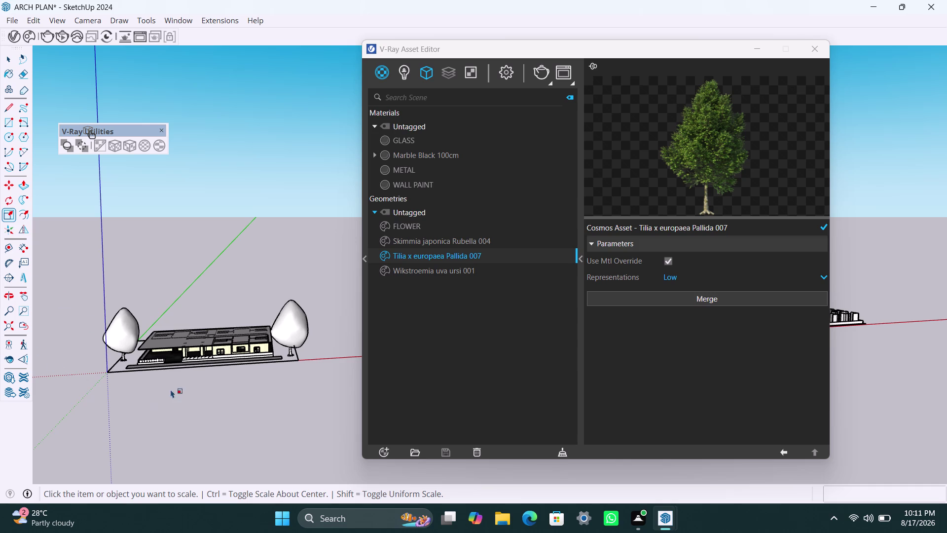
Orbit around the house to look down onto the flat roof slab.
scroll(up, 3)
scroll(down, 3)
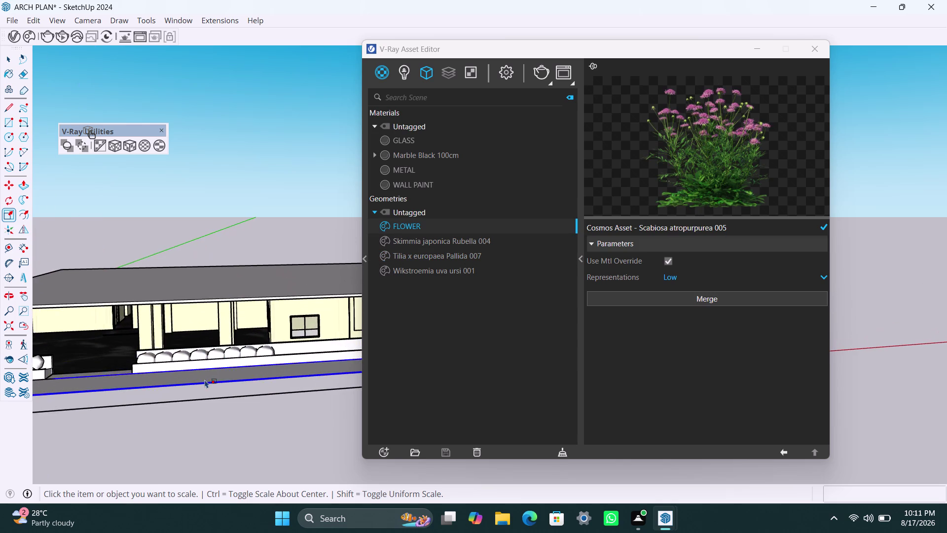
middle_drag(205, 382, 51, 397)
scroll(up, 3)
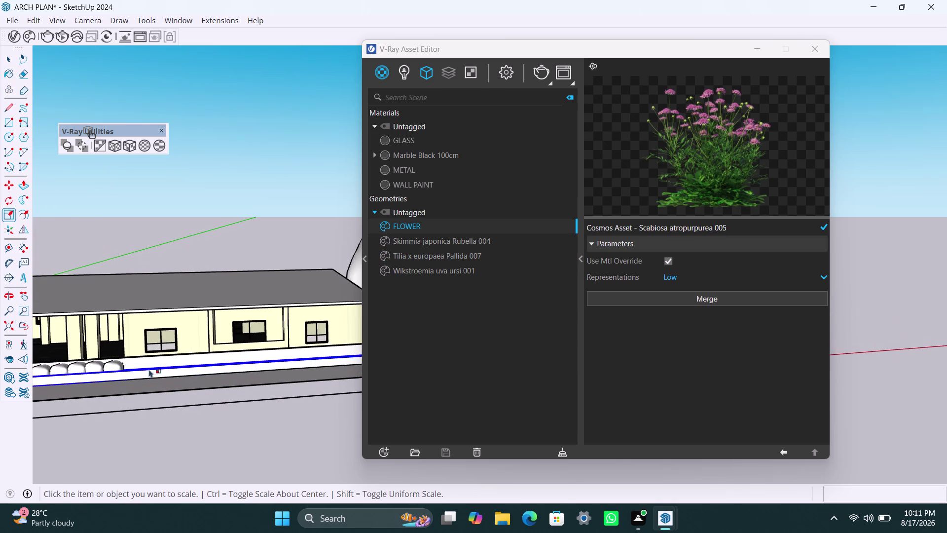
scroll(up, 3)
middle_drag(138, 374, 228, 374)
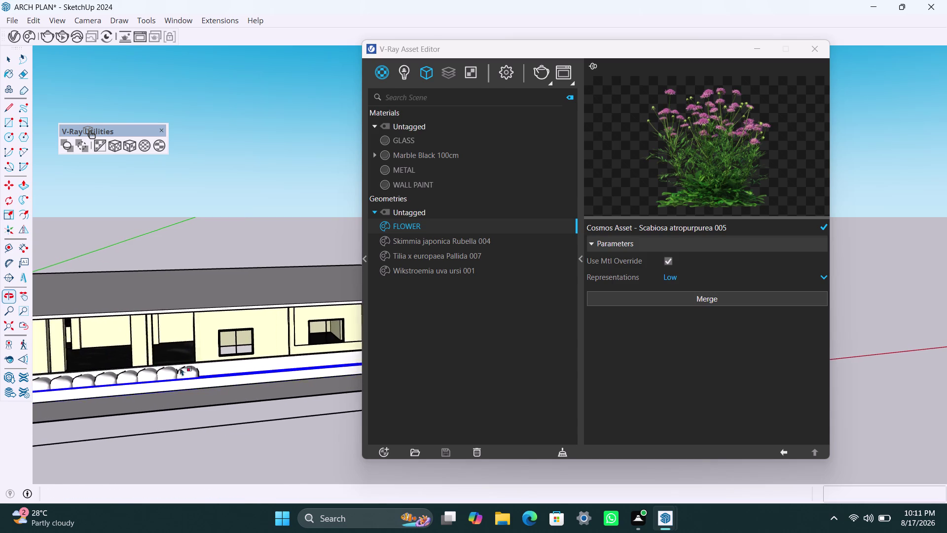
scroll(down, 3)
middle_drag(201, 402, 154, 414)
scroll(down, 3)
middle_drag(230, 403, 217, 401)
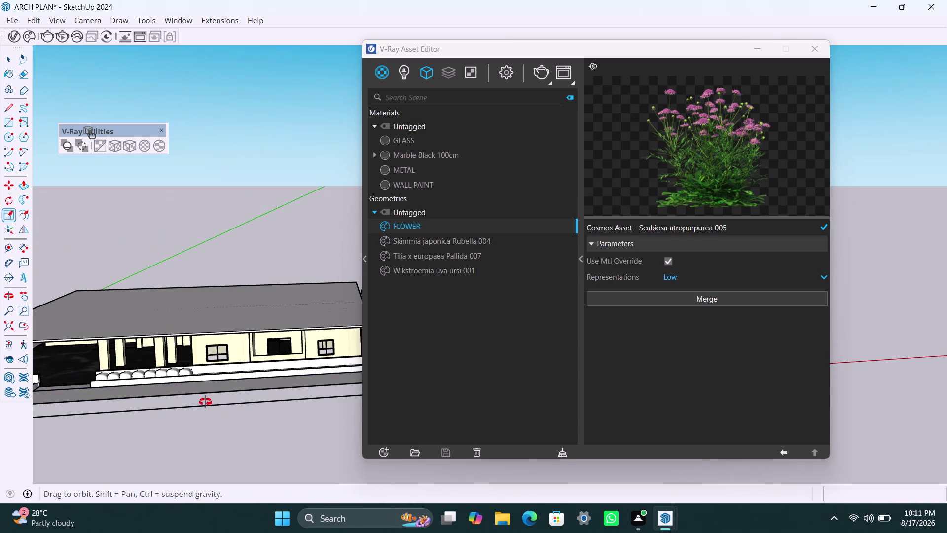
middle_drag(217, 401, 219, 399)
scroll(down, 3)
middle_drag(218, 375, 150, 395)
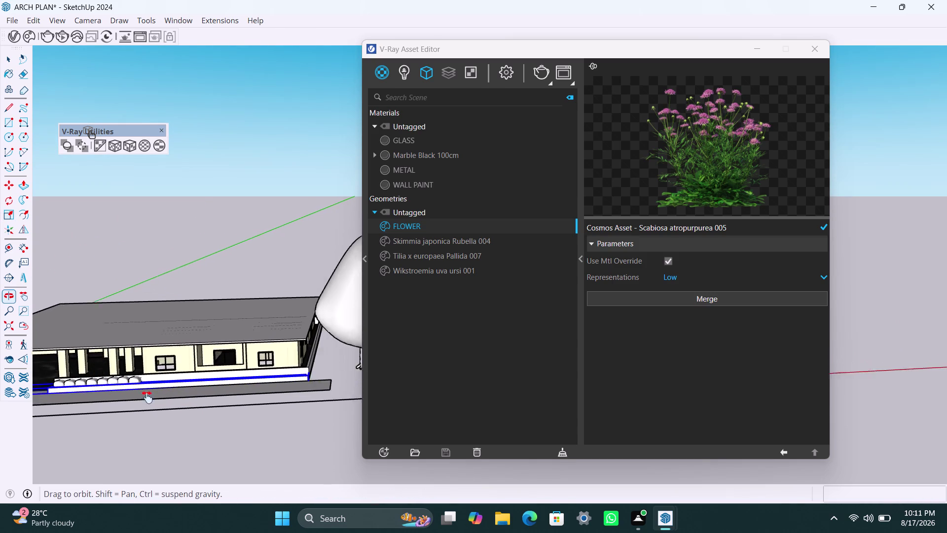
middle_drag(150, 395, 141, 400)
middle_drag(196, 397, 224, 385)
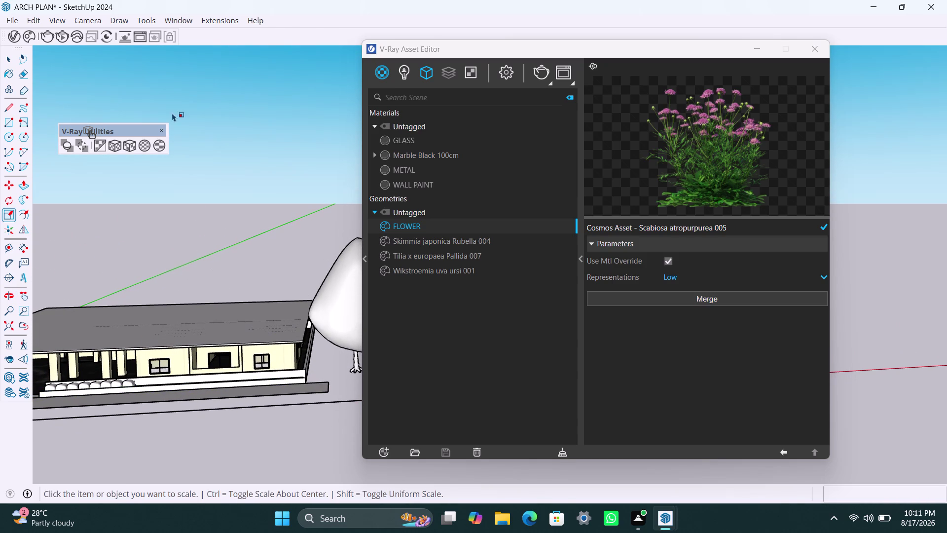
key(space)
key(space)
click(205, 224)
scroll(down, 3)
middle_drag(210, 283, 262, 283)
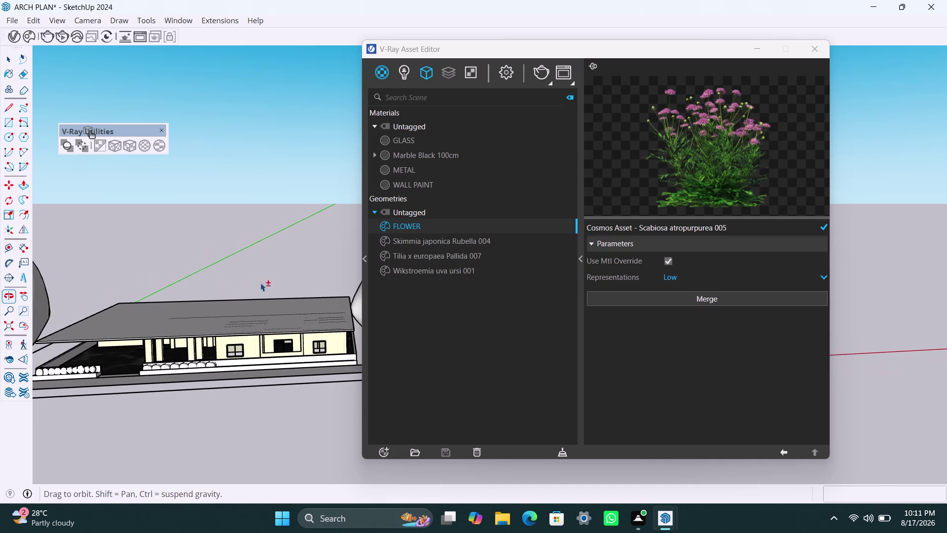
scroll(up, 3)
middle_drag(122, 323, 177, 319)
scroll(up, 3)
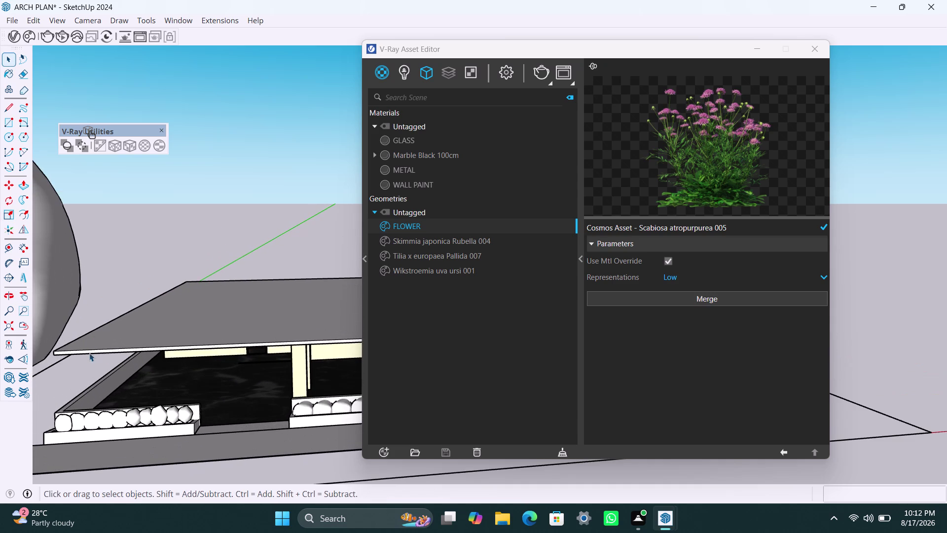
scroll(down, 3)
middle_drag(169, 286, 121, 424)
scroll(down, 3)
middle_drag(160, 375, 158, 394)
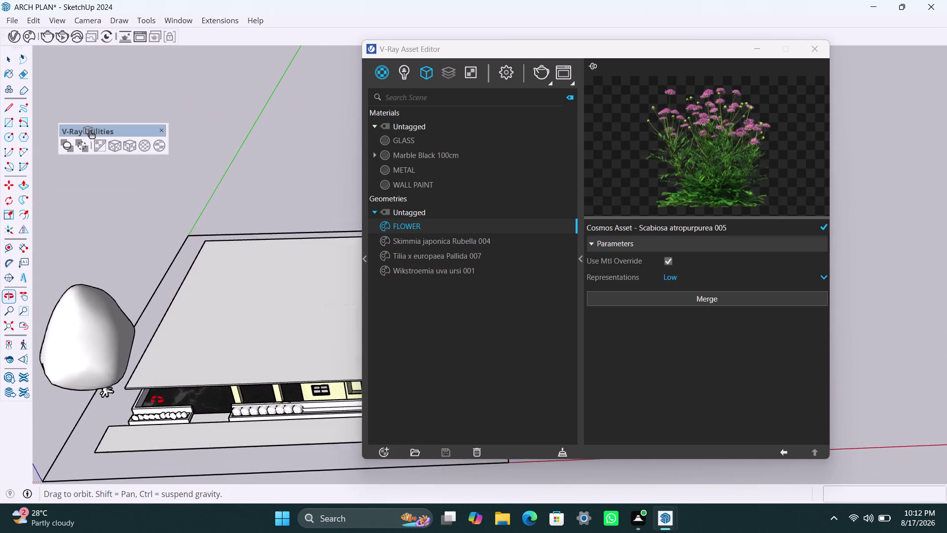
middle_drag(158, 394, 157, 419)
scroll(up, 3)
Offset the roof top face's edge inward by 9".
click(138, 377)
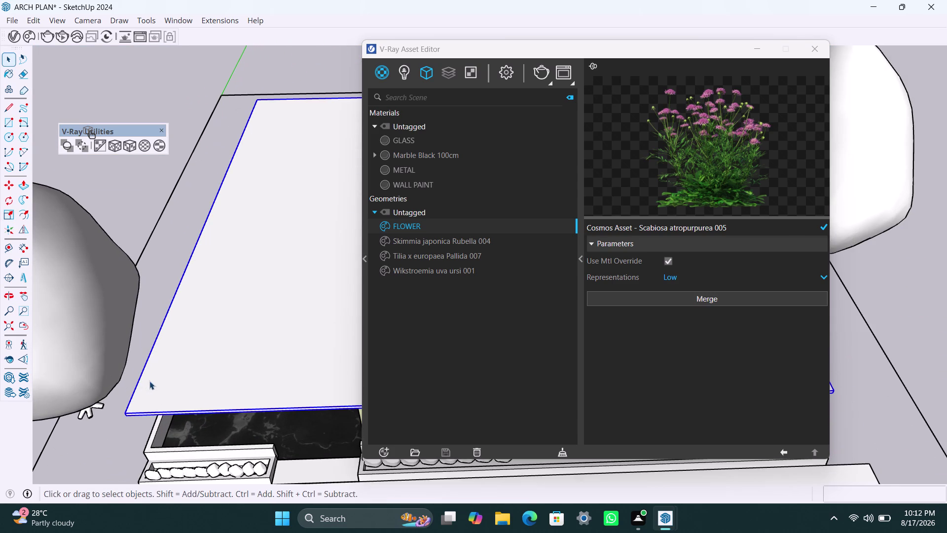
triple_click(165, 382)
click(167, 382)
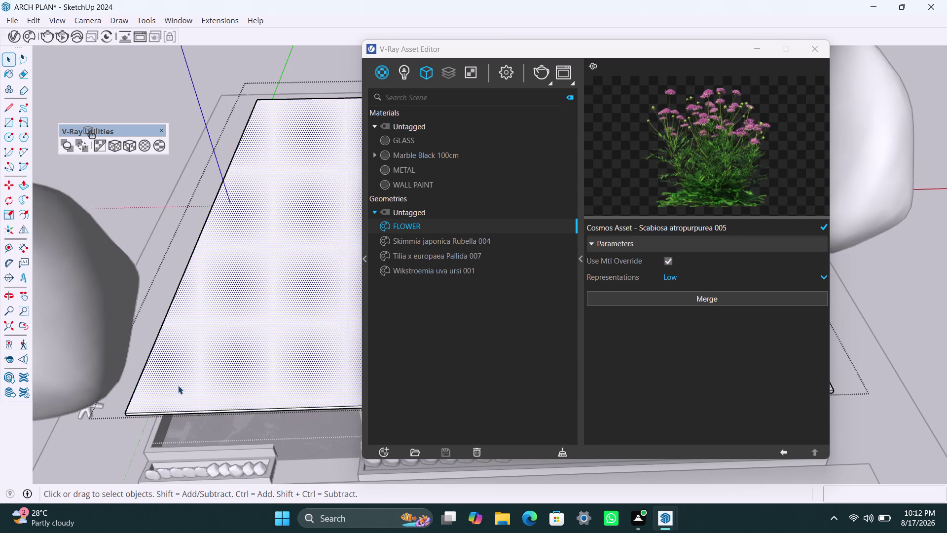
key(f)
click(179, 384)
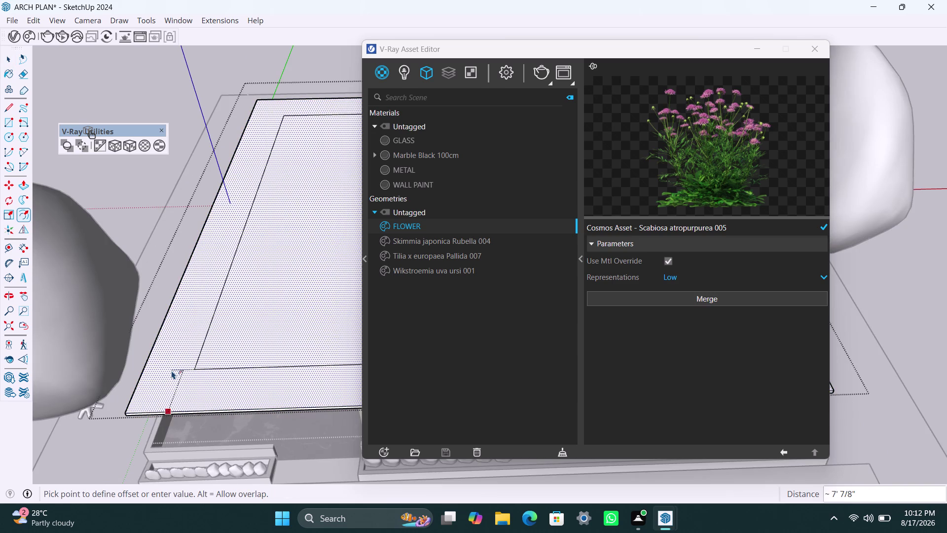
text(9")
key(Return)
key(space)
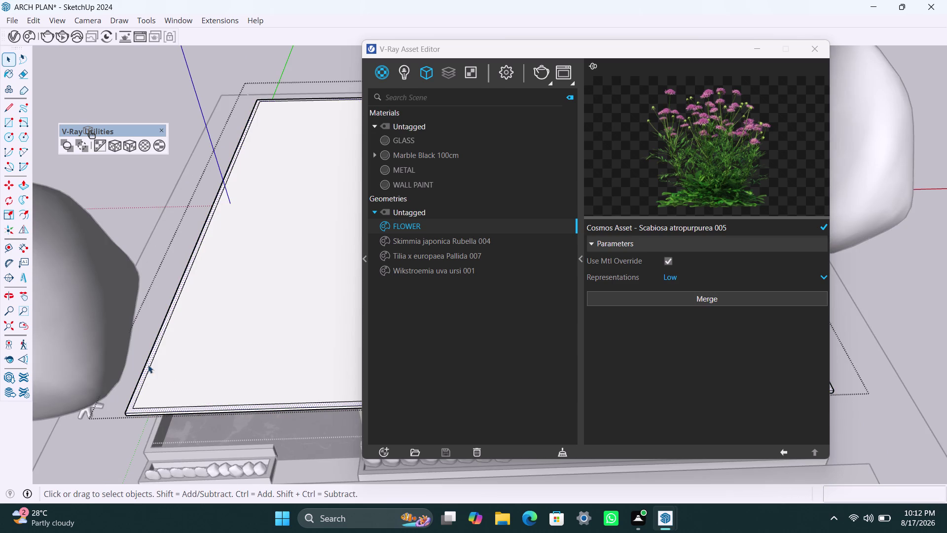
Pull the roof border strip up 3' to form the parapet.
key(p)
click(143, 378)
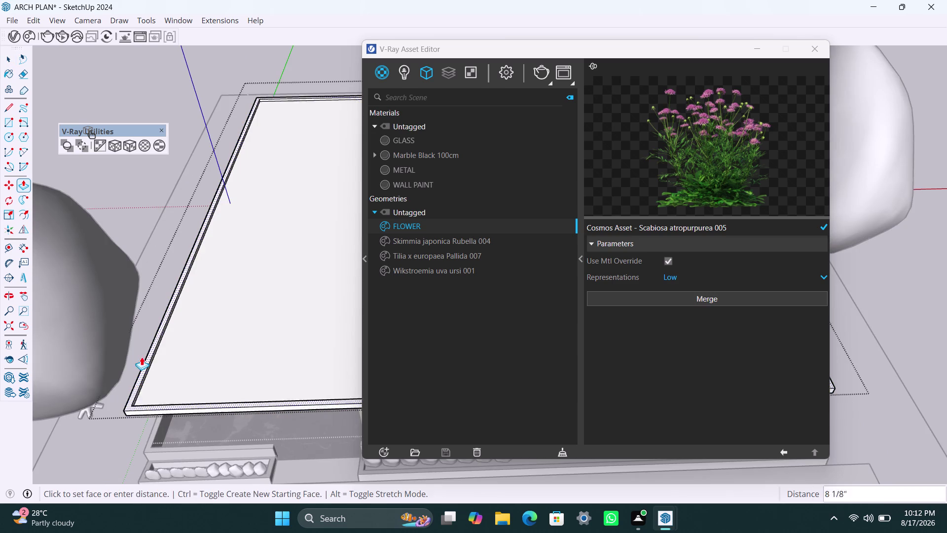
text(3)
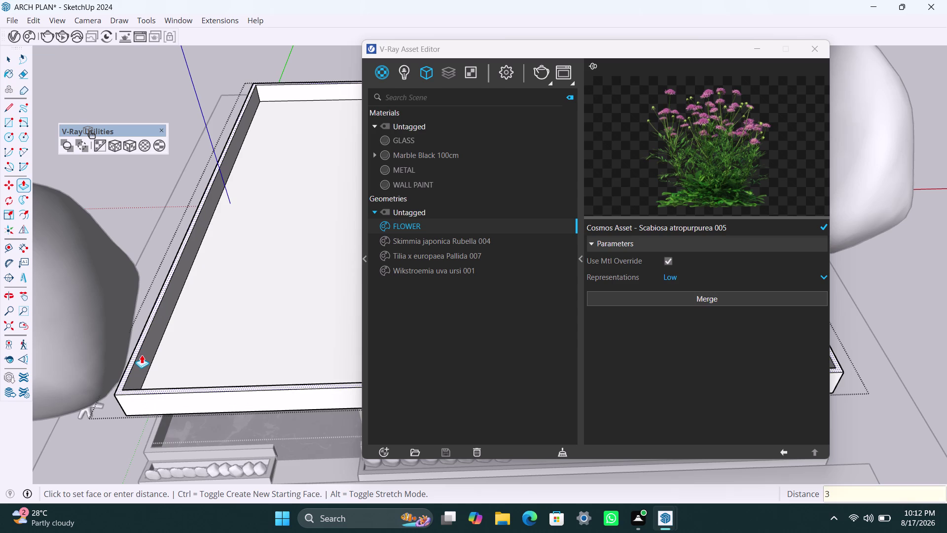
text(')
key(Return)
key(space)
click(126, 194)
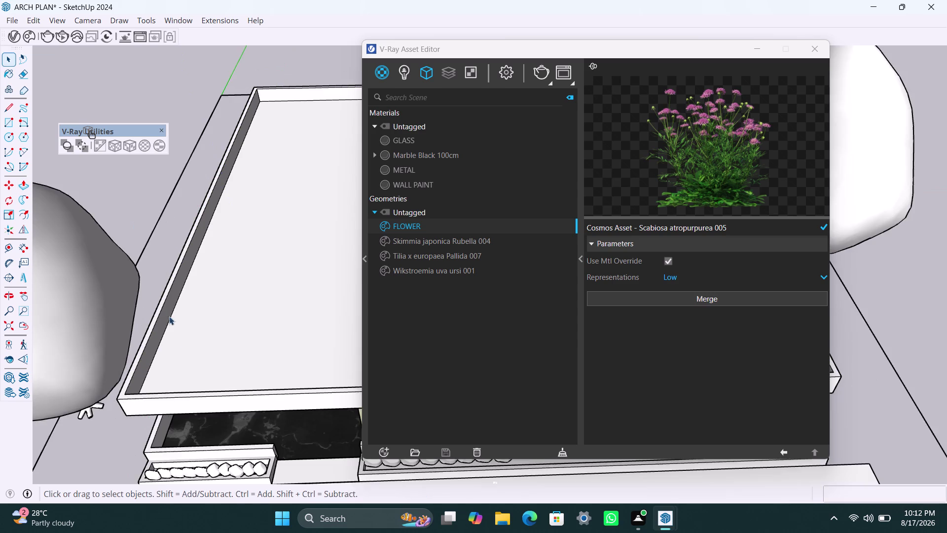
scroll(down, 3)
middle_drag(183, 359, 194, 256)
scroll(down, 3)
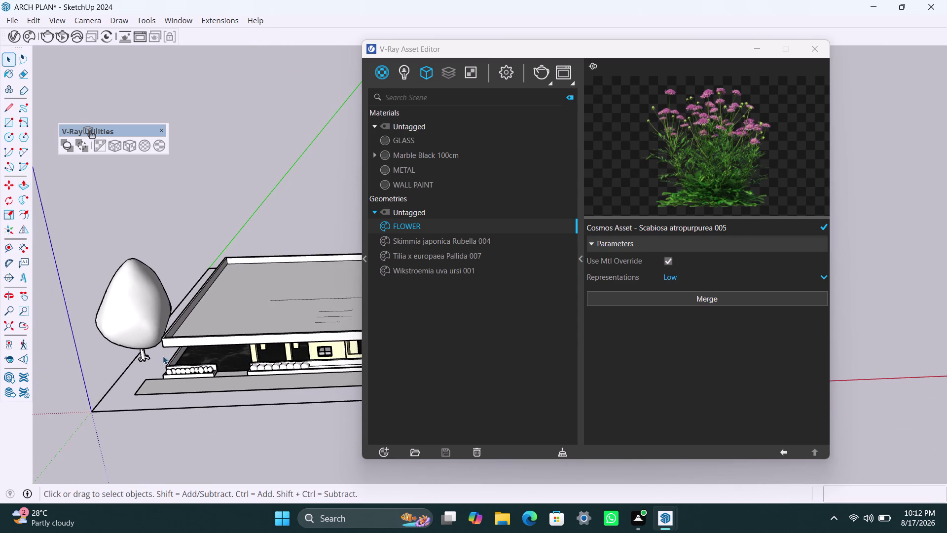
scroll(down, 3)
middle_drag(225, 390, 54, 413)
scroll(up, 3)
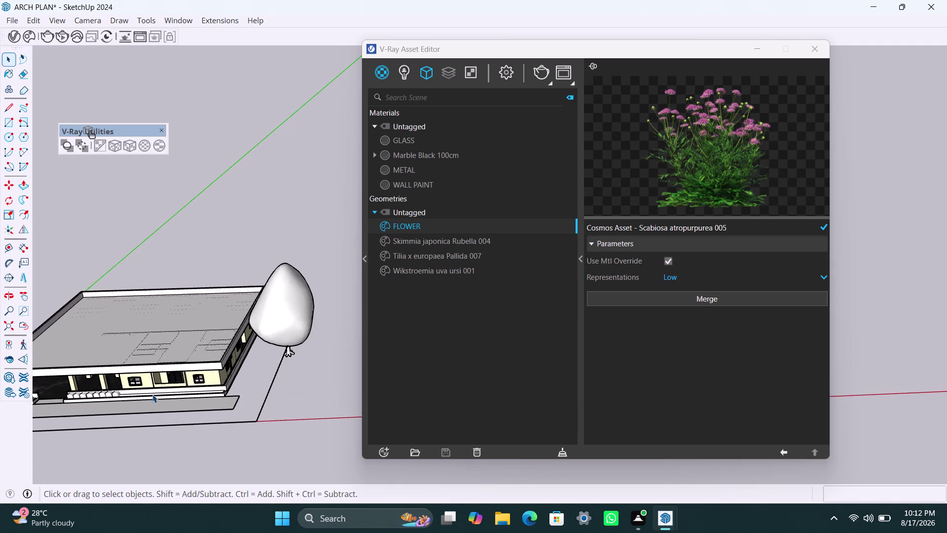
middle_drag(151, 399, 210, 337)
scroll(down, 3)
middle_drag(190, 407, 255, 394)
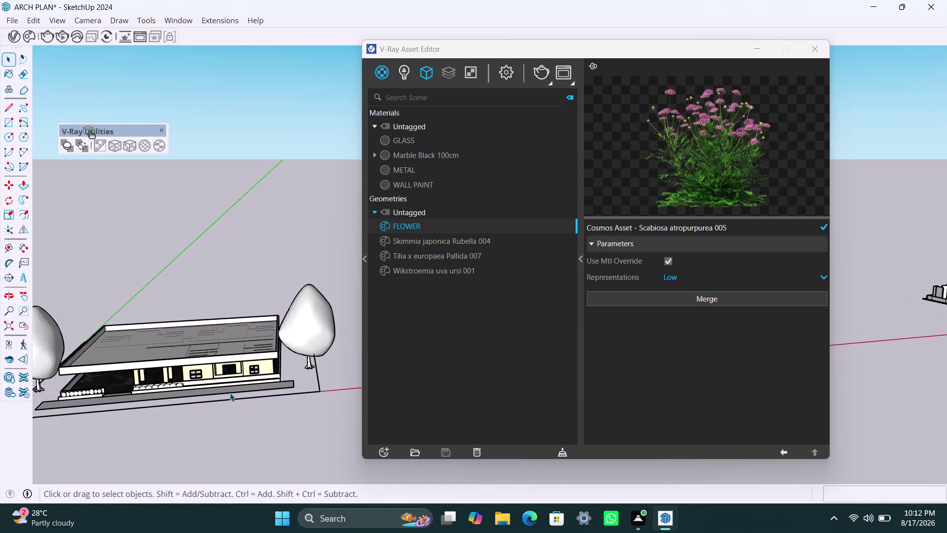
scroll(up, 3)
middle_drag(201, 372, 194, 354)
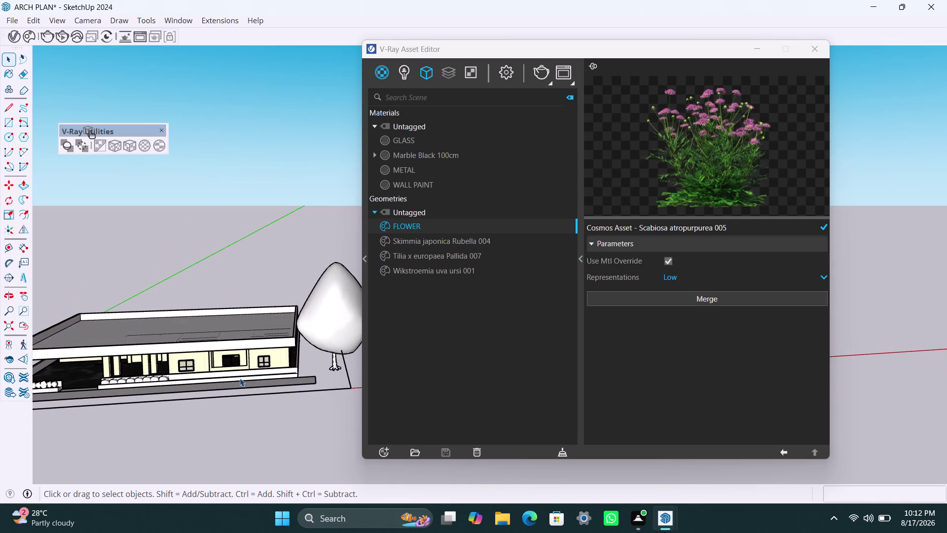
middle_drag(238, 376, 313, 385)
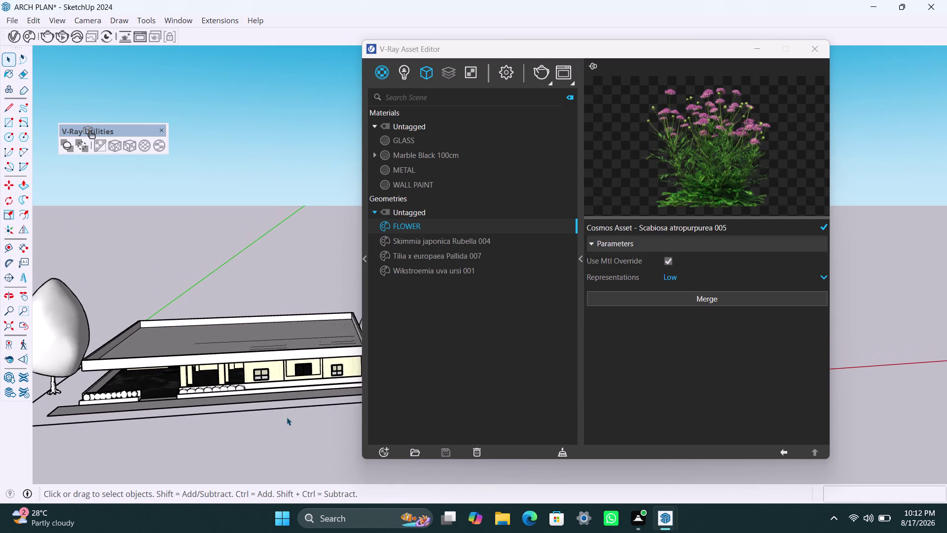
middle_drag(286, 417, 244, 417)
middle_drag(269, 382, 225, 418)
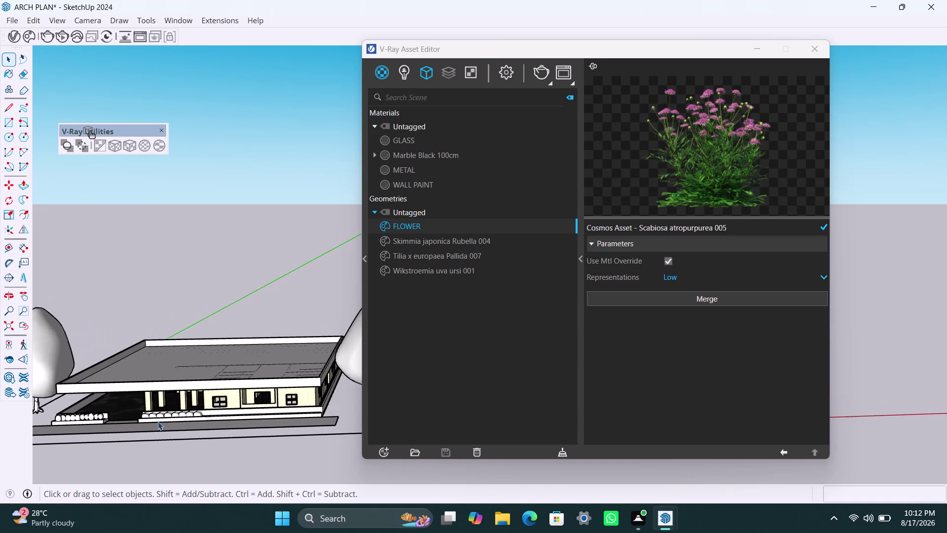
scroll(up, 3)
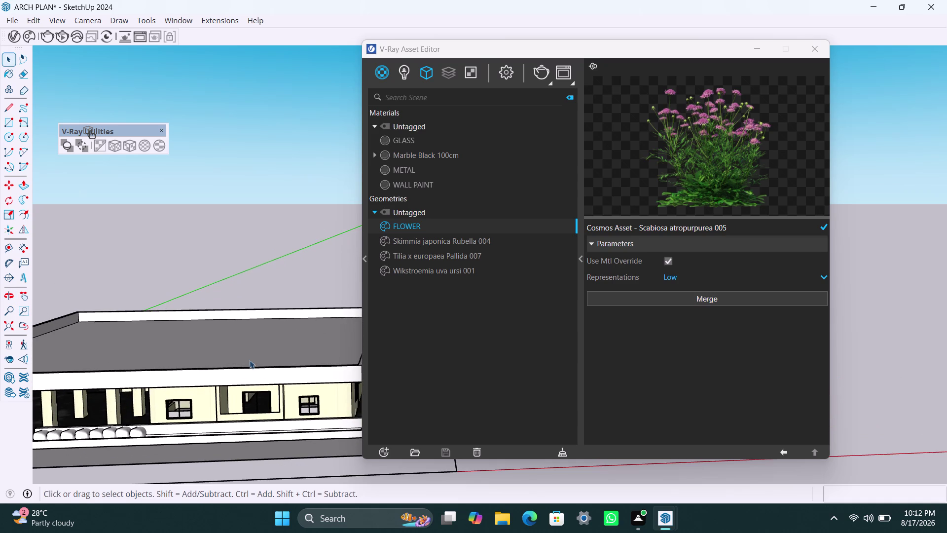
key(r)
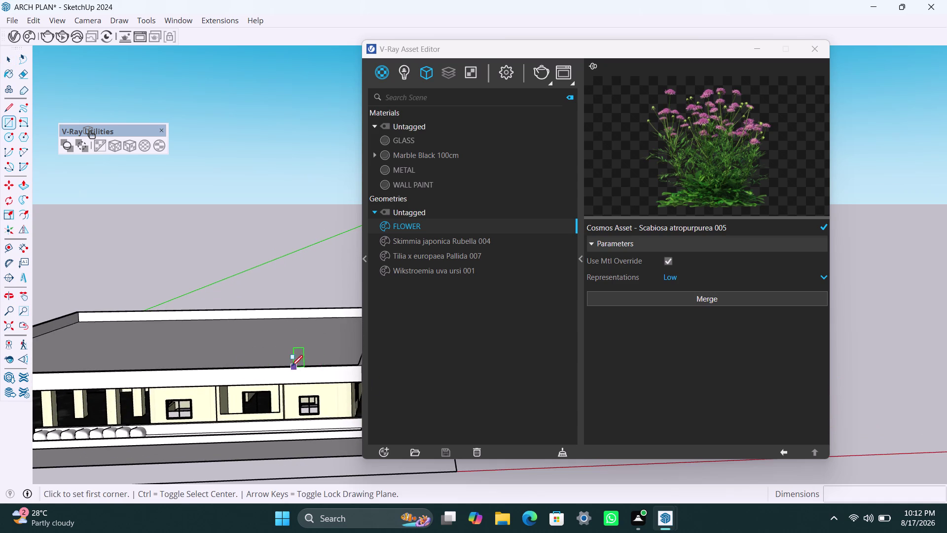
Draw a tall narrow rectangle on the facade and make it a separate object.
scroll(down, 3)
middle_drag(330, 397, 295, 407)
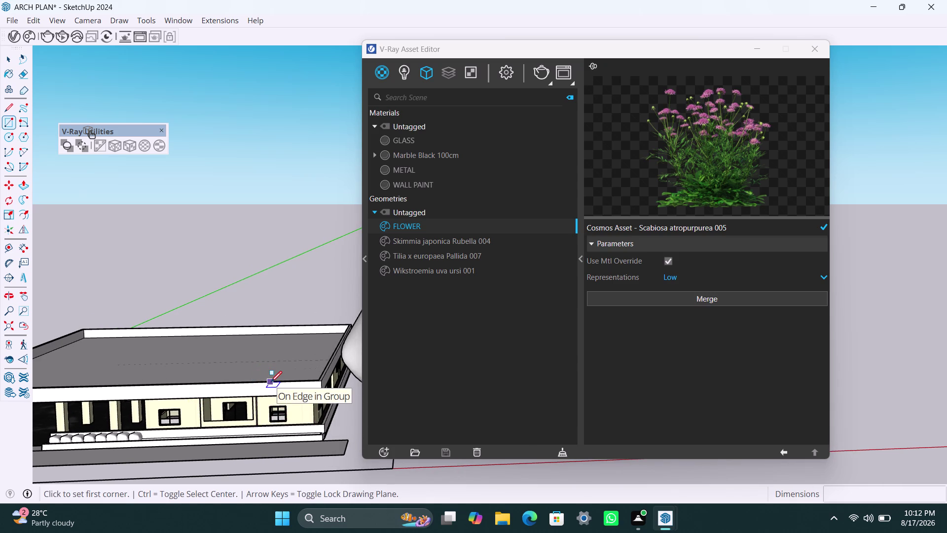
click(274, 382)
scroll(up, 3)
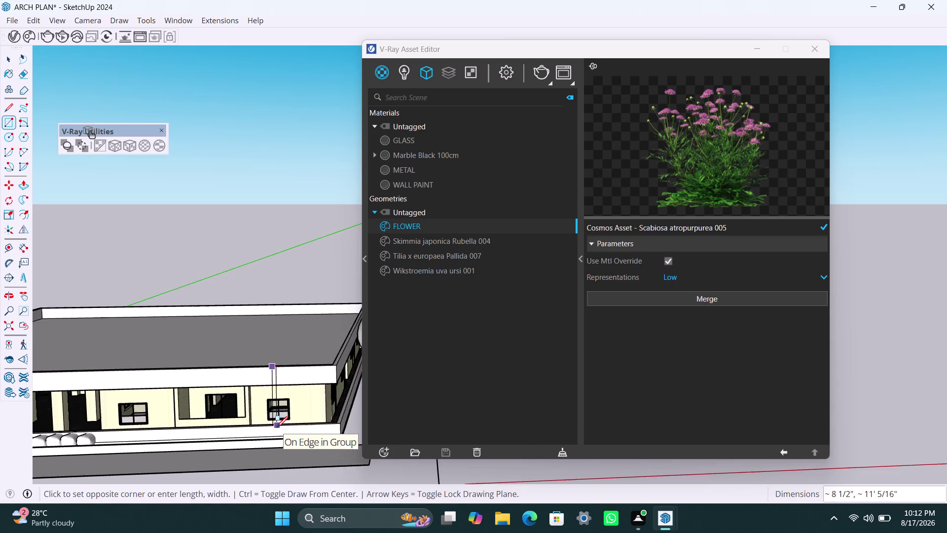
scroll(up, 3)
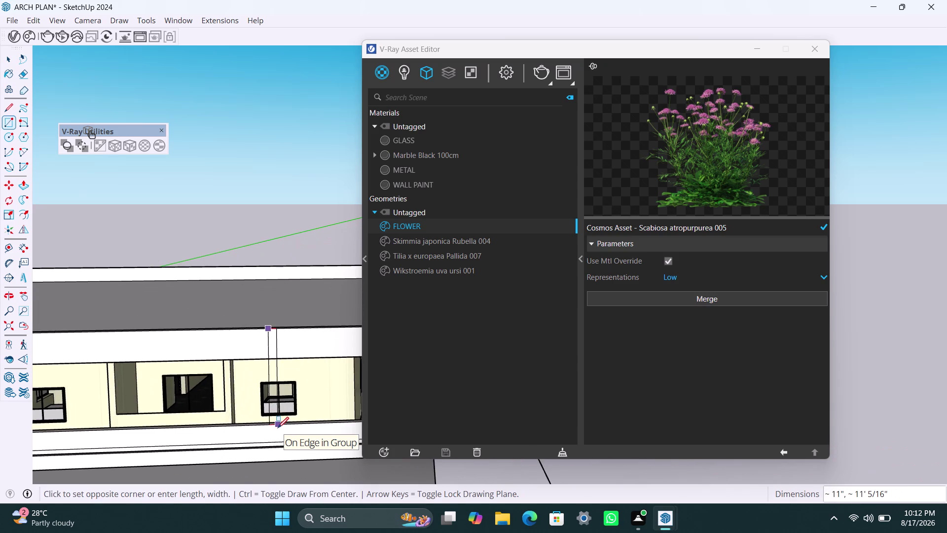
click(278, 428)
drag(272, 428, 270, 406)
key(space)
double_click(270, 400)
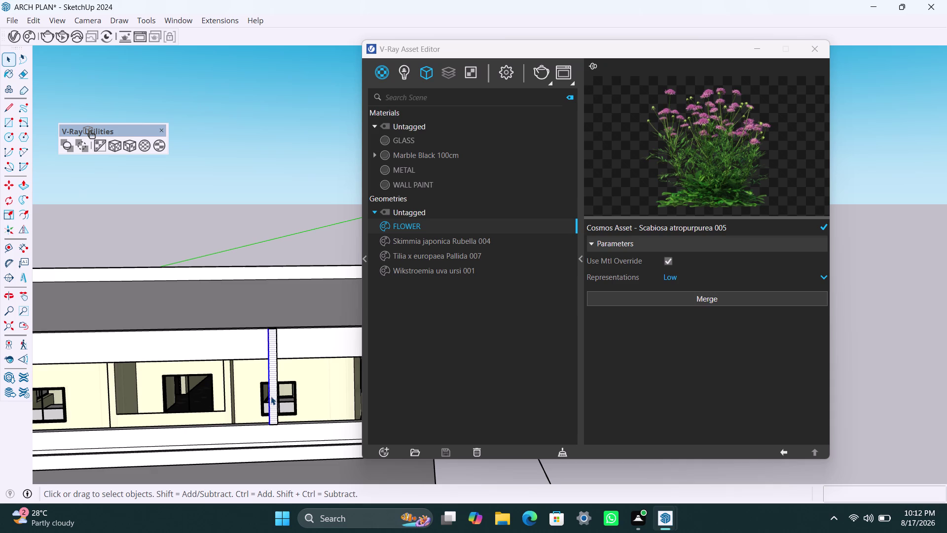
triple_click(271, 396)
right_click(274, 390)
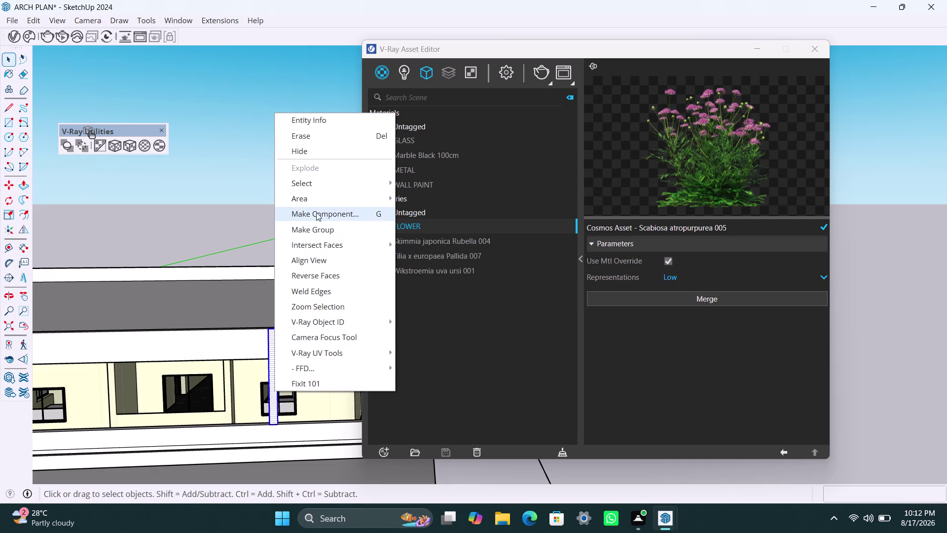
click(316, 227)
Push/Pull the fin's top face up to the roof edge.
click(270, 374)
triple_click(272, 369)
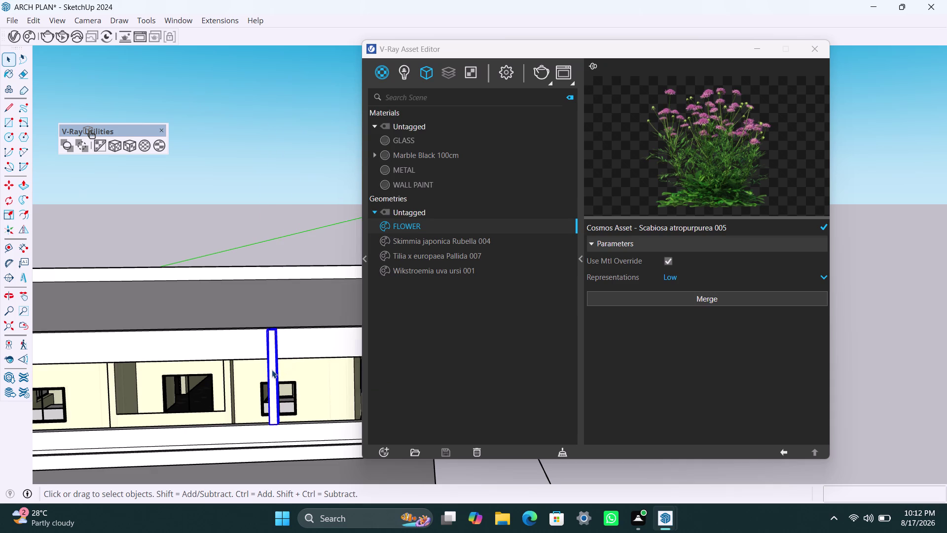
key(p)
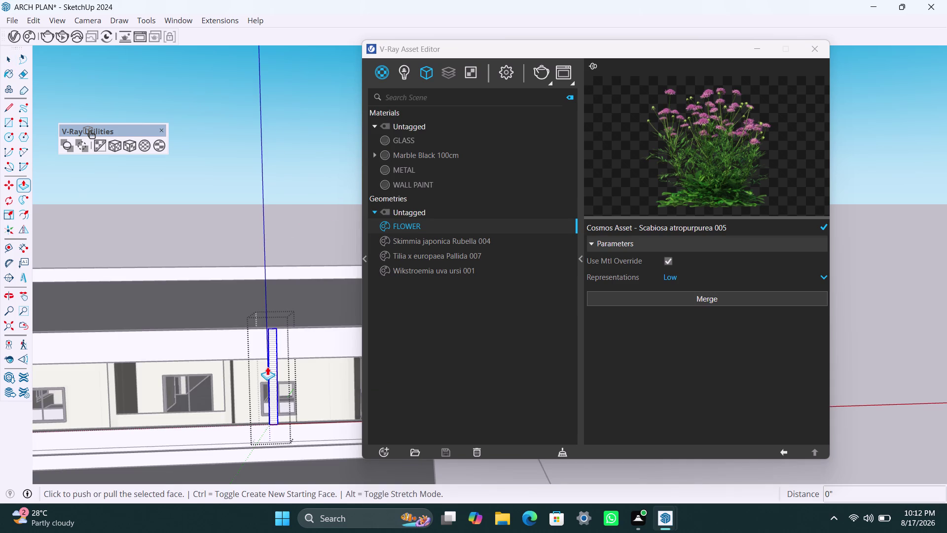
click(267, 366)
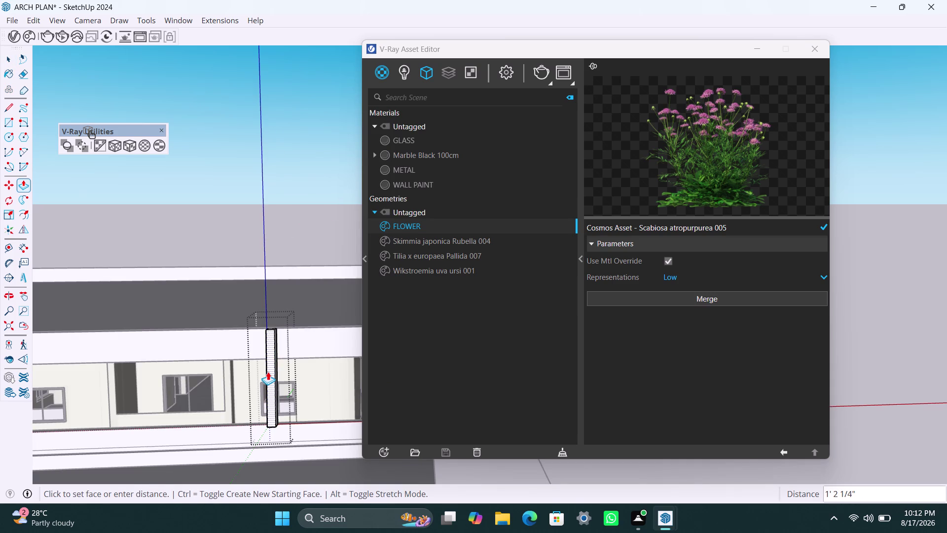
scroll(up, 3)
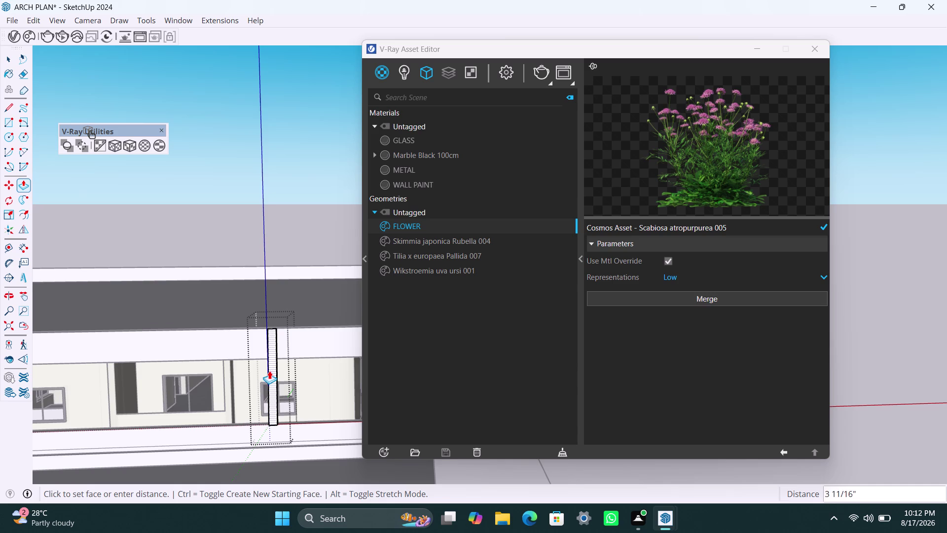
scroll(up, 3)
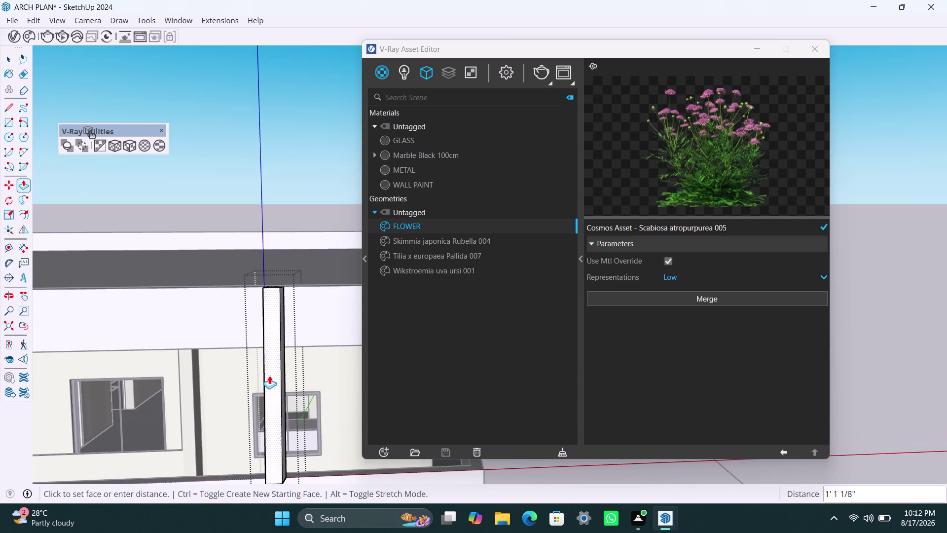
click(269, 375)
key(space)
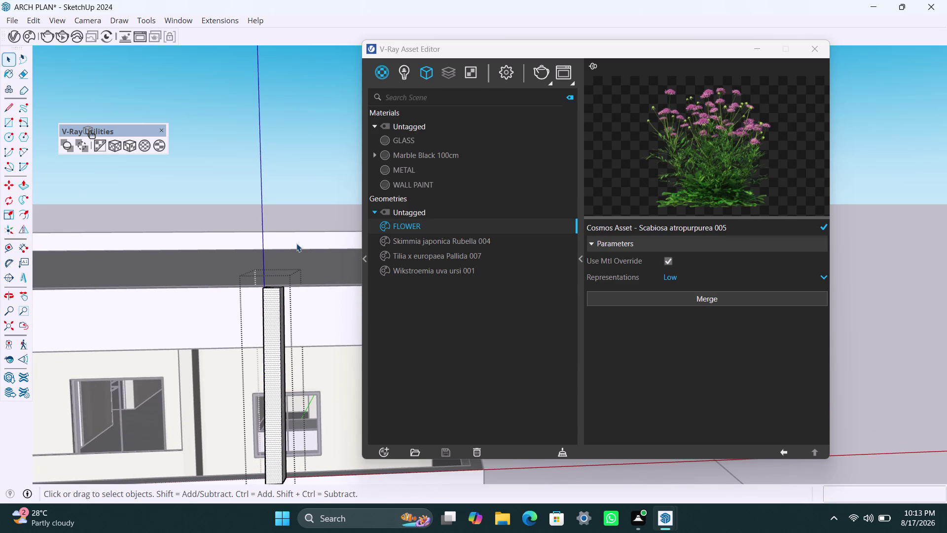
Orbit close to the vertical fin and select it.
click(296, 243)
scroll(down, 3)
middle_drag(262, 294, 249, 343)
scroll(up, 3)
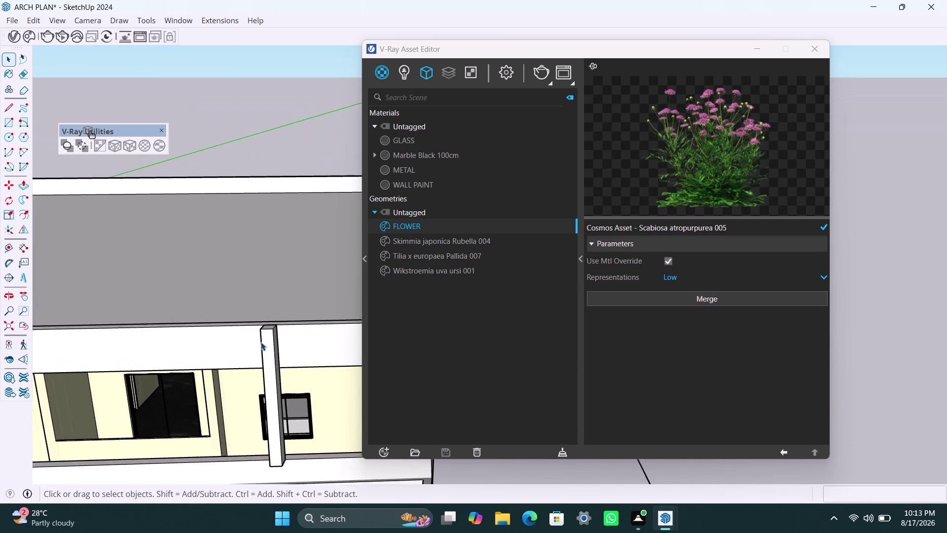
scroll(up, 3)
scroll(down, 3)
middle_drag(275, 336, 275, 361)
scroll(up, 3)
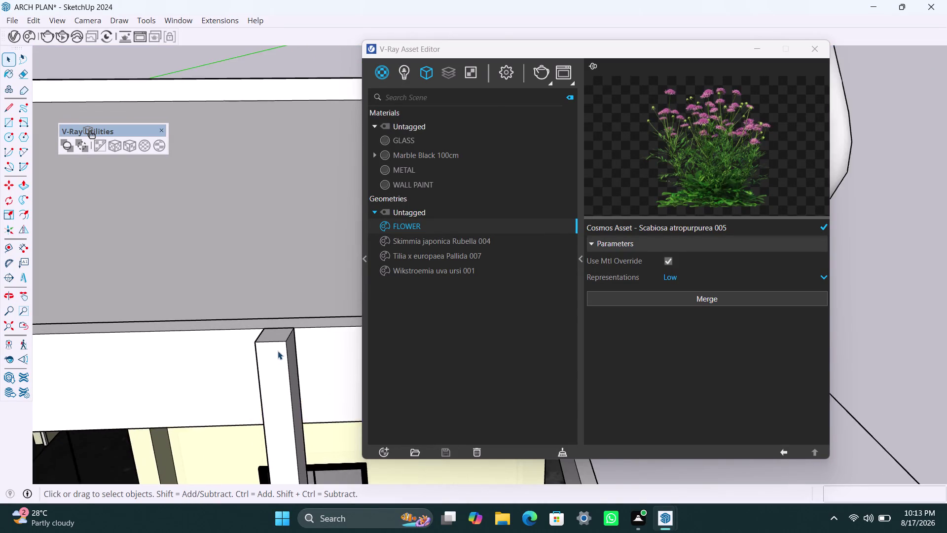
scroll(up, 3)
click(278, 340)
scroll(down, 3)
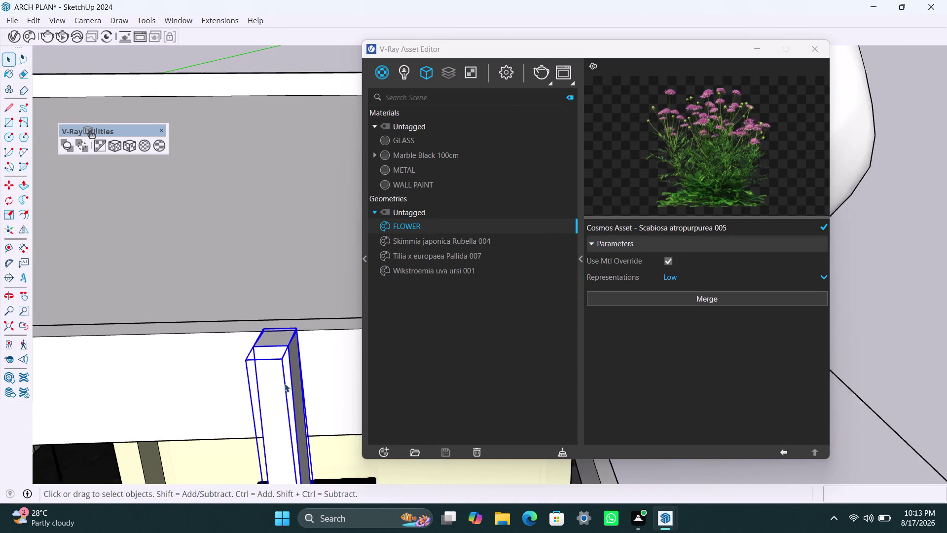
scroll(down, 3)
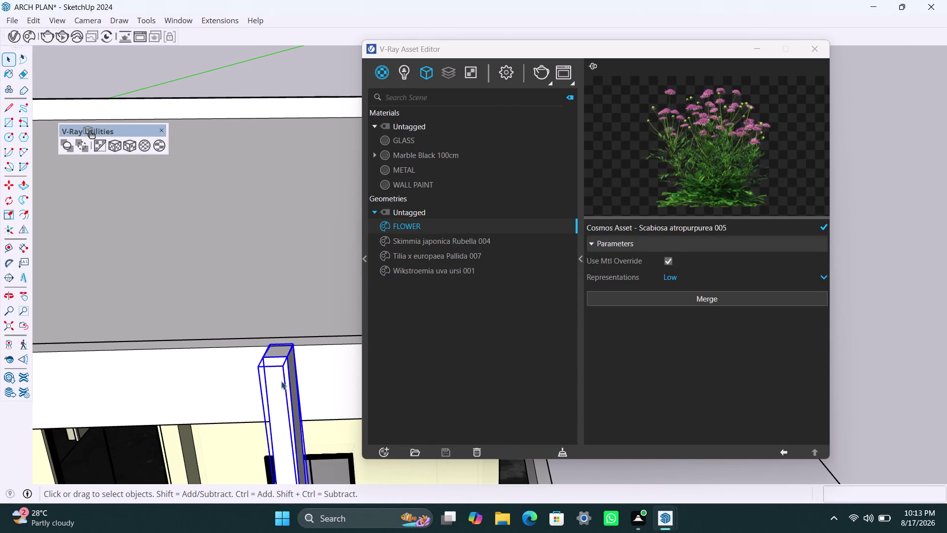
Copy the fin to the wall's far corner and array it with /5.
key(m)
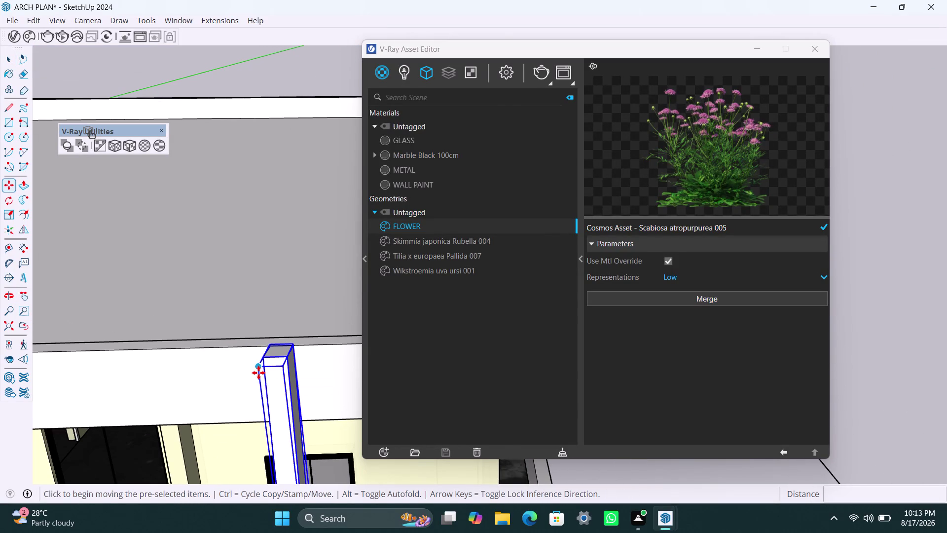
click(273, 346)
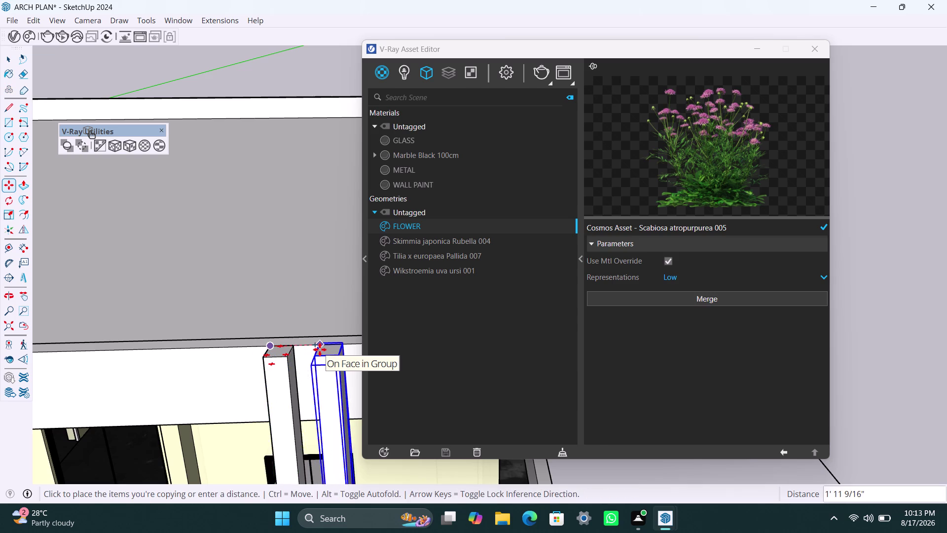
scroll(down, 3)
middle_drag(320, 349, 141, 329)
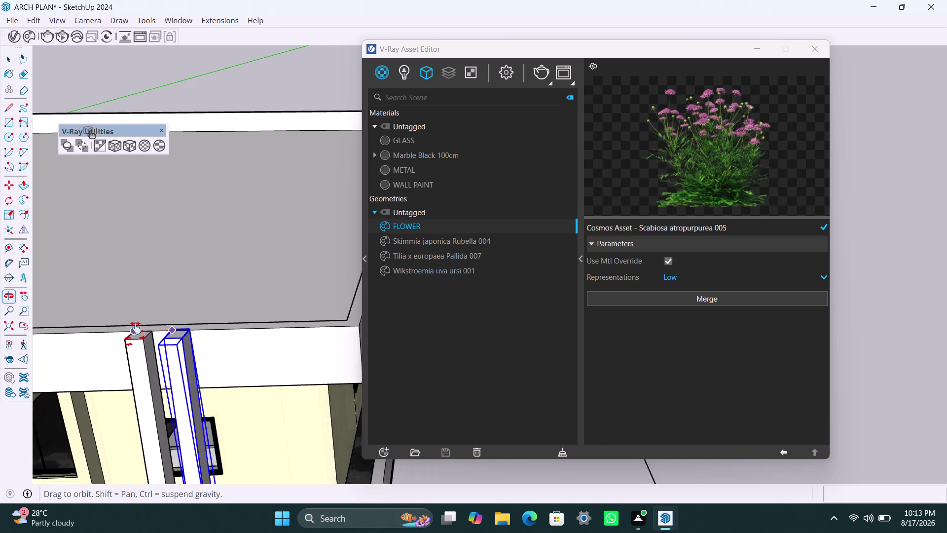
middle_drag(141, 328, 122, 324)
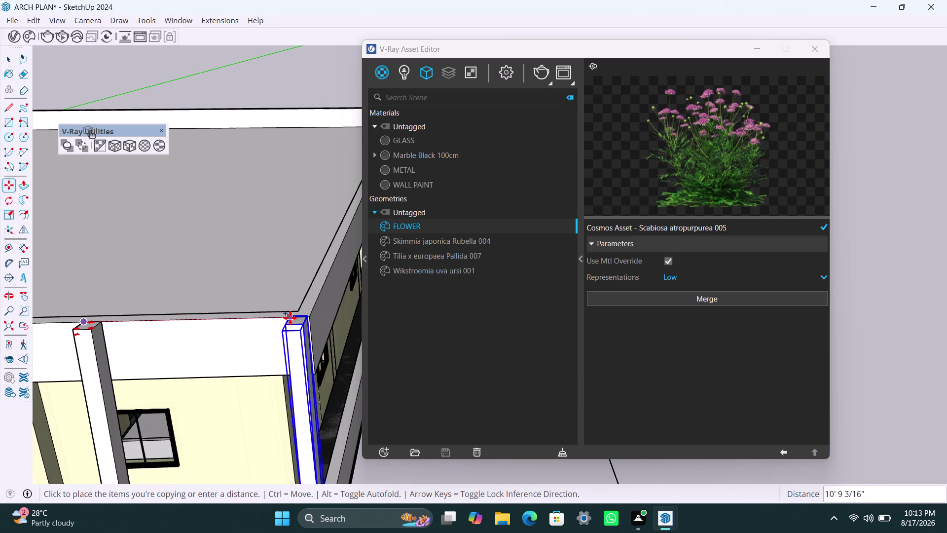
click(289, 321)
scroll(up, 3)
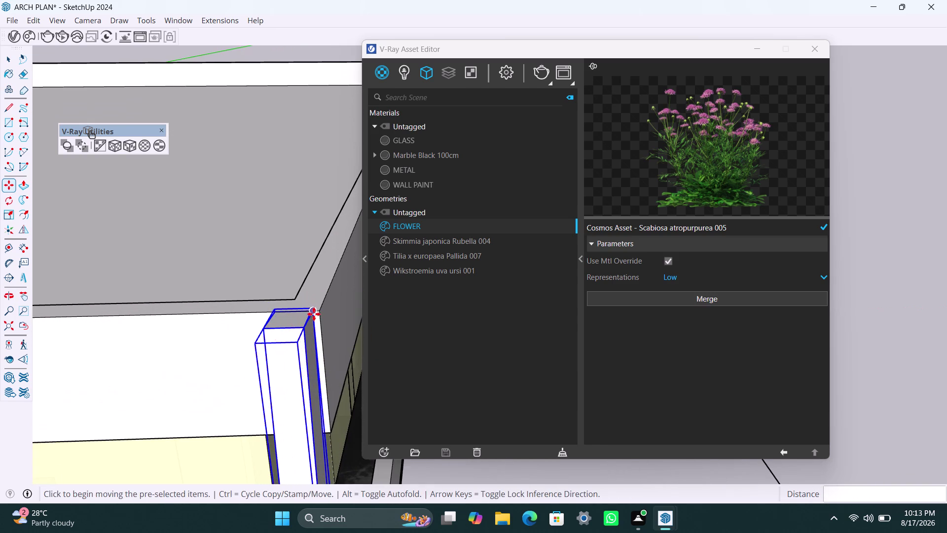
click(313, 311)
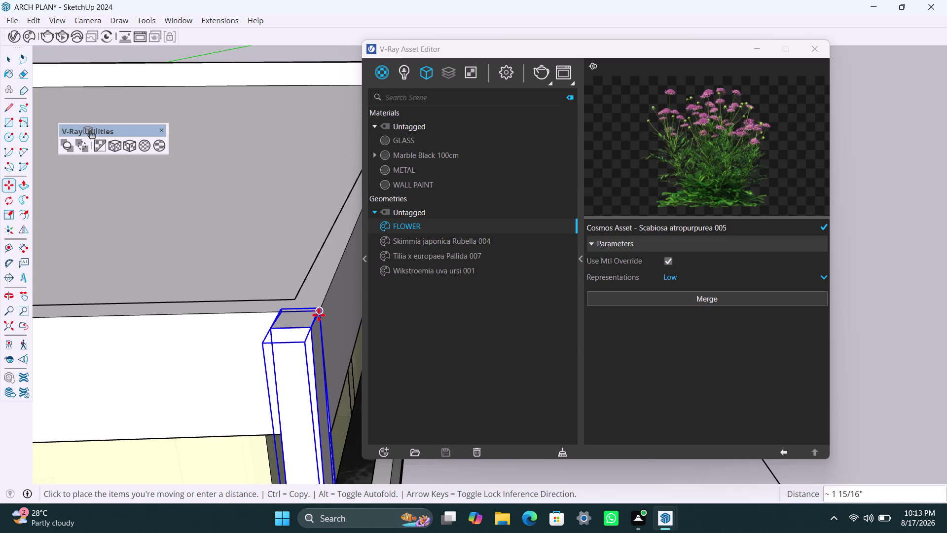
click(319, 315)
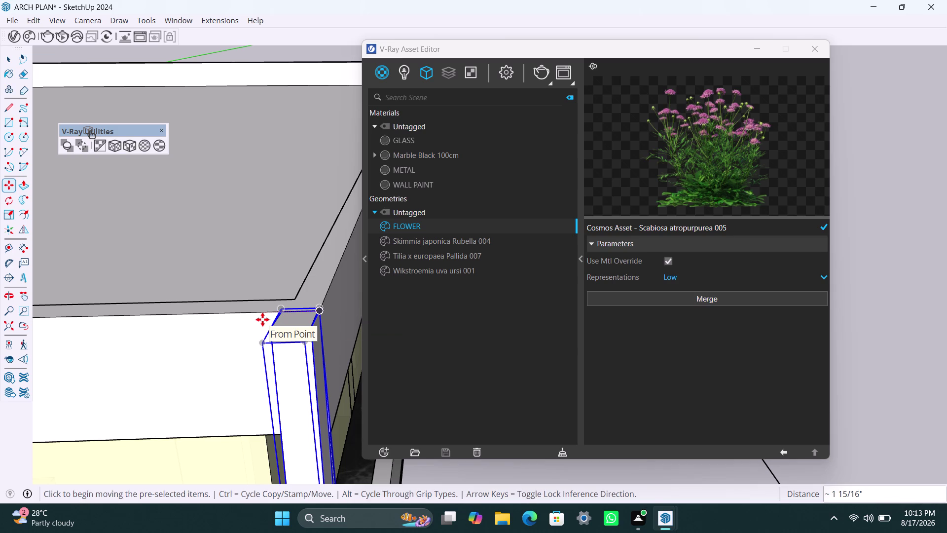
key(slash)
key(5)
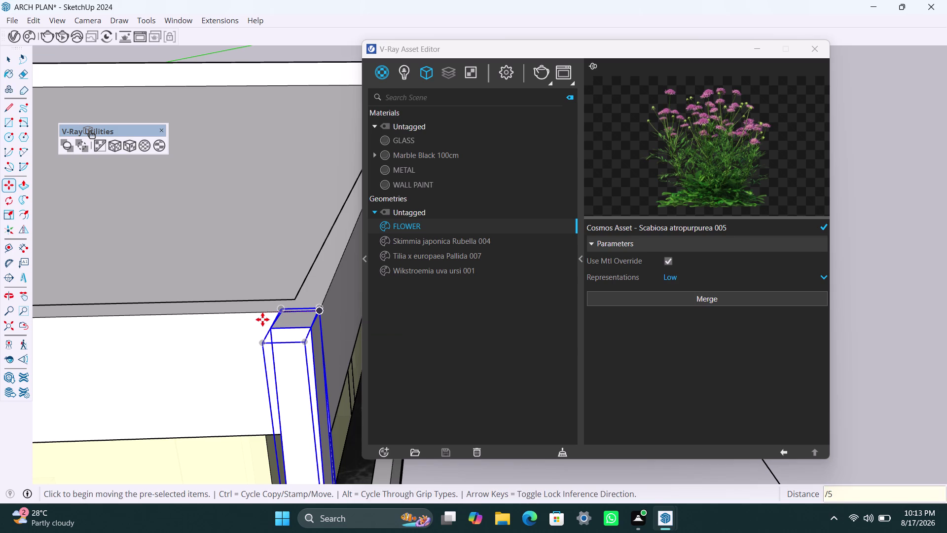
key(Return)
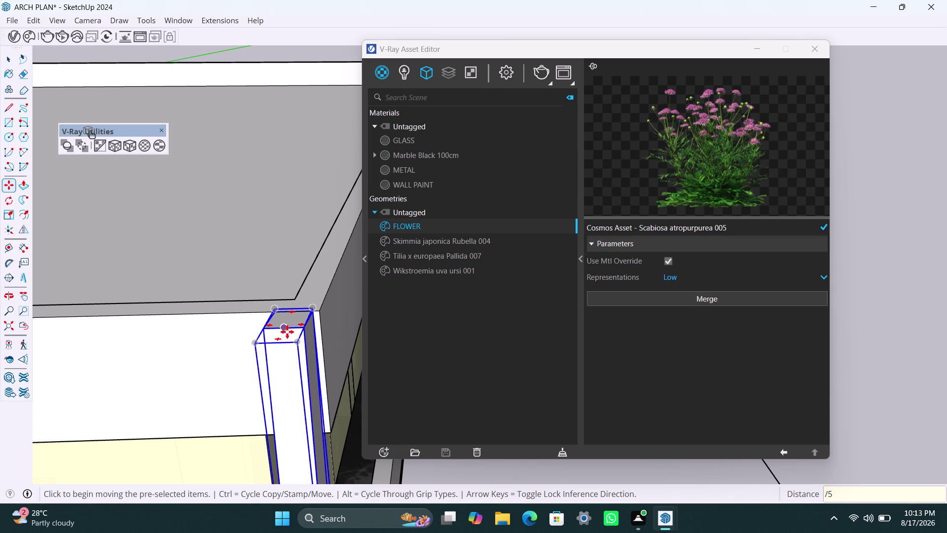
Undo the copy and array, returning to the single fin.
key(ctrl+z)
key(ctrl+z)
scroll(down, 3)
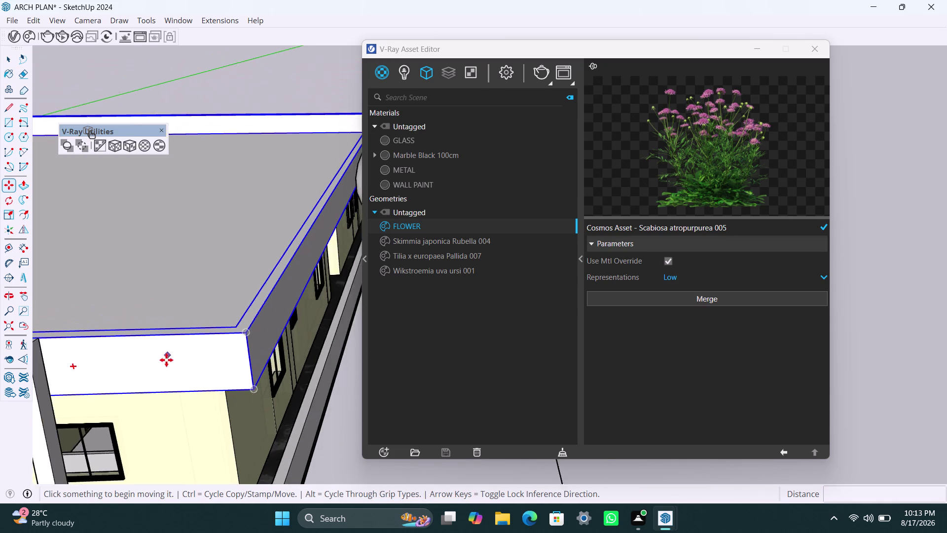
scroll(down, 3)
middle_drag(148, 378, 229, 376)
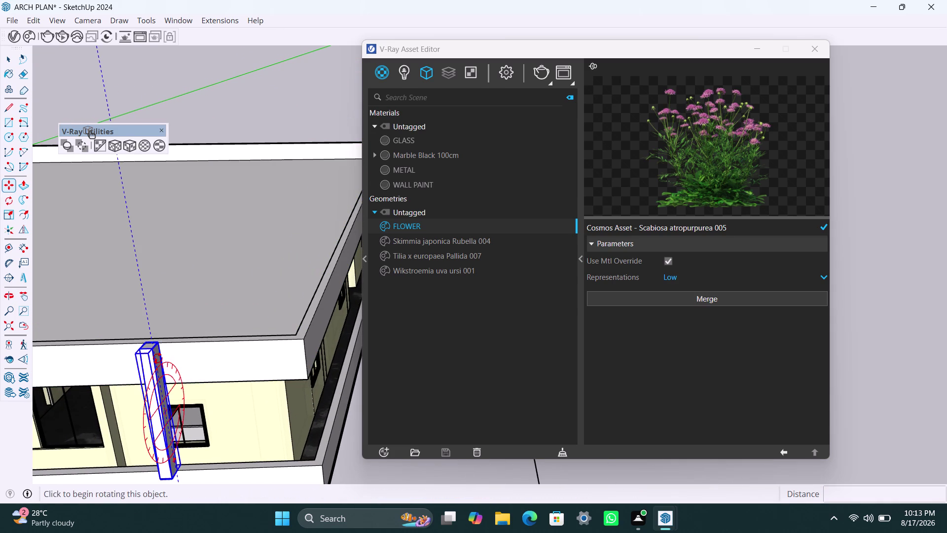
key(space)
key(space)
key(Escape)
key(Escape)
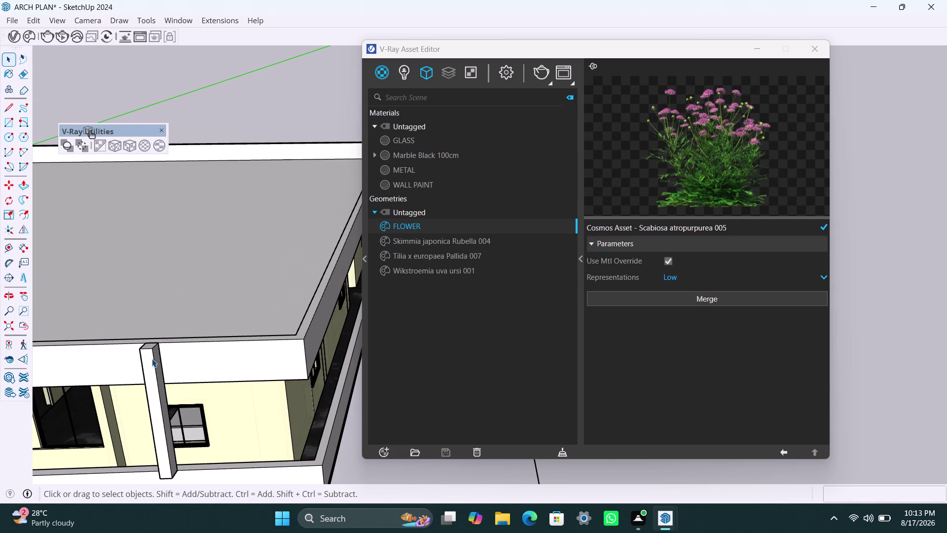
Copy the fin to the front wall's end and array evenly with /5.
click(152, 358)
key(m)
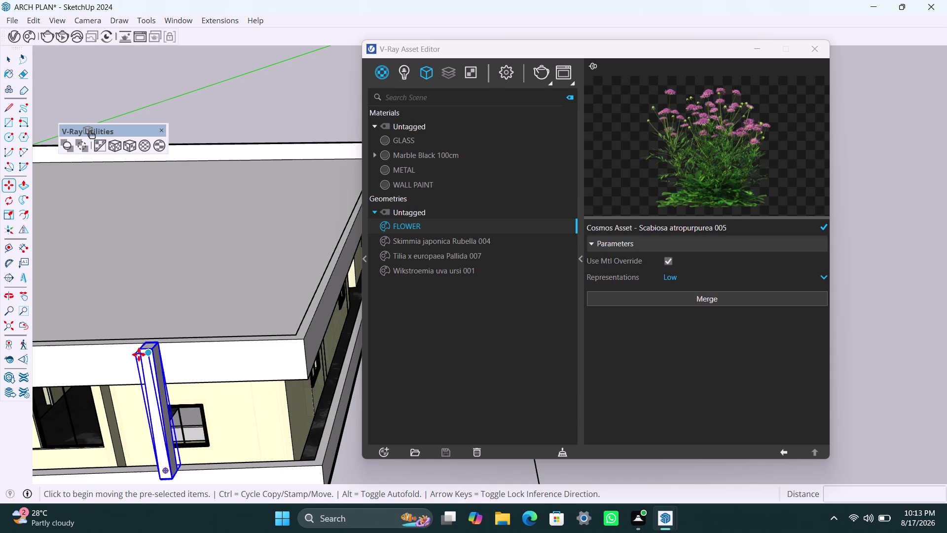
click(160, 342)
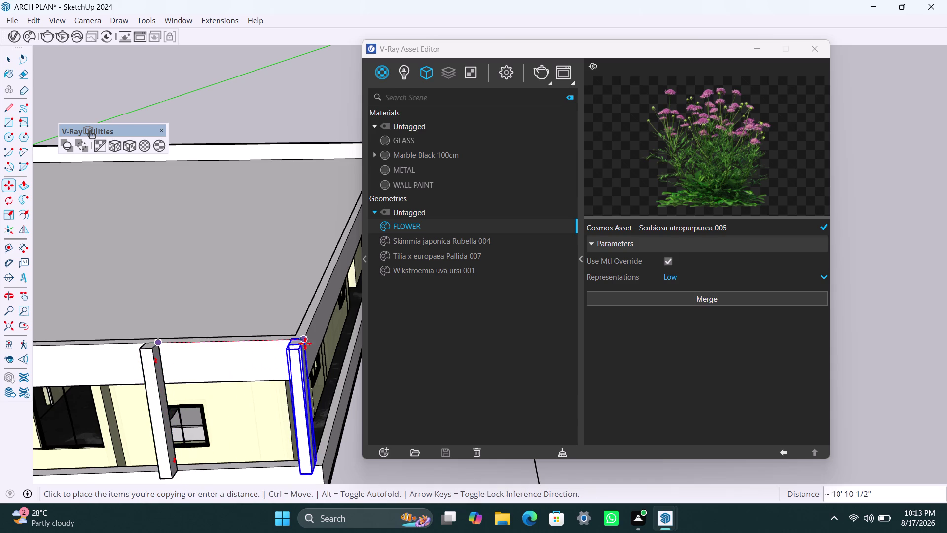
click(299, 342)
text(/5)
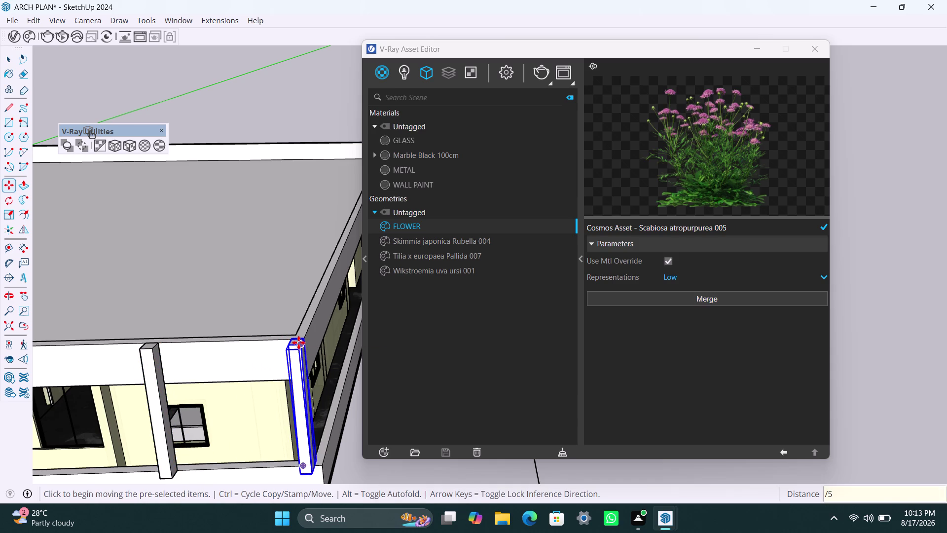
key(Return)
key(space)
click(260, 128)
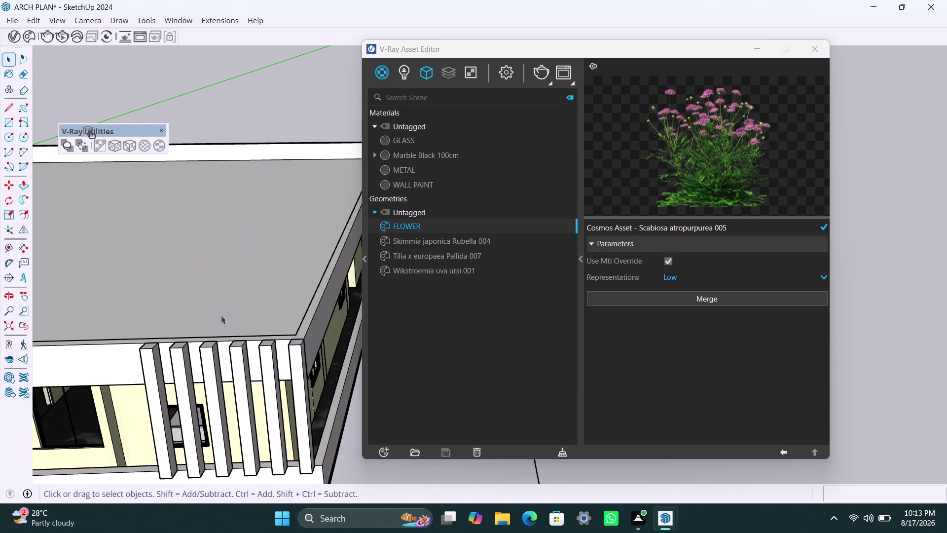
scroll(down, 3)
middle_drag(209, 367, 312, 365)
middle_drag(185, 355, 210, 289)
scroll(down, 3)
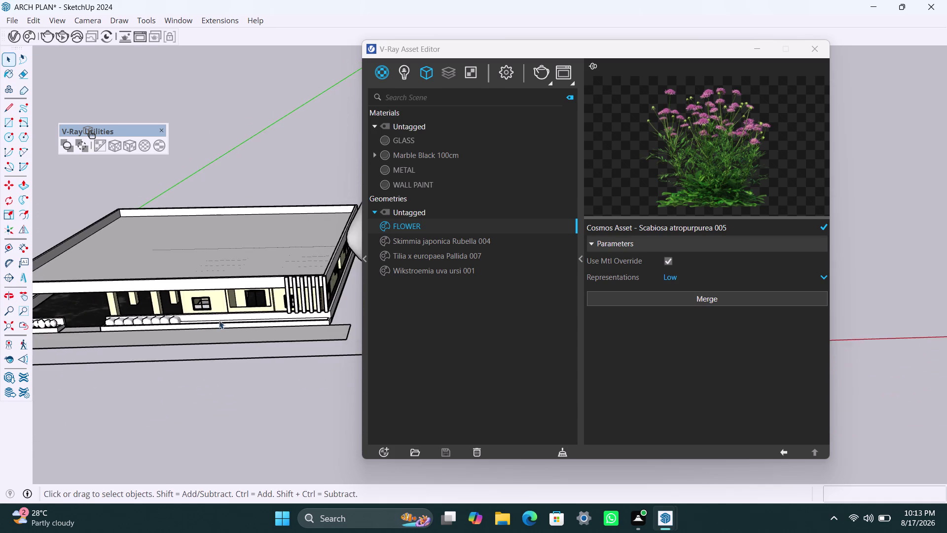
middle_drag(219, 320, 183, 383)
scroll(up, 3)
middle_drag(249, 339, 266, 287)
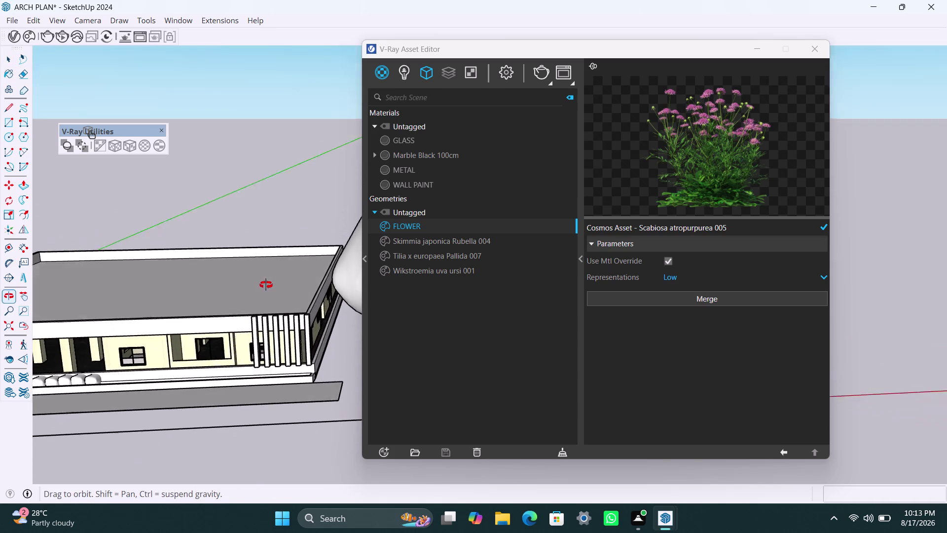
middle_drag(265, 287, 266, 284)
scroll(down, 3)
middle_drag(224, 330, 231, 333)
scroll(up, 3)
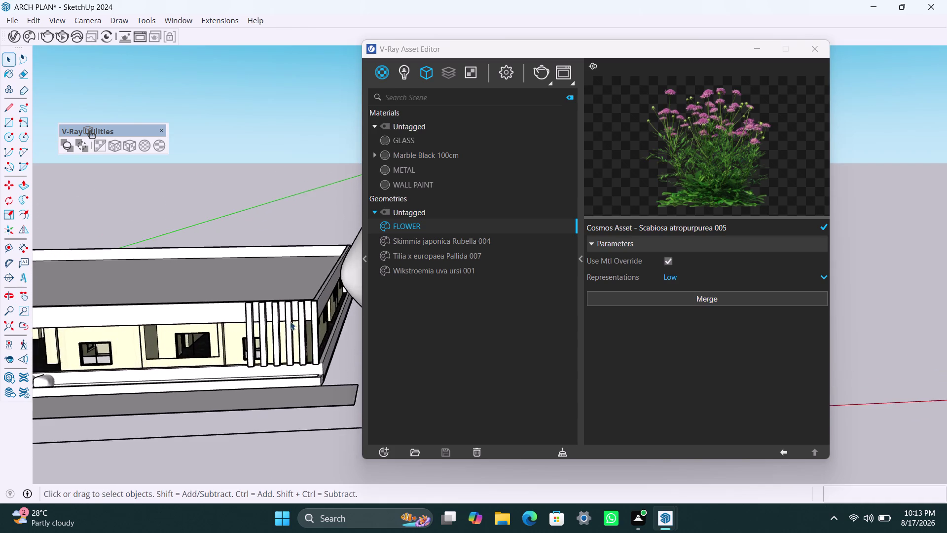
scroll(up, 3)
scroll(up, 3)
scroll(down, 3)
middle_drag(186, 368, 206, 366)
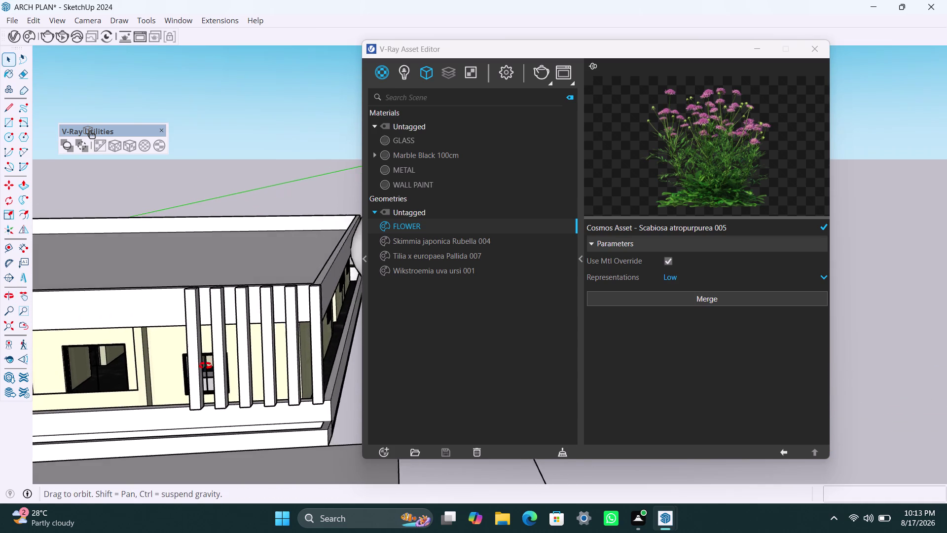
middle_drag(205, 365, 213, 357)
scroll(down, 3)
scroll(down, 3)
scroll(down, 3)
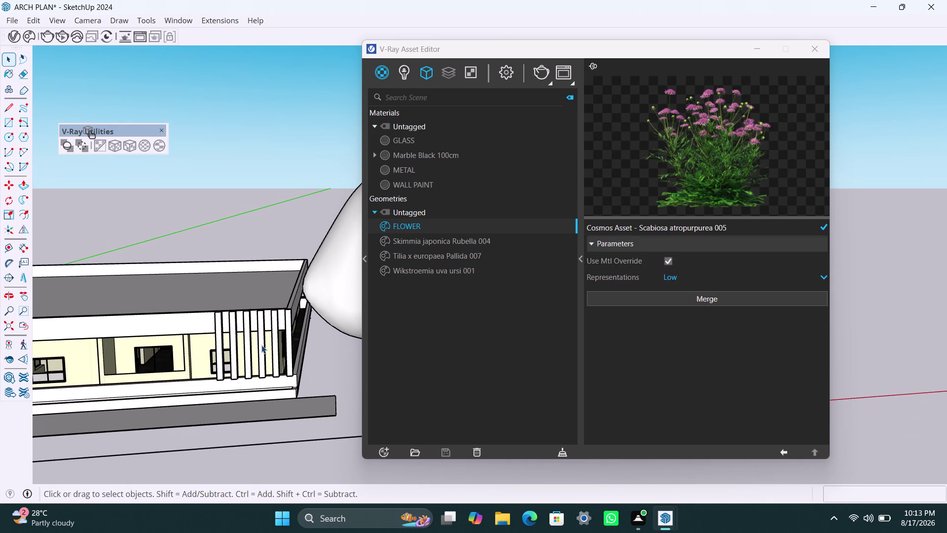
key(ctrl+z)
scroll(up, 3)
click(217, 317)
key(m)
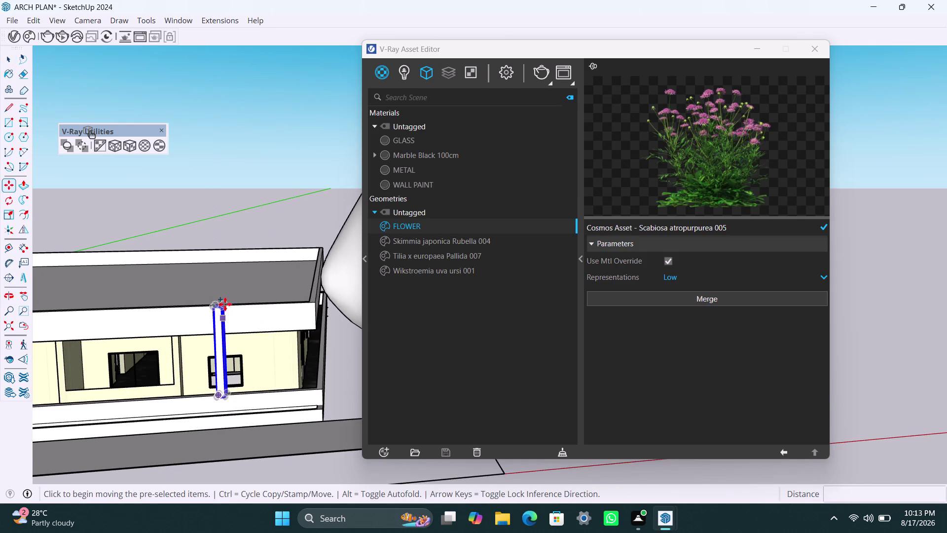
click(224, 303)
click(311, 301)
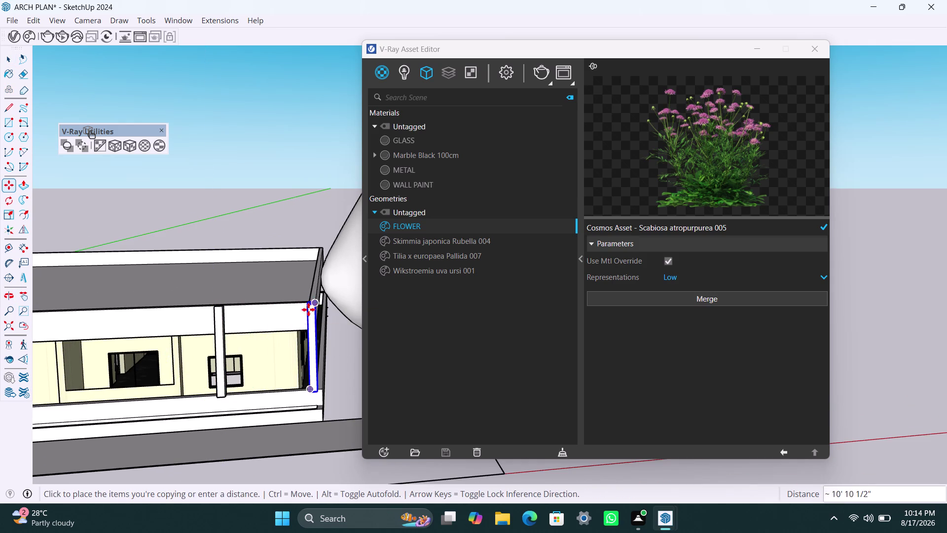
text(/6)
key(Return)
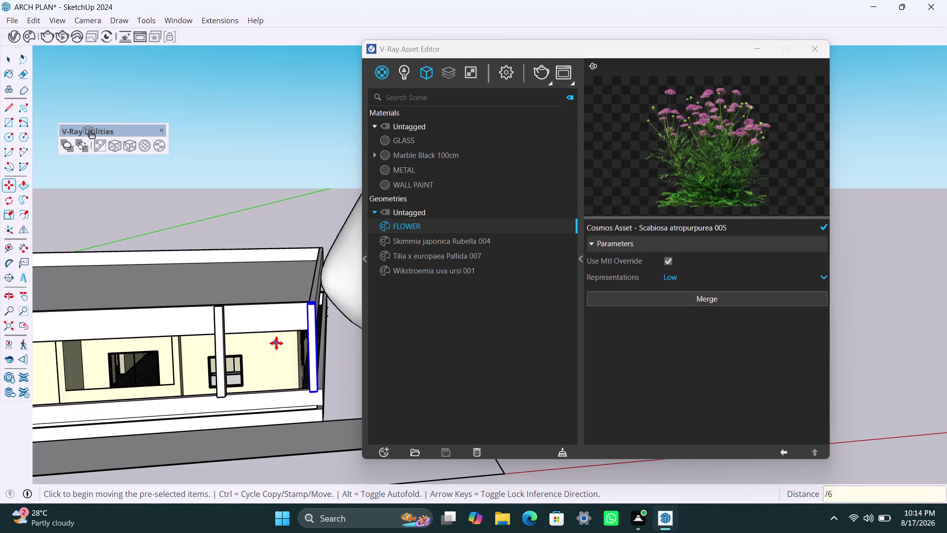
key(space)
click(229, 193)
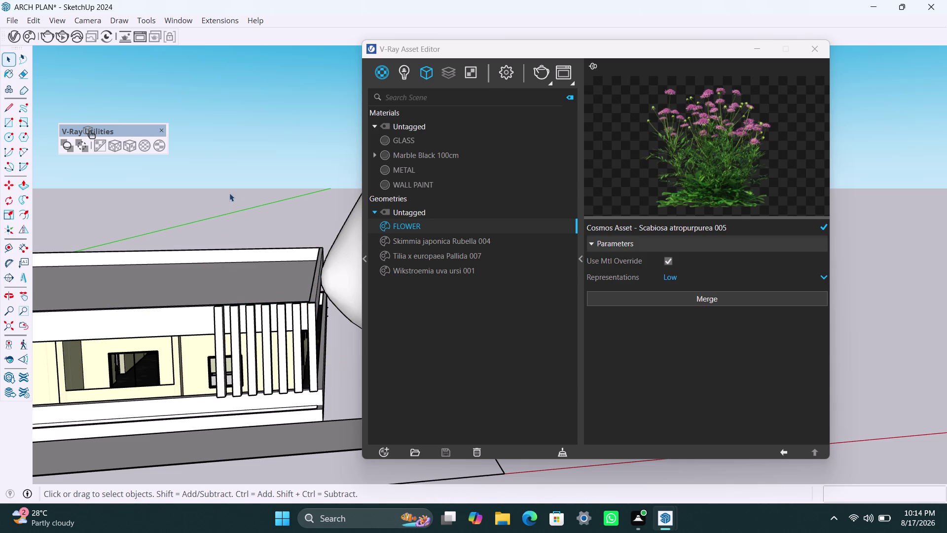
scroll(down, 3)
middle_drag(181, 303, 266, 293)
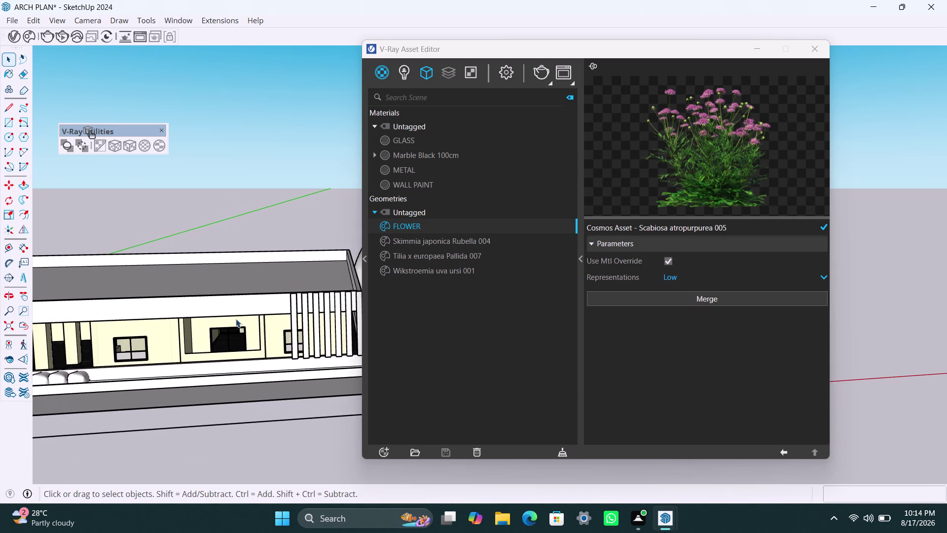
scroll(down, 3)
middle_drag(248, 324, 298, 297)
scroll(down, 3)
middle_drag(279, 312, 255, 323)
scroll(up, 3)
middle_drag(275, 315, 263, 319)
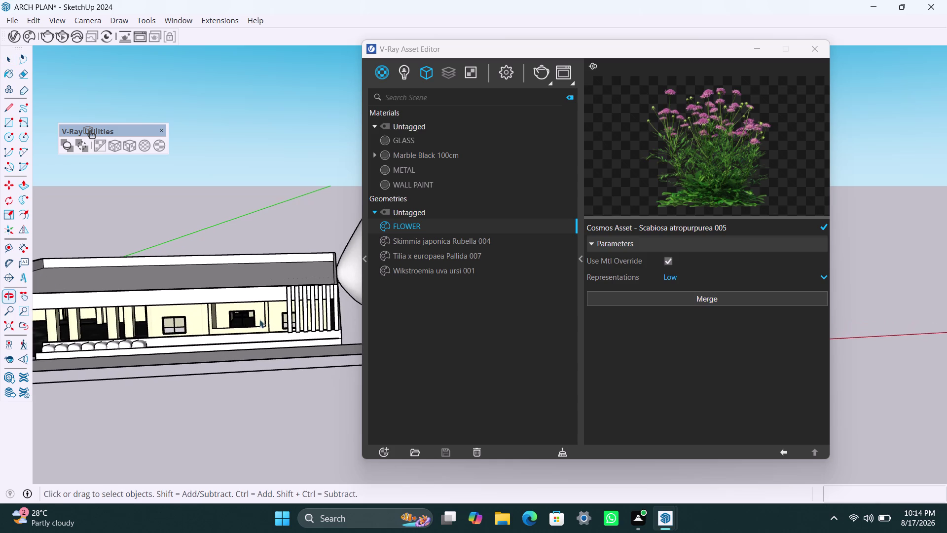
key(r)
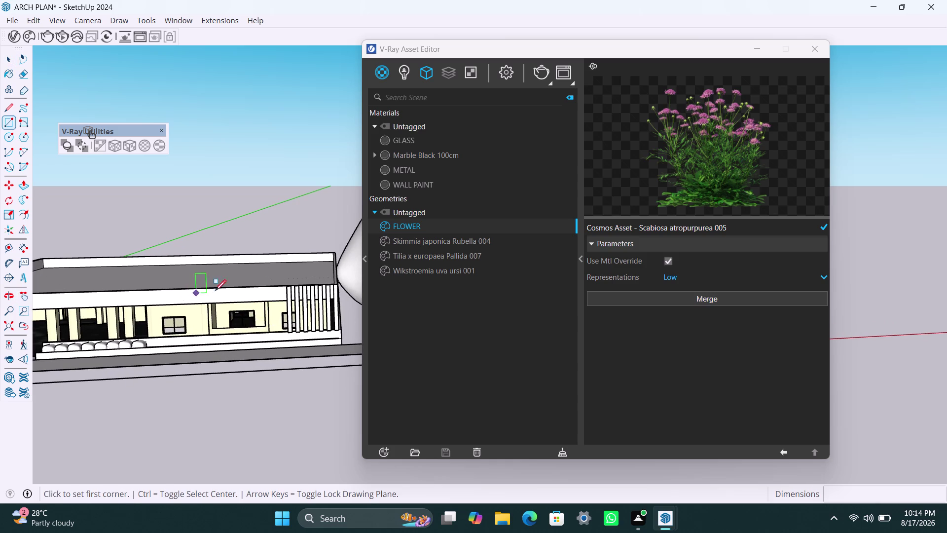
Draw a rectangle from the wall's top corner to the slats' bottom corner.
scroll(down, 3)
scroll(down, 3)
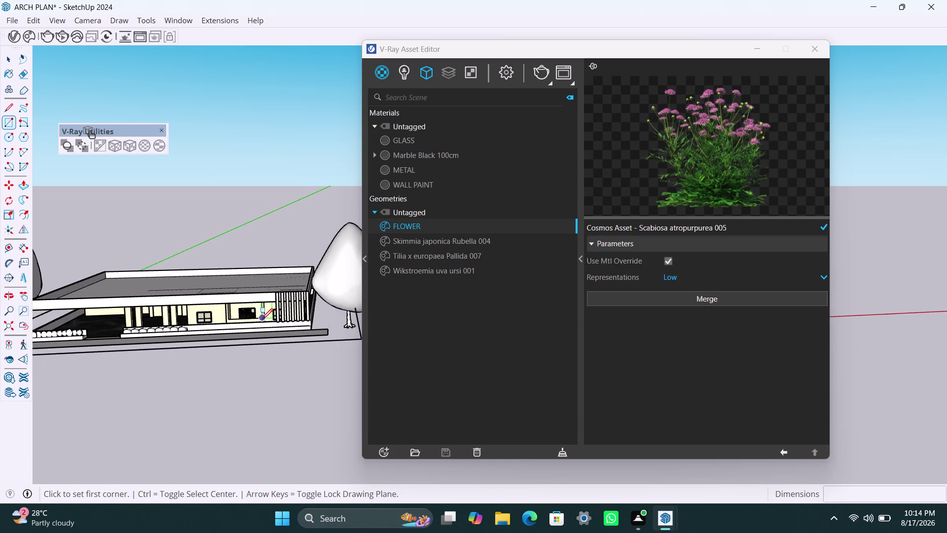
scroll(up, 3)
scroll(up, 3)
middle_drag(247, 304, 320, 309)
scroll(down, 3)
middle_drag(284, 323, 179, 346)
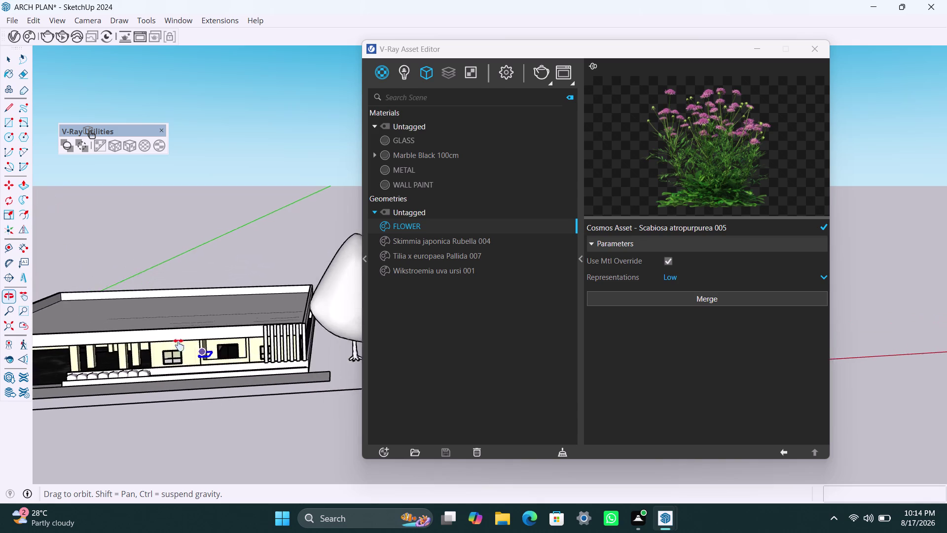
middle_drag(179, 346, 179, 345)
scroll(up, 3)
scroll(up, 3)
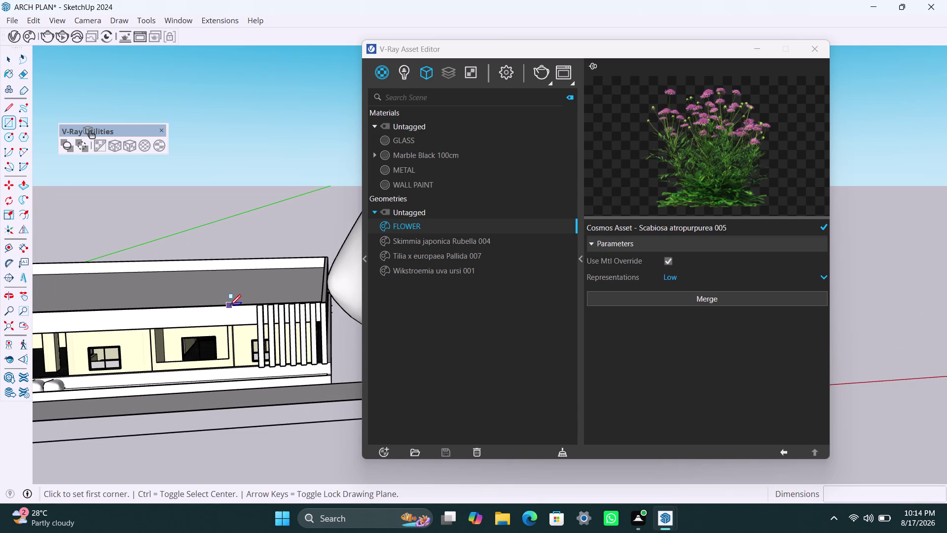
click(231, 306)
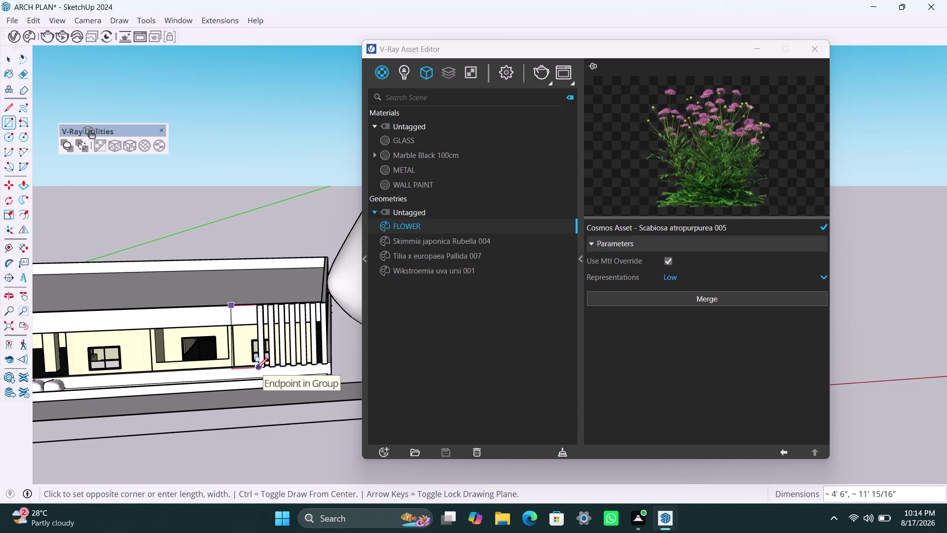
click(257, 368)
key(space)
Select the new panel and Zoom Selection onto it.
double_click(246, 347)
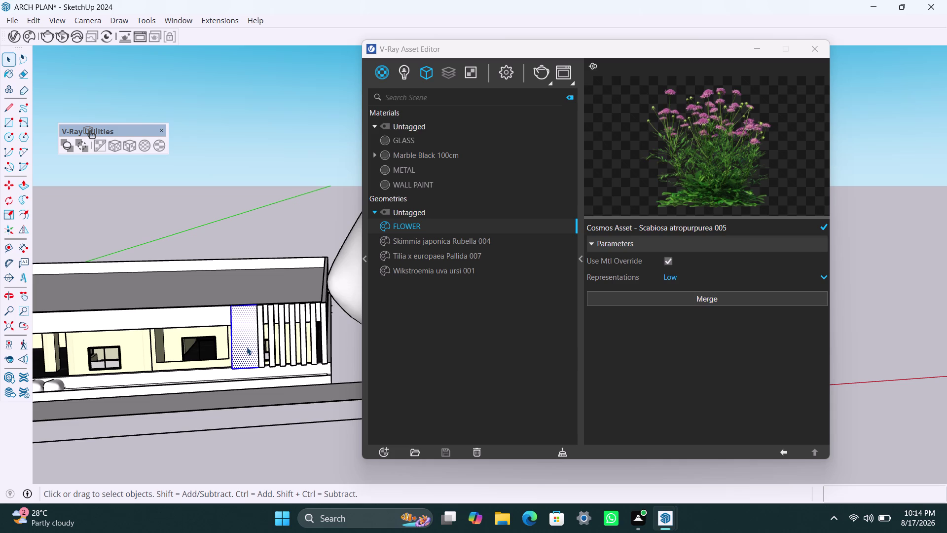
double_click(247, 347)
right_click(246, 346)
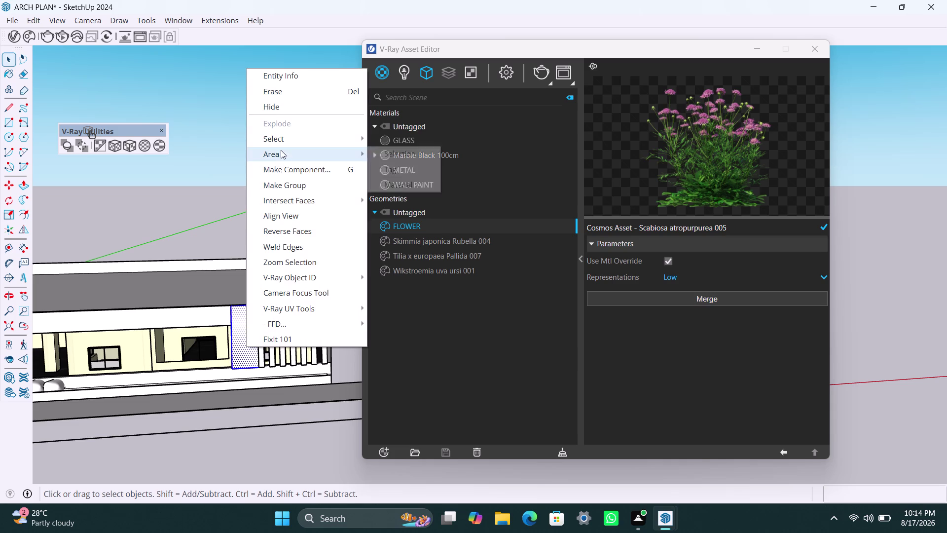
click(283, 187)
scroll(up, 3)
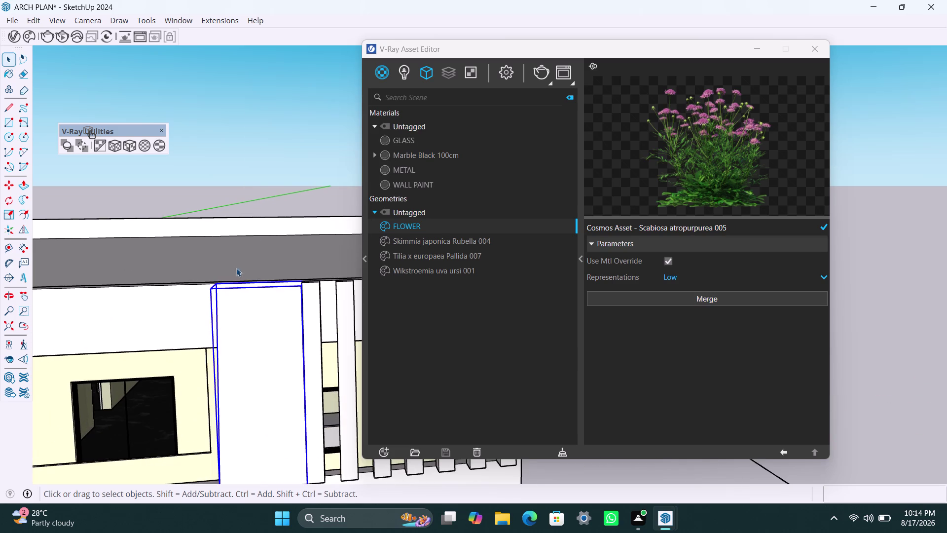
click(265, 167)
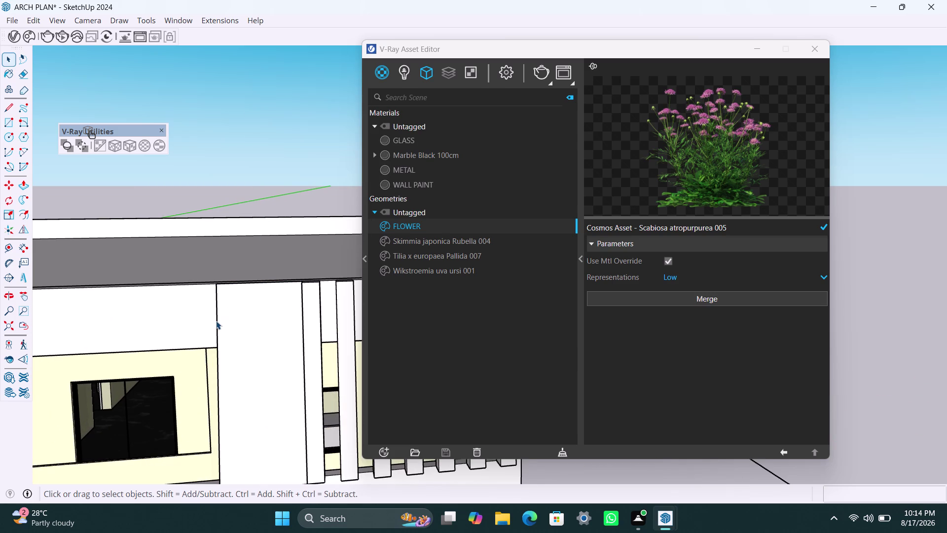
click(10, 153)
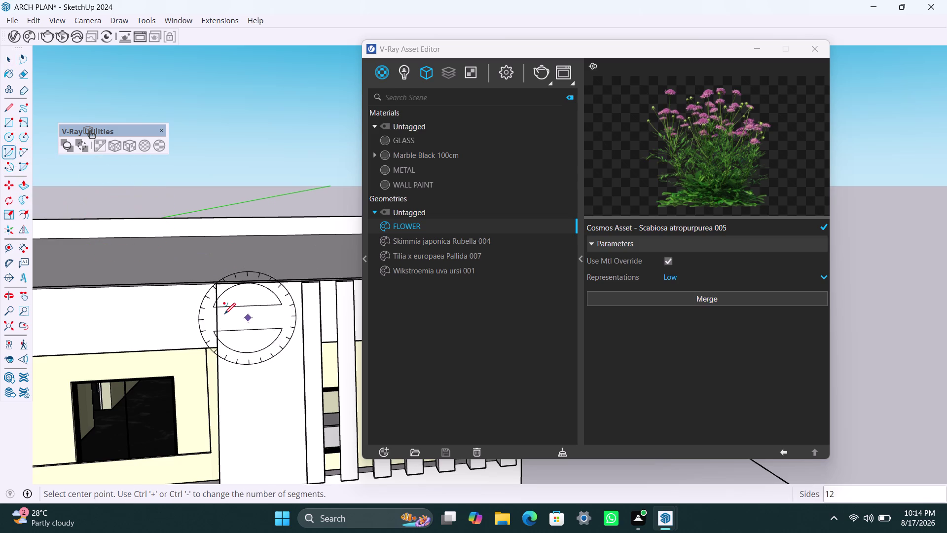
Round the door panel's top-left corner with a two-point arc.
click(217, 313)
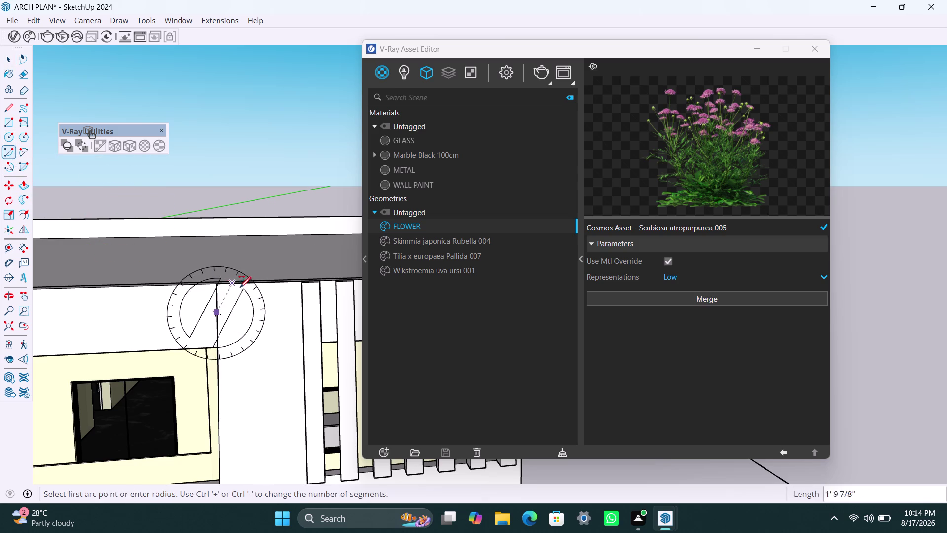
click(248, 285)
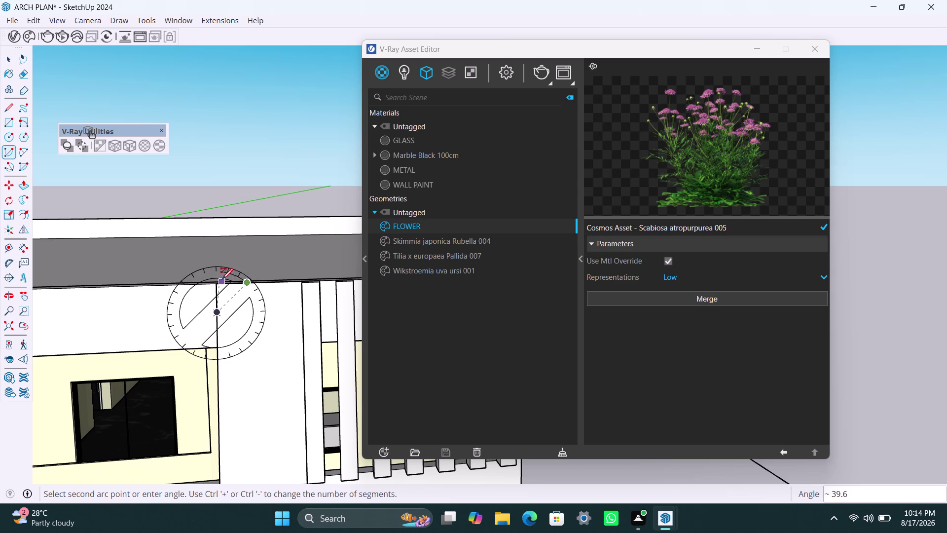
key(space)
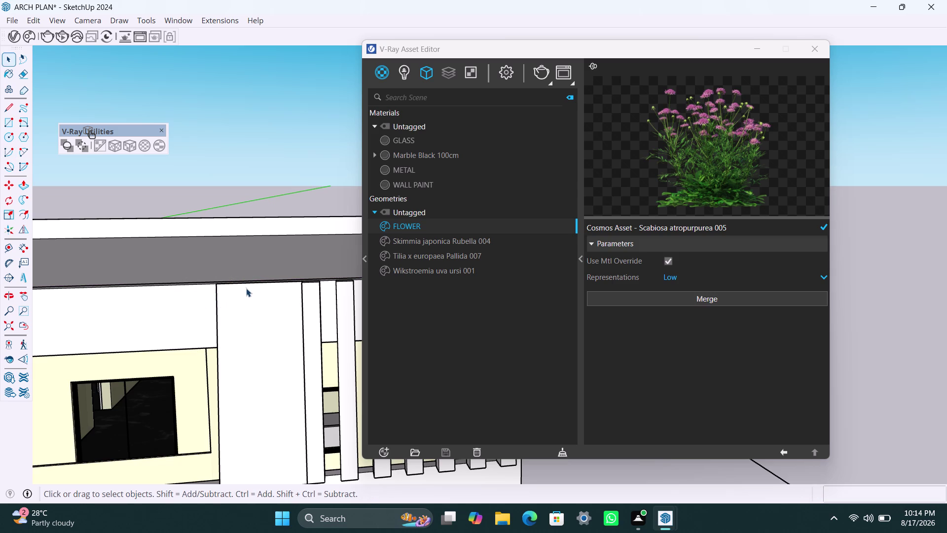
click(26, 154)
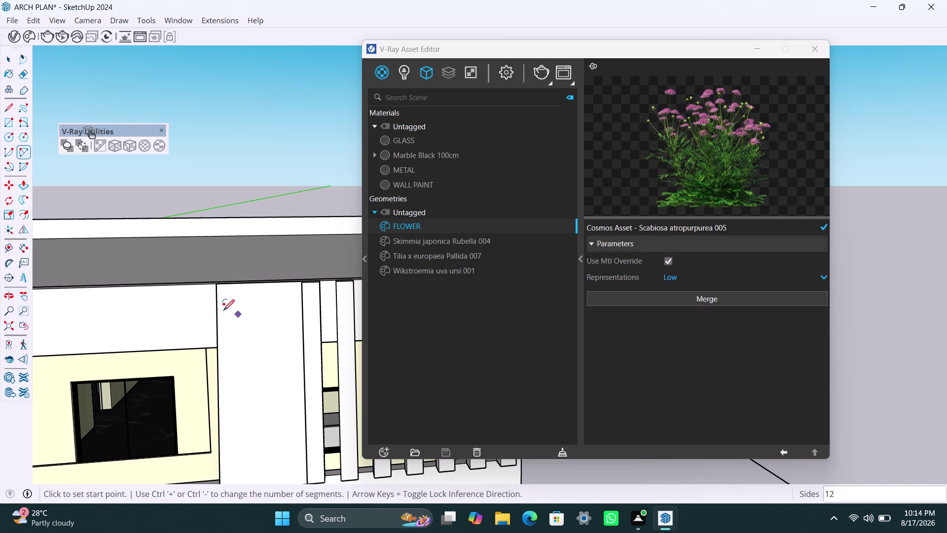
click(218, 314)
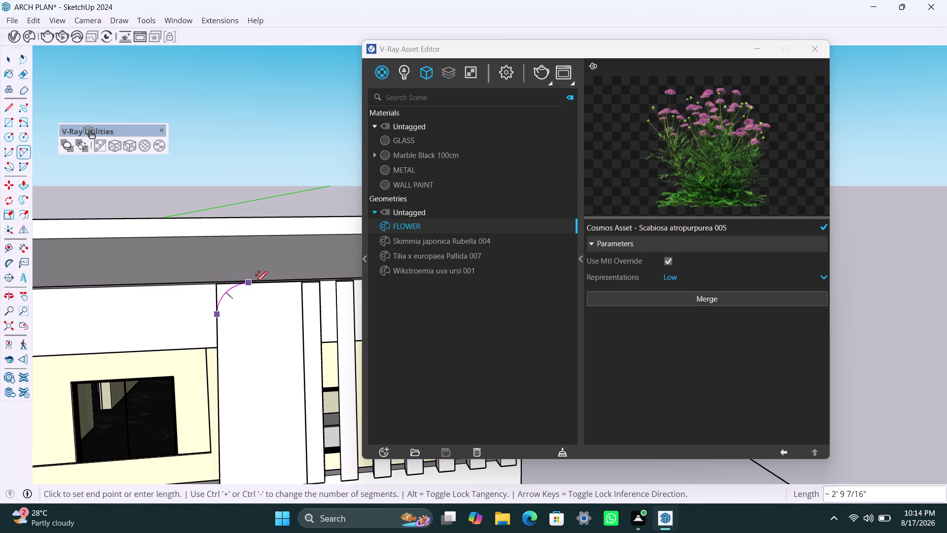
click(246, 283)
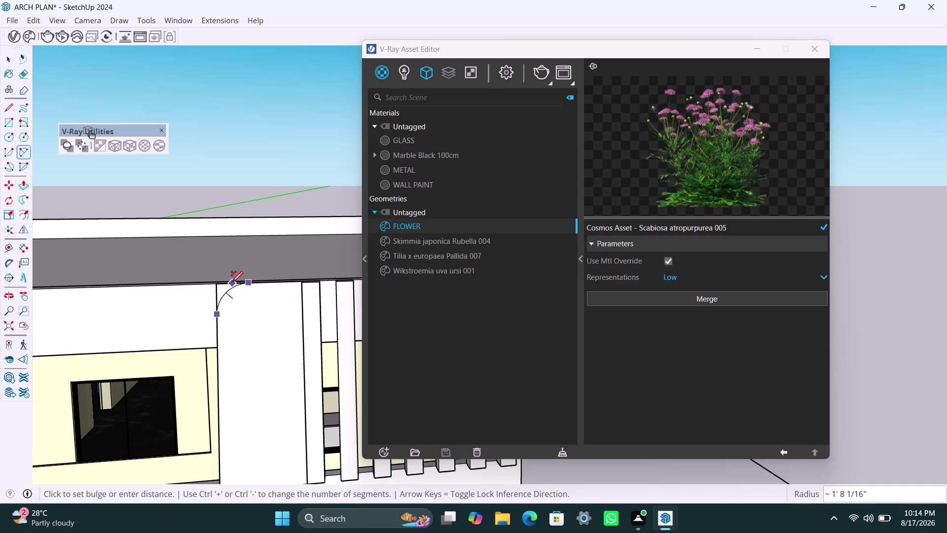
double_click(229, 284)
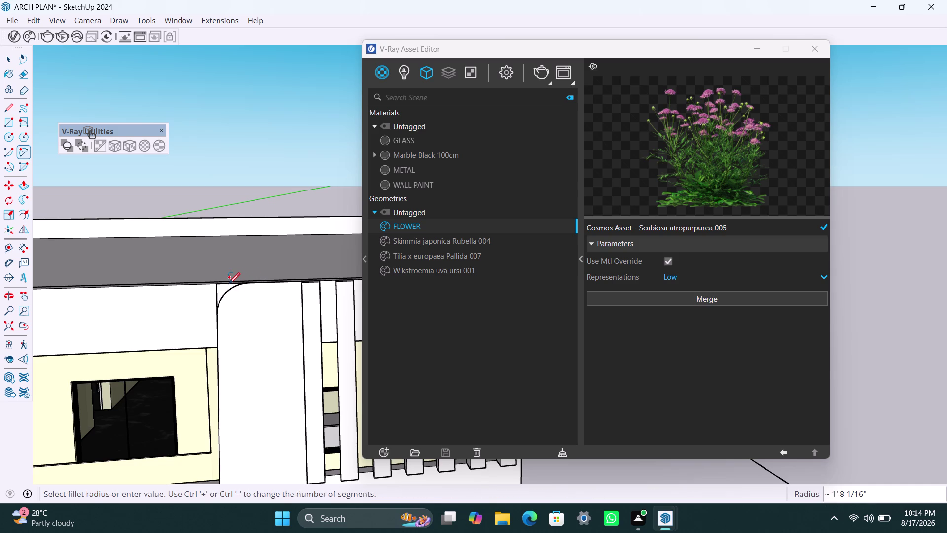
key(Escape)
Select the panel face, clear the selection, and undo the last three changes.
scroll(up, 3)
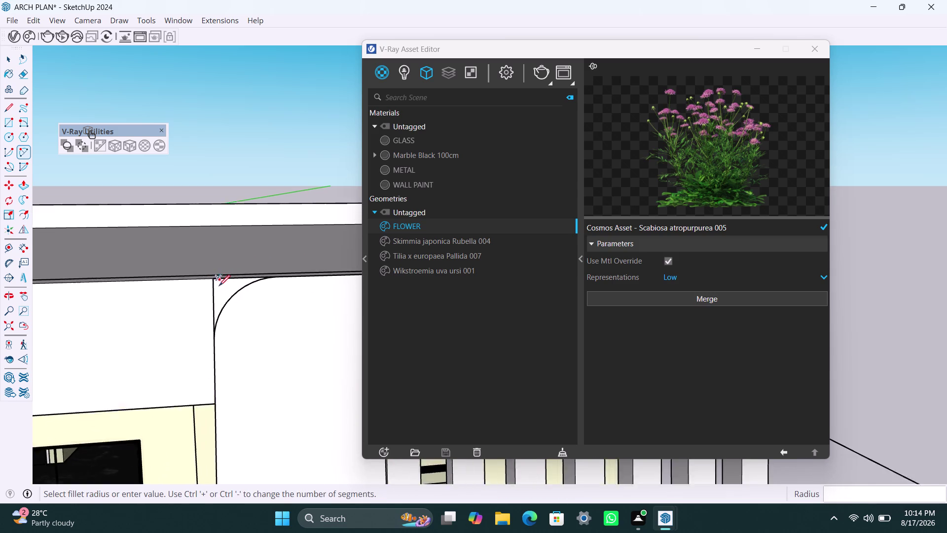
key(space)
click(212, 300)
triple_click(214, 303)
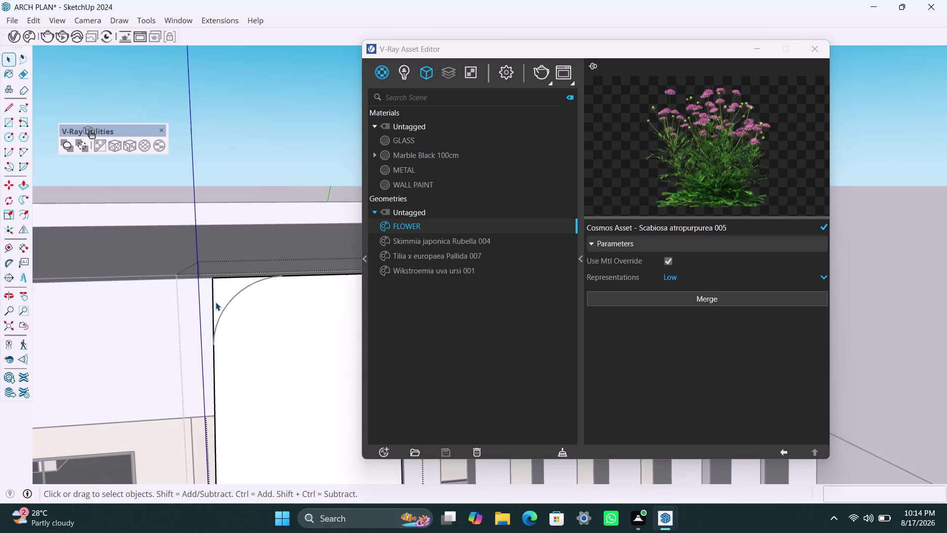
double_click(216, 302)
click(228, 304)
click(231, 297)
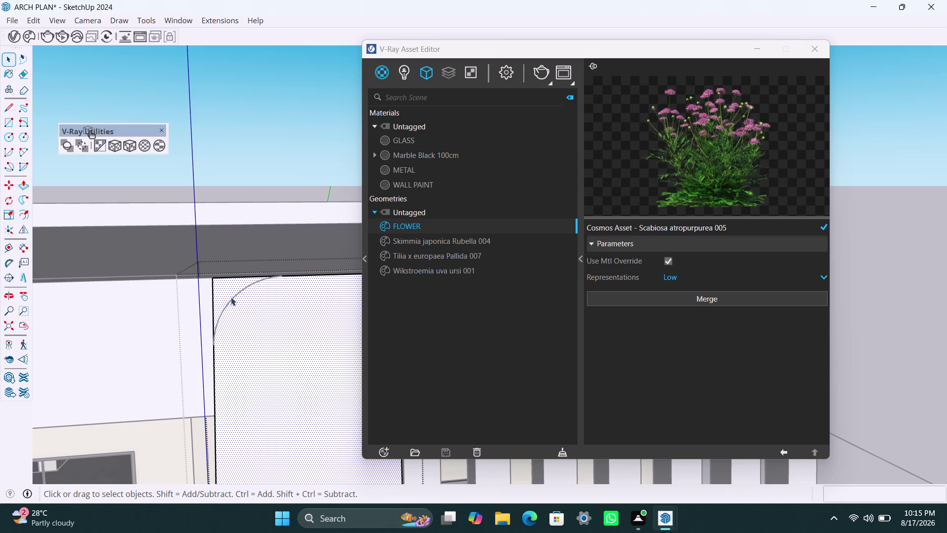
click(249, 171)
scroll(up, 3)
key(ctrl+z)
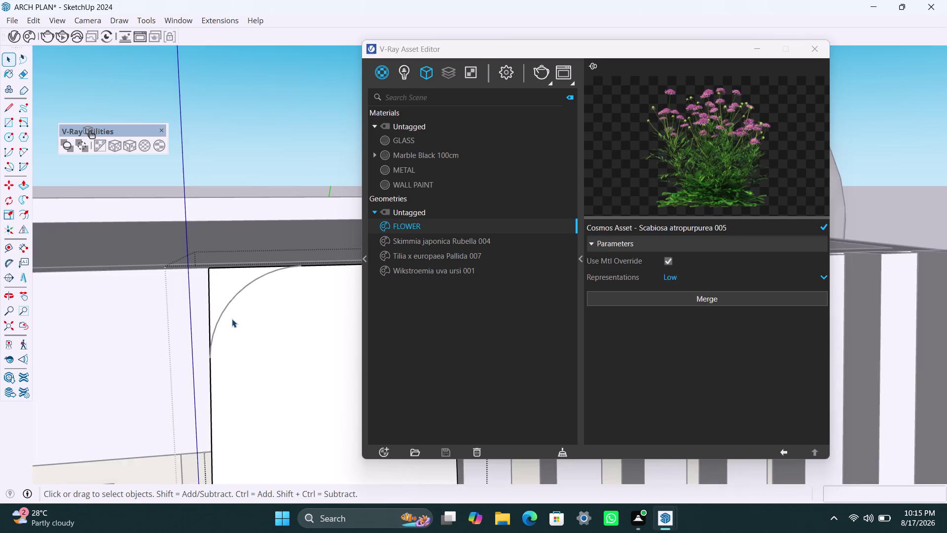
key(ctrl+z)
key(ctrl+z)
Select the panel geometry and redraw a larger arc across its top-left corner.
triple_click(253, 320)
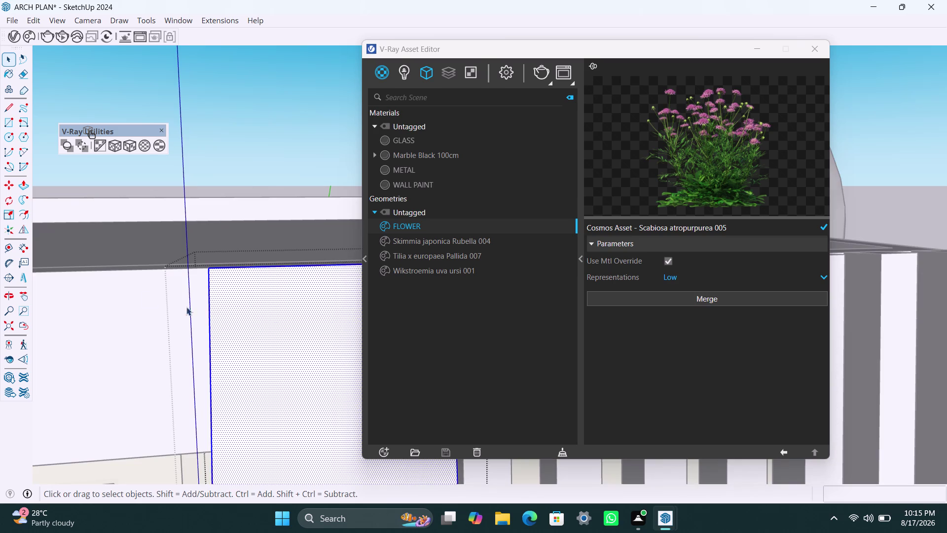
click(24, 153)
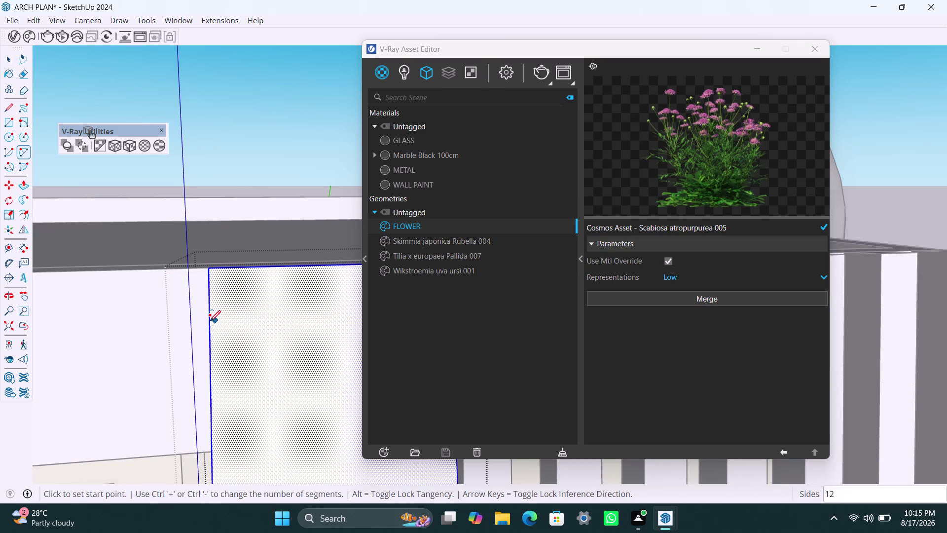
click(209, 321)
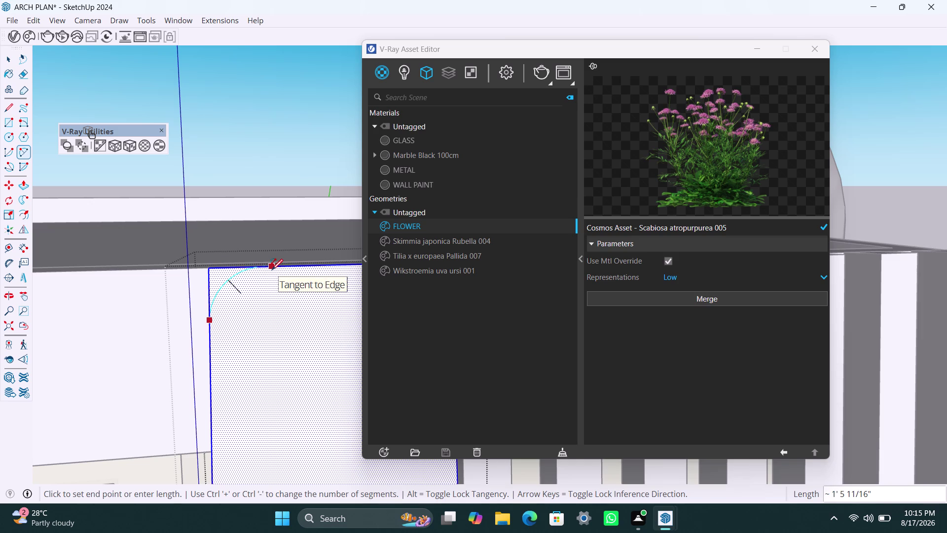
click(259, 269)
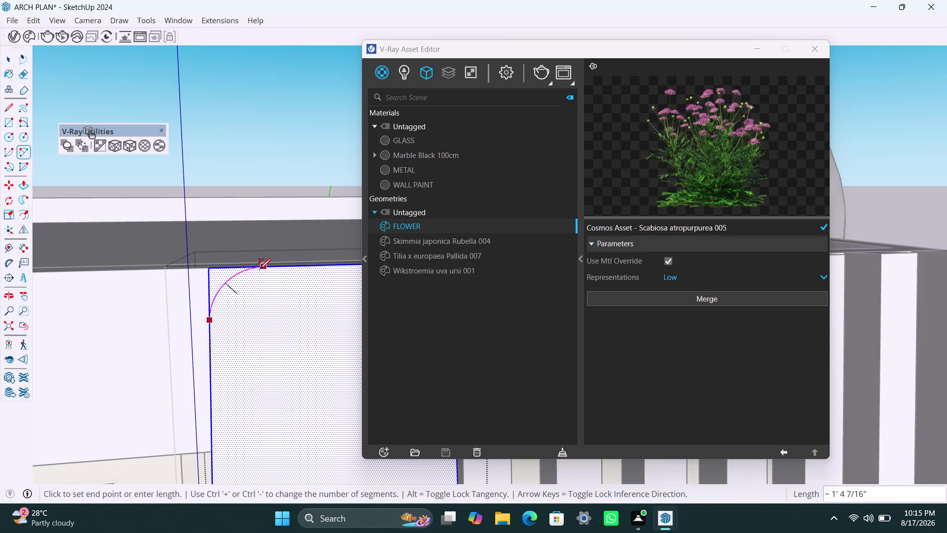
double_click(259, 269)
key(space)
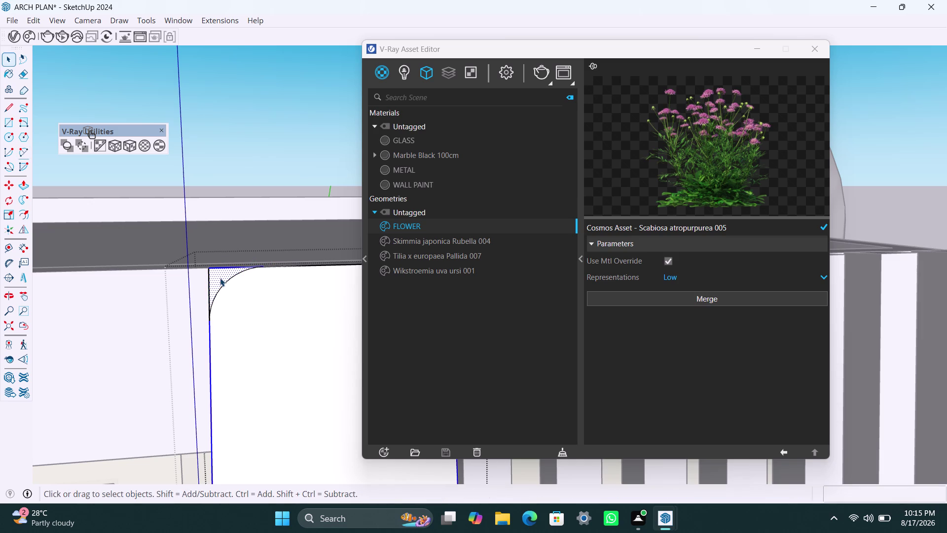
Delete the leftover corner piece and stray edges above the arc.
key(Delete)
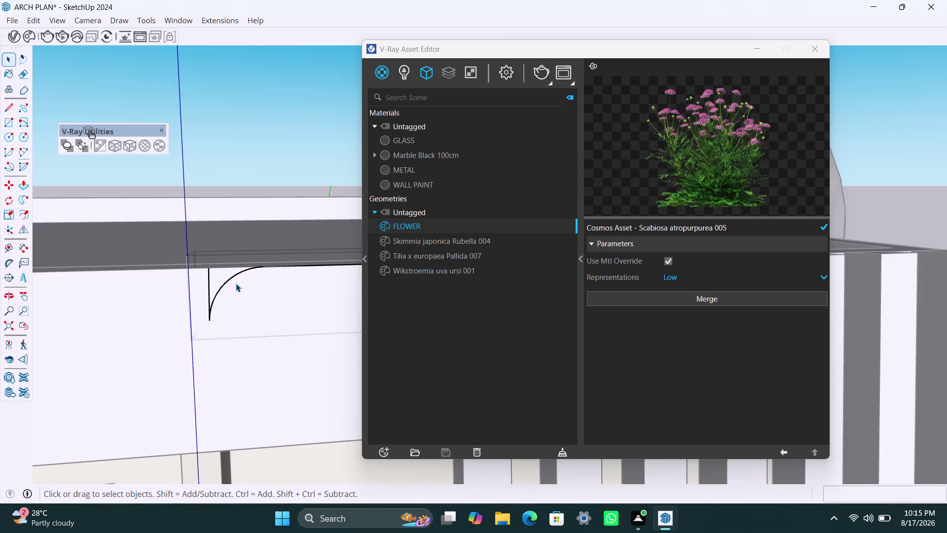
key(ctrl+z)
key(space)
click(216, 282)
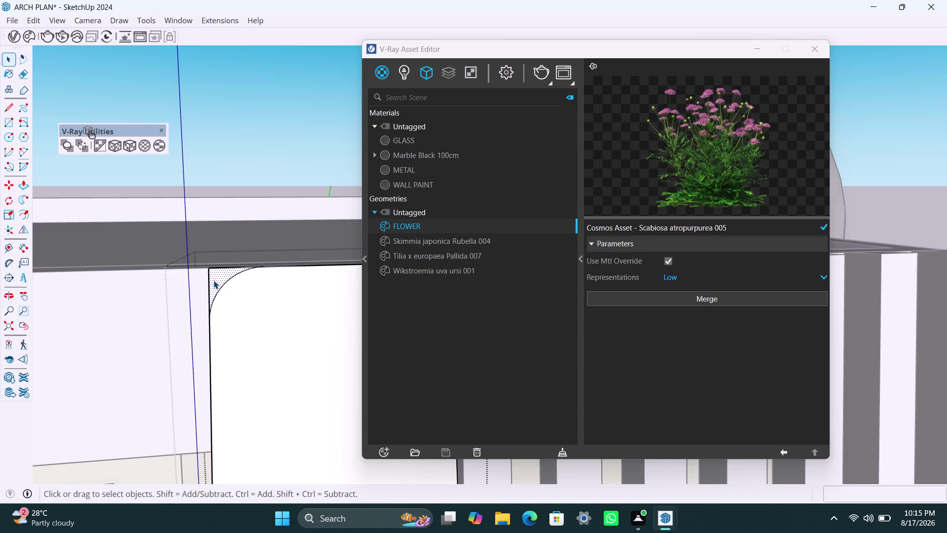
key(Delete)
click(210, 287)
key(Delete)
click(224, 267)
key(Delete)
Zoom out and select the rounded door panel with its edges.
scroll(down, 3)
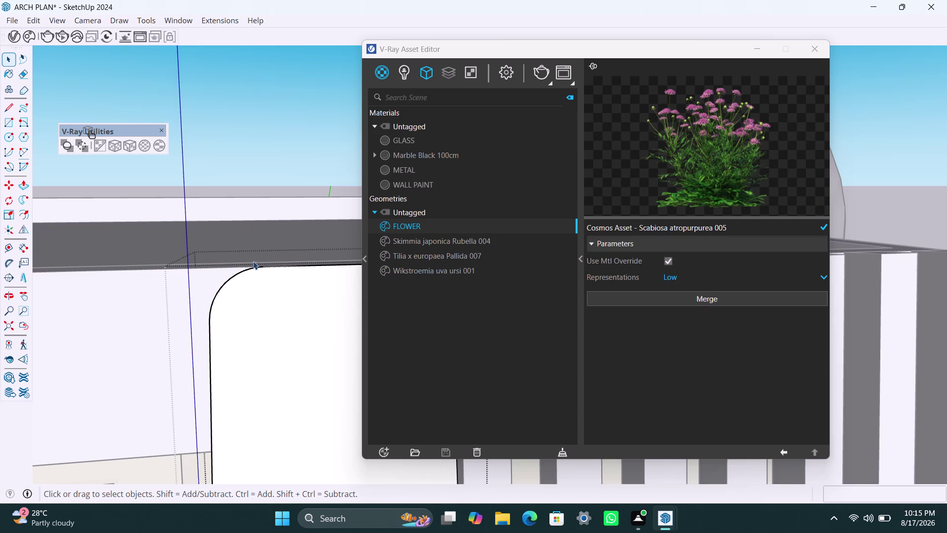
scroll(down, 3)
scroll(down, 3)
scroll(up, 3)
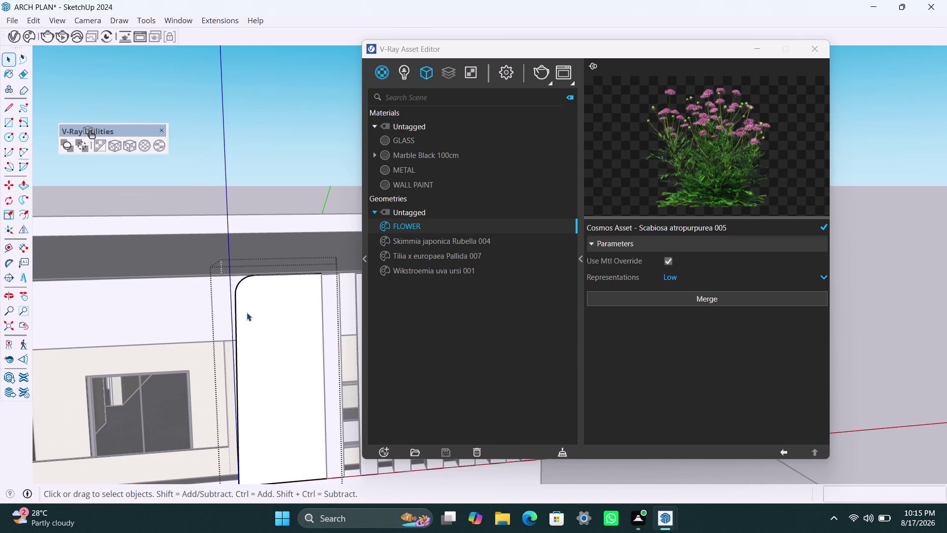
scroll(down, 3)
click(236, 170)
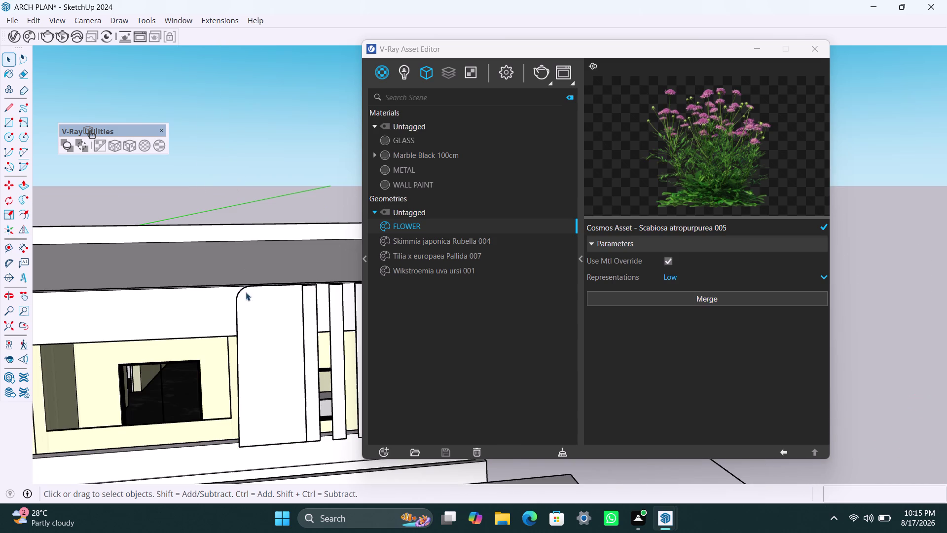
triple_click(258, 355)
key(f)
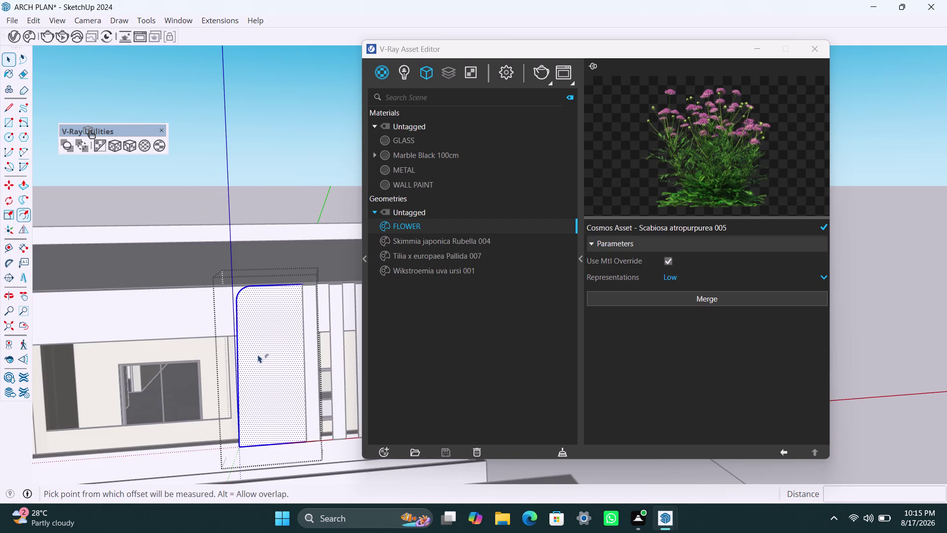
Offset the door outline inward to create an inner panel.
click(250, 340)
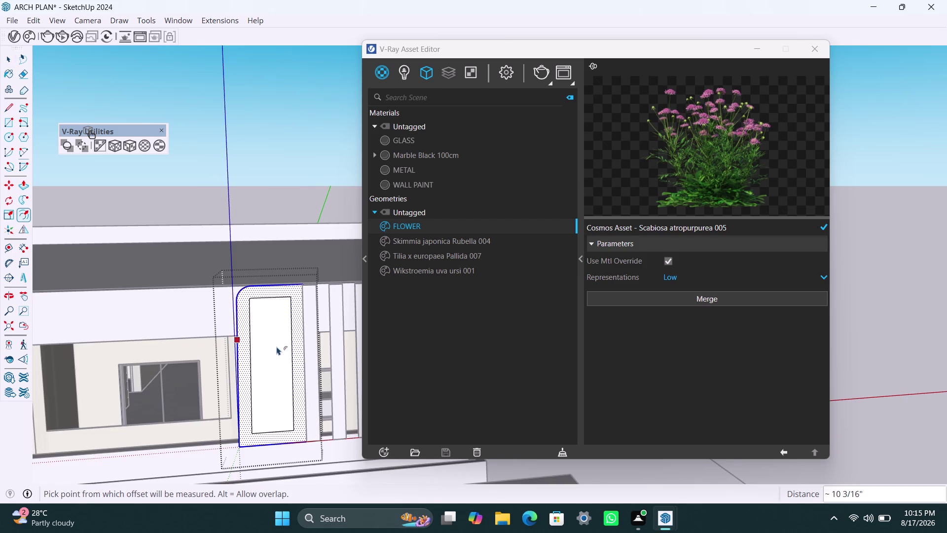
key(space)
click(259, 172)
double_click(265, 348)
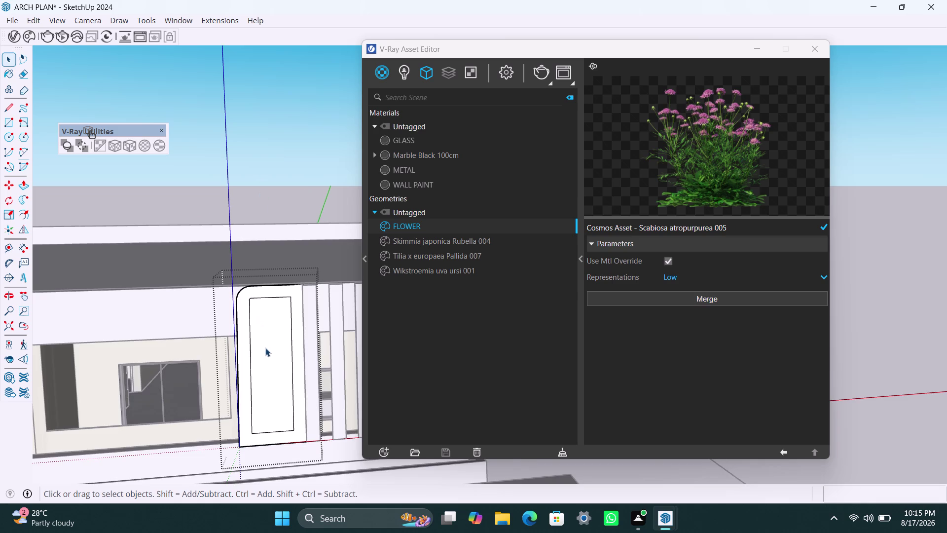
click(265, 348)
click(266, 348)
double_click(266, 347)
triple_click(267, 345)
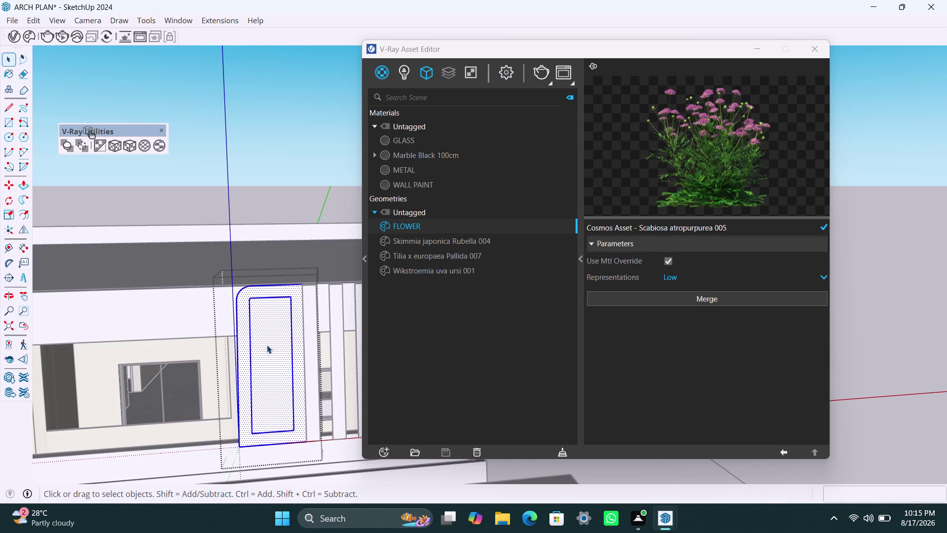
click(267, 345)
click(268, 184)
Push the inner panel face 2" into the door and select the recessed face.
scroll(up, 3)
click(243, 328)
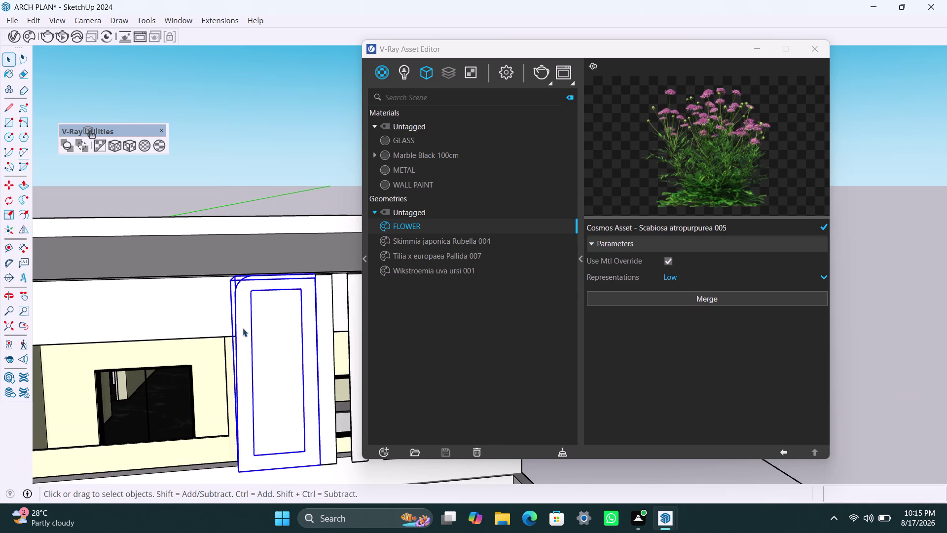
double_click(243, 328)
click(243, 327)
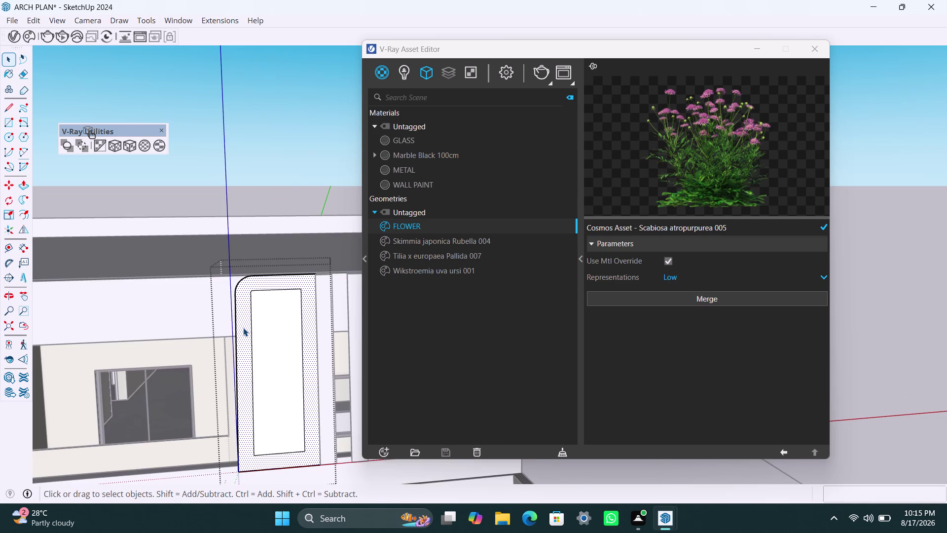
key(p)
click(243, 327)
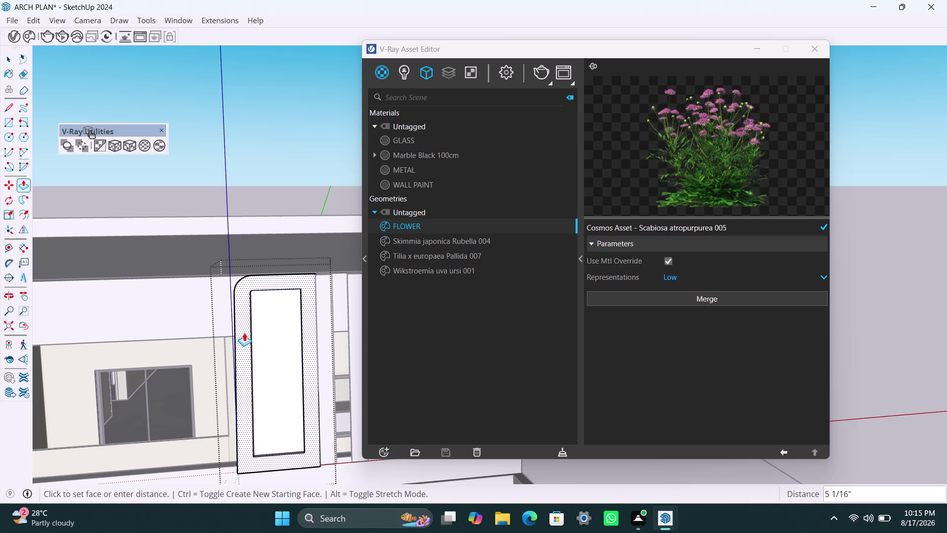
text(2")
key(Return)
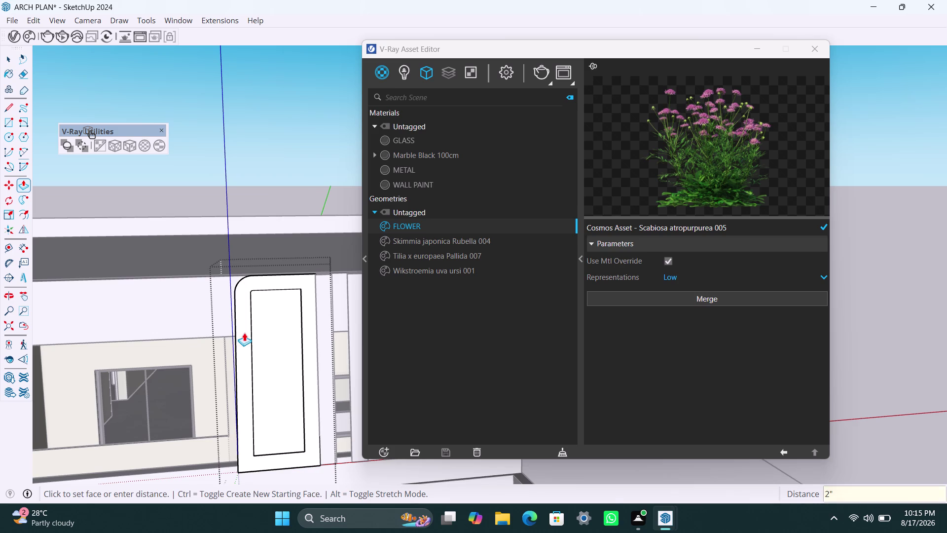
key(space)
click(335, 138)
double_click(266, 321)
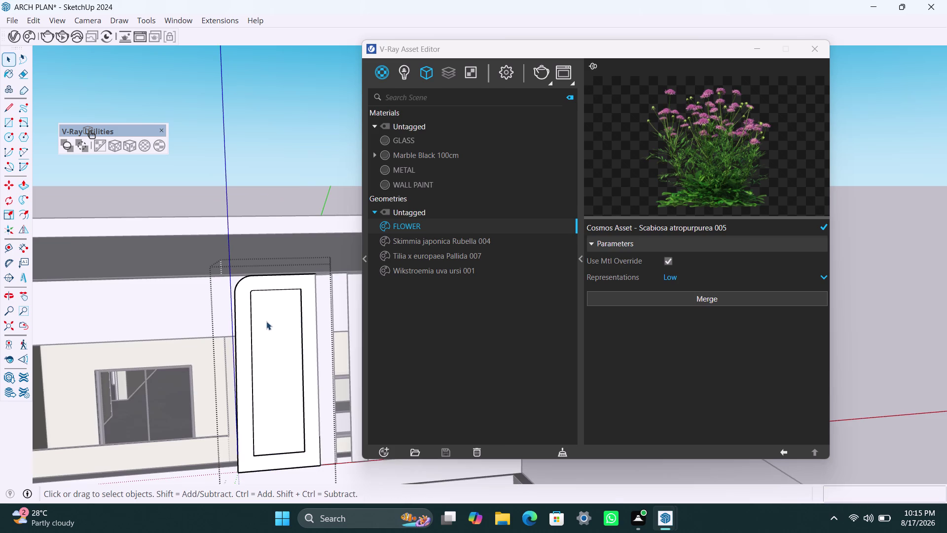
click(269, 324)
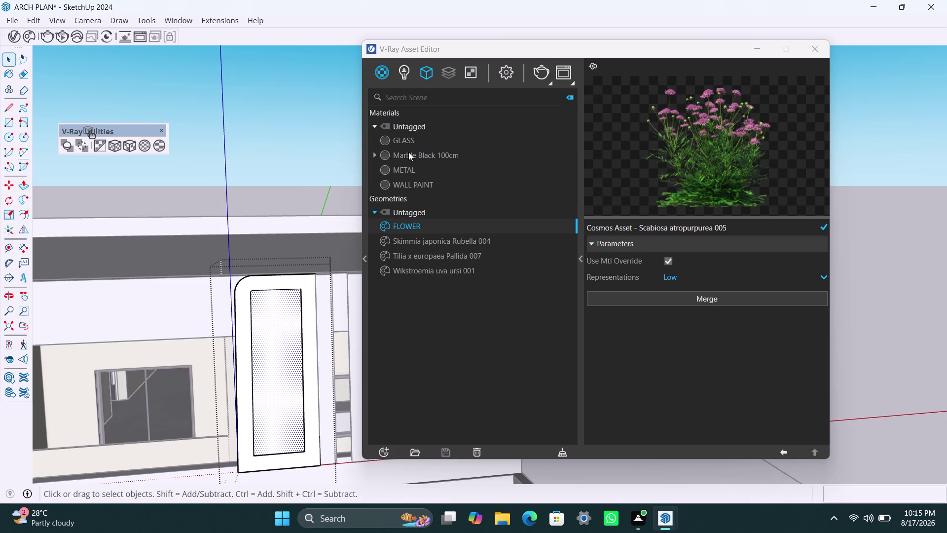
Apply the GLASS material to the inner door panel.
click(412, 143)
right_click(411, 141)
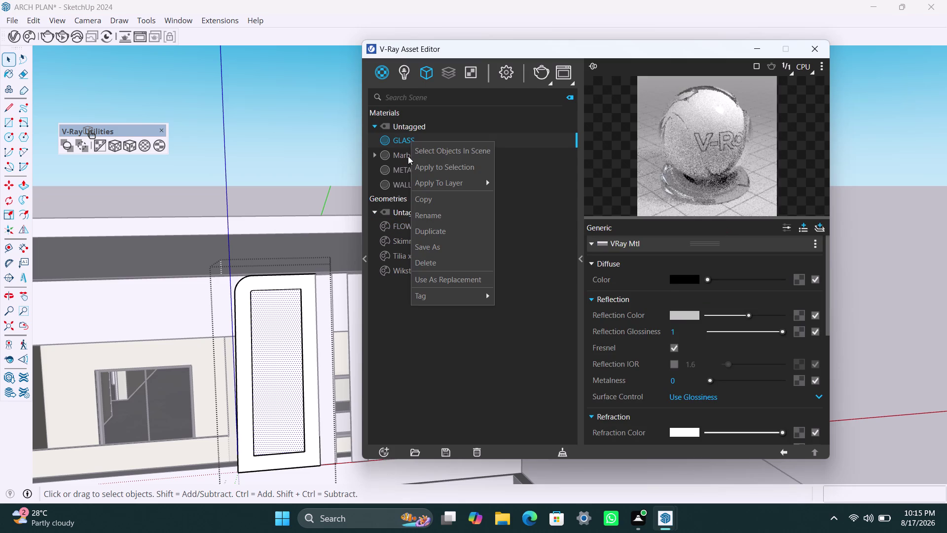
click(416, 168)
click(276, 163)
key(space)
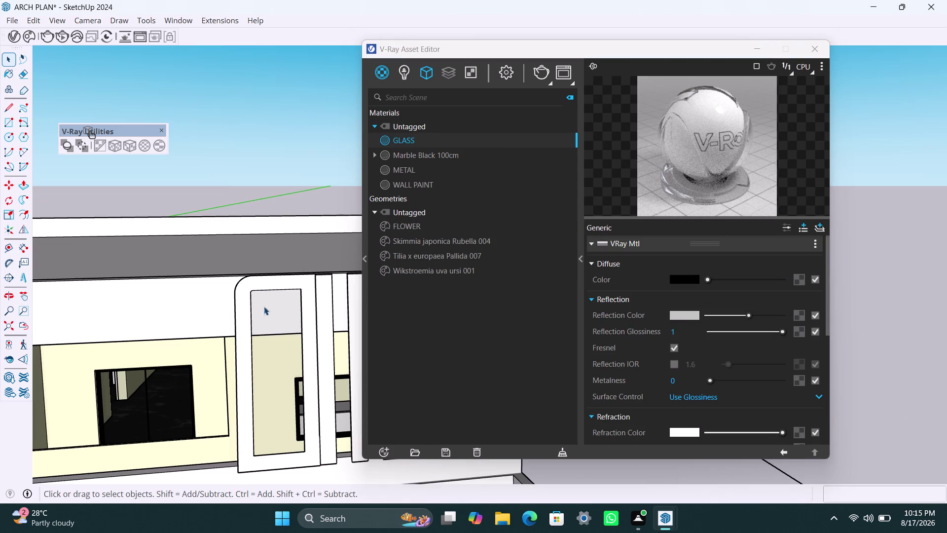
scroll(up, 3)
Apply METAL to the door frame, then select the vertical slat beside it.
click(239, 367)
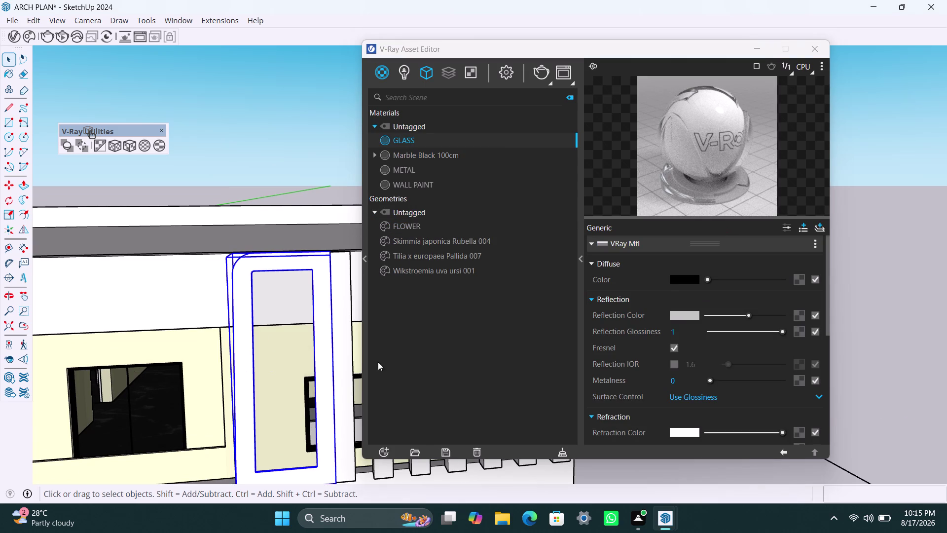
scroll(down, 3)
scroll(down, 3)
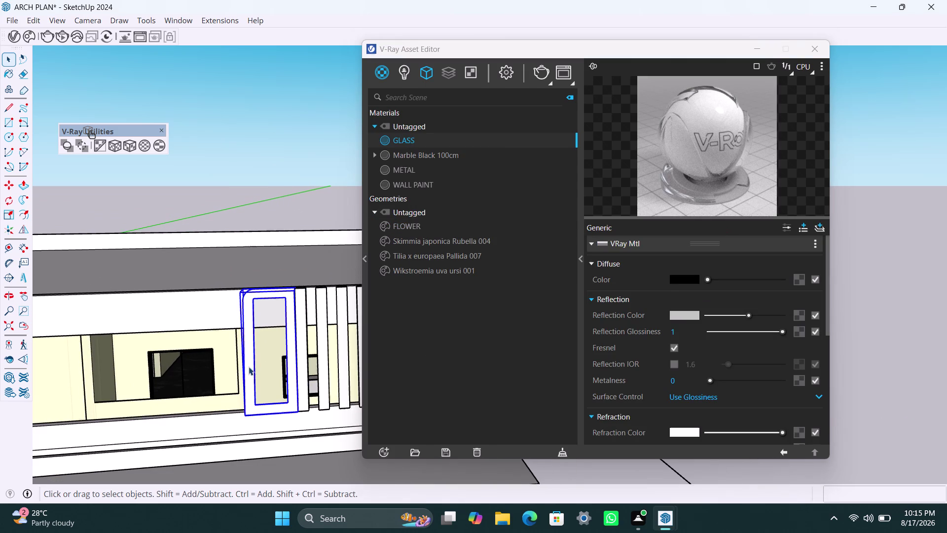
middle_drag(250, 369, 209, 355)
click(393, 170)
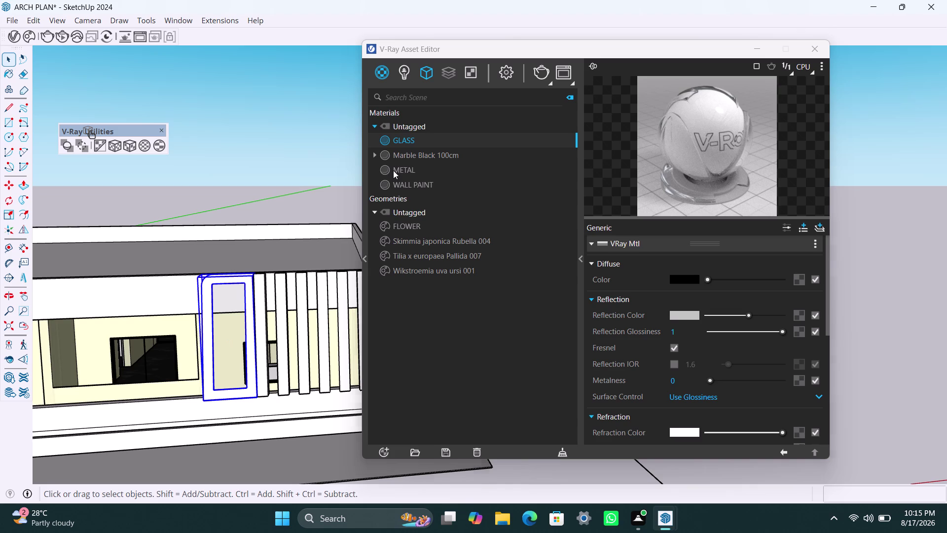
right_click(401, 167)
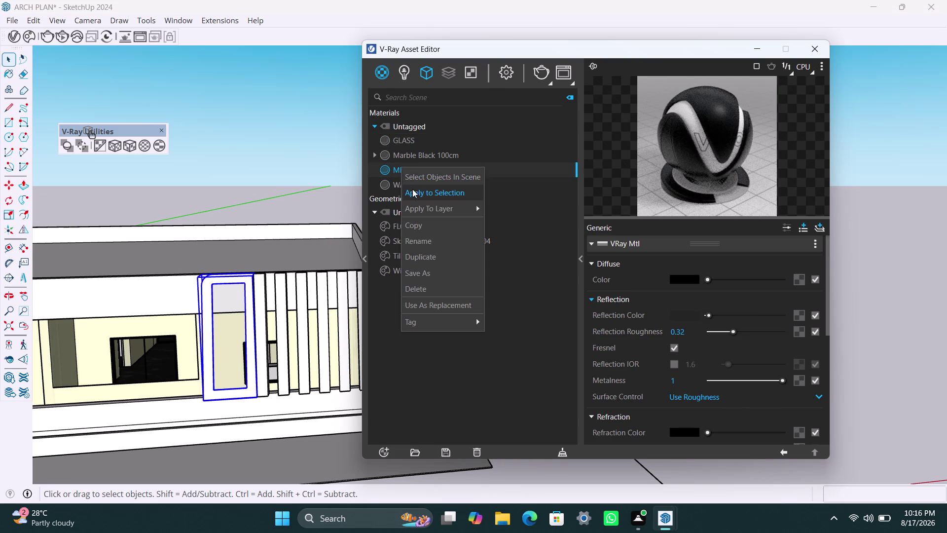
click(417, 198)
key(space)
click(248, 166)
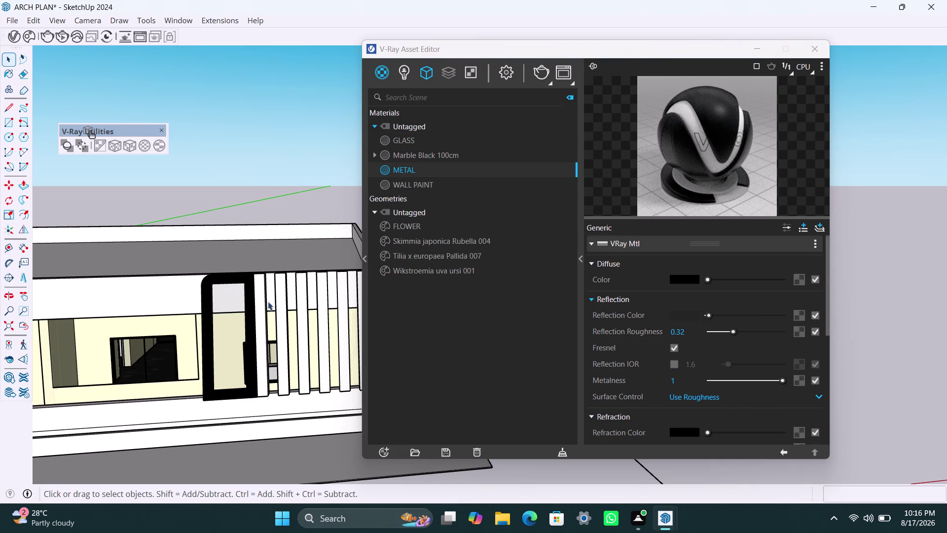
click(263, 304)
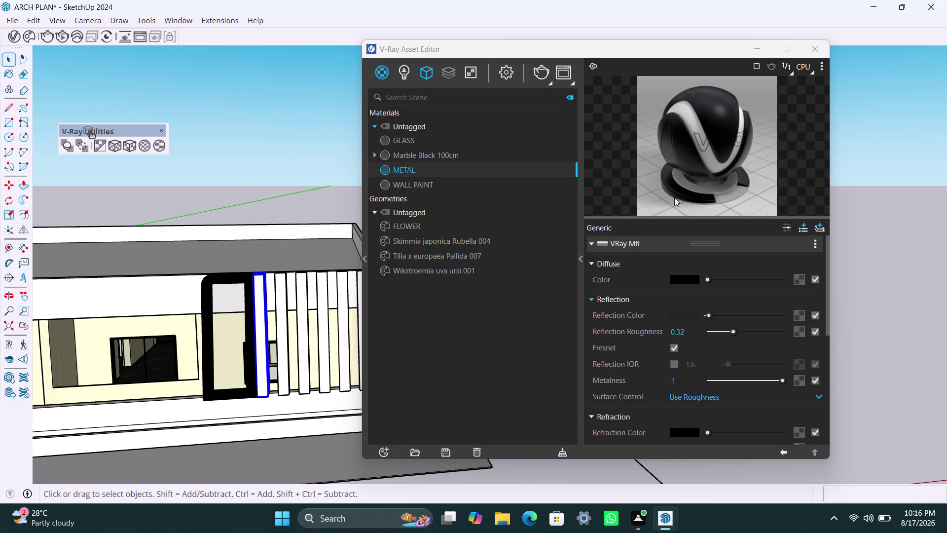
click(28, 37)
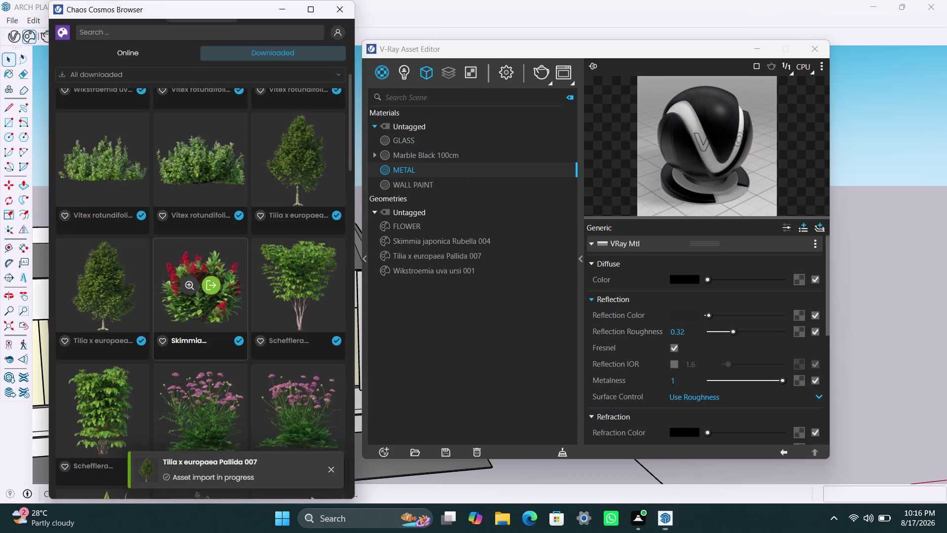
Import Wood Dark 02 100cm from the downloaded assets, then close the browser.
scroll(down, 3)
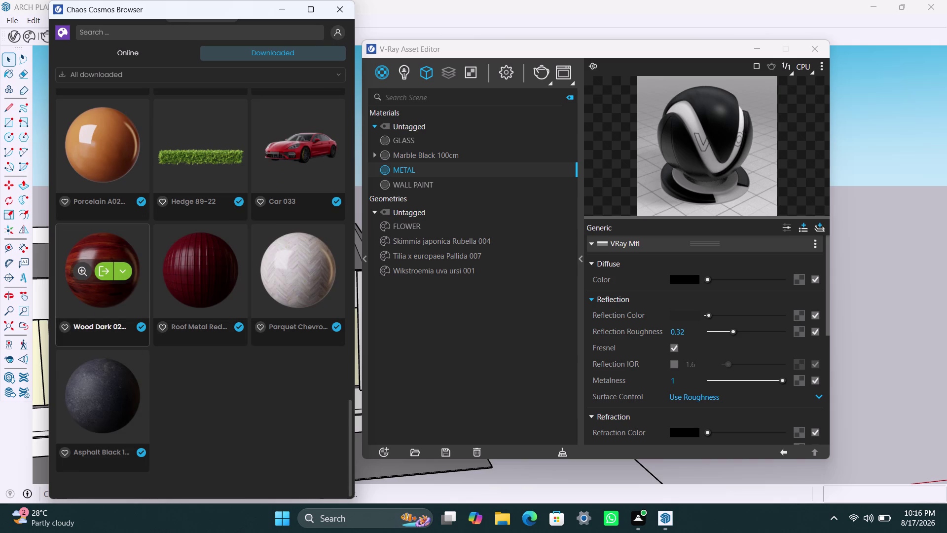
click(105, 278)
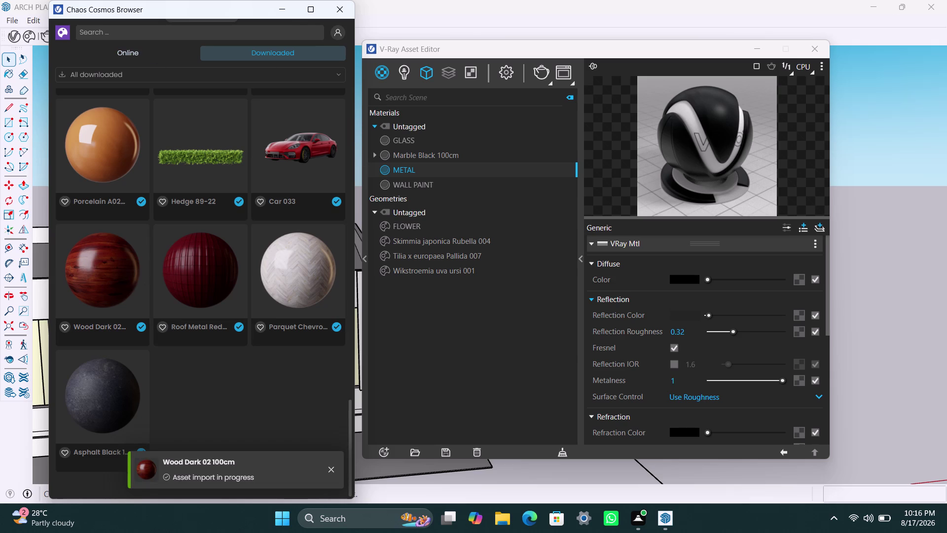
click(286, 10)
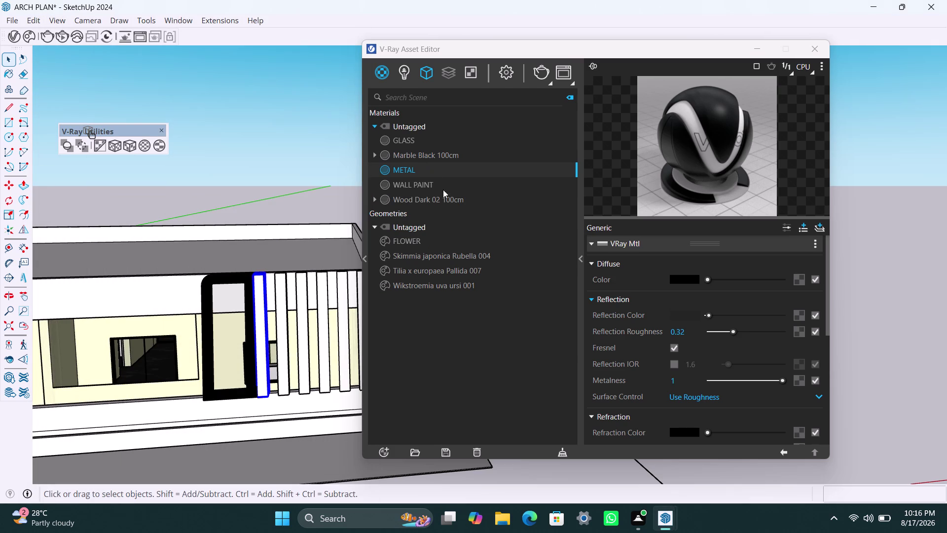
Apply Wood Dark 02 100cm to the first five vertical slats, one by one.
click(435, 204)
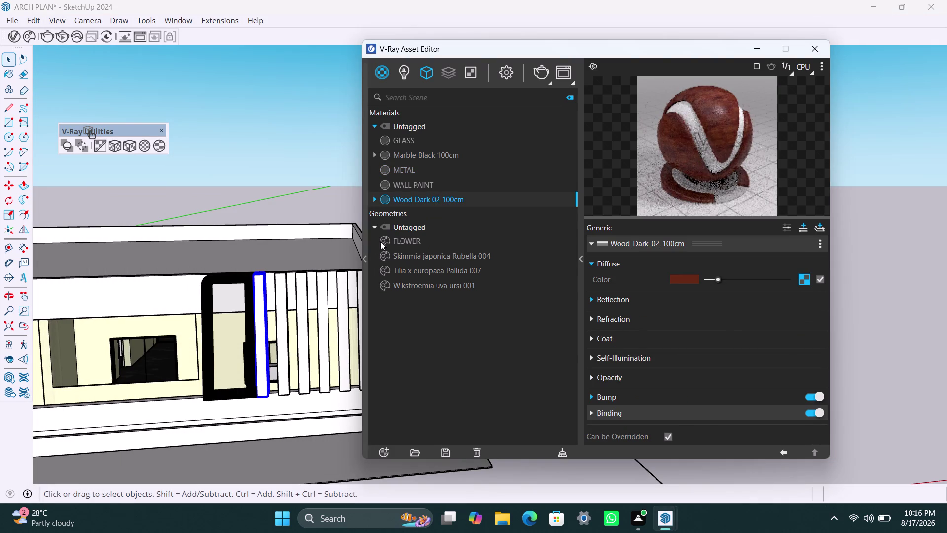
right_click(426, 198)
click(454, 230)
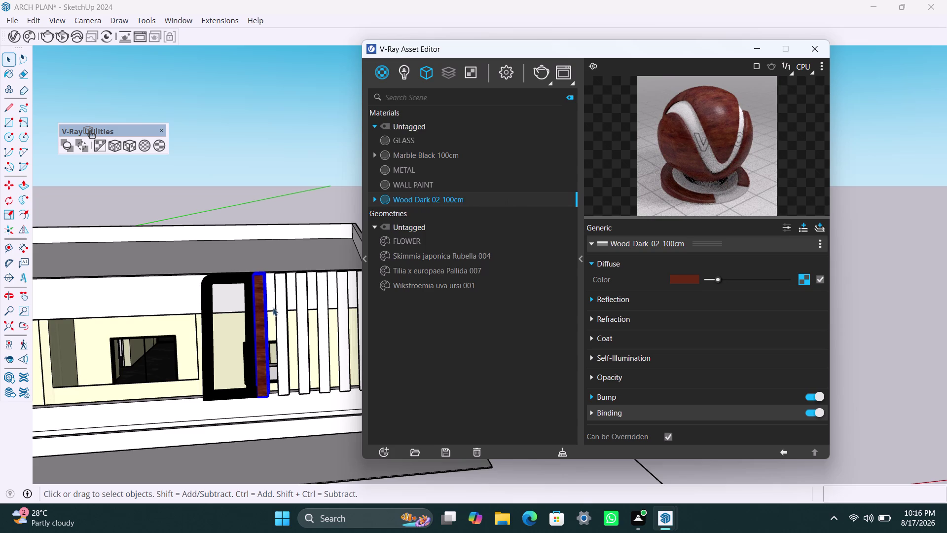
click(283, 304)
right_click(428, 197)
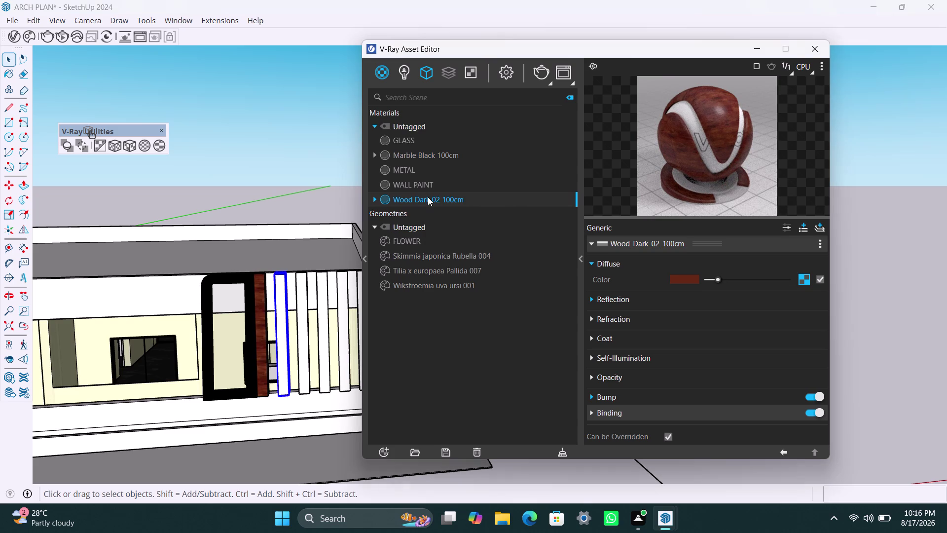
click(439, 220)
click(306, 304)
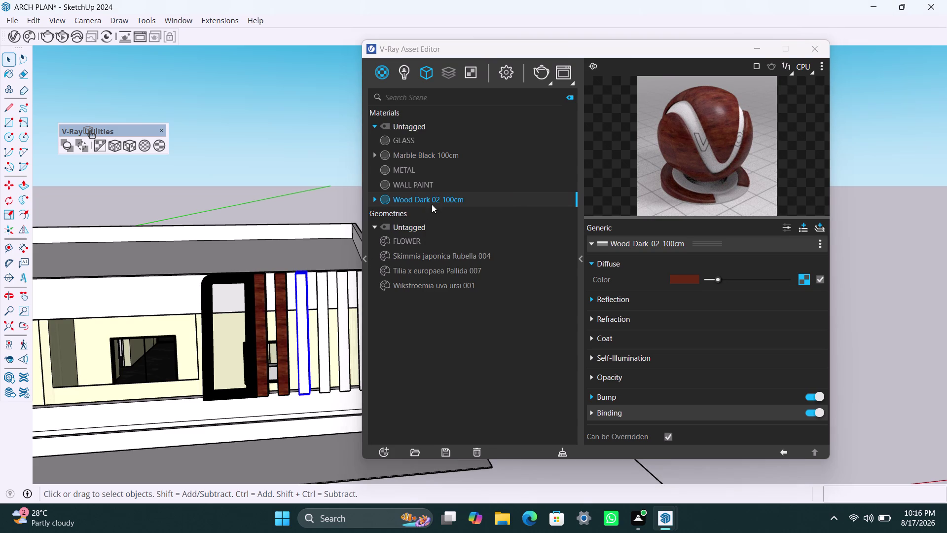
right_click(432, 201)
click(452, 229)
click(322, 307)
right_click(448, 200)
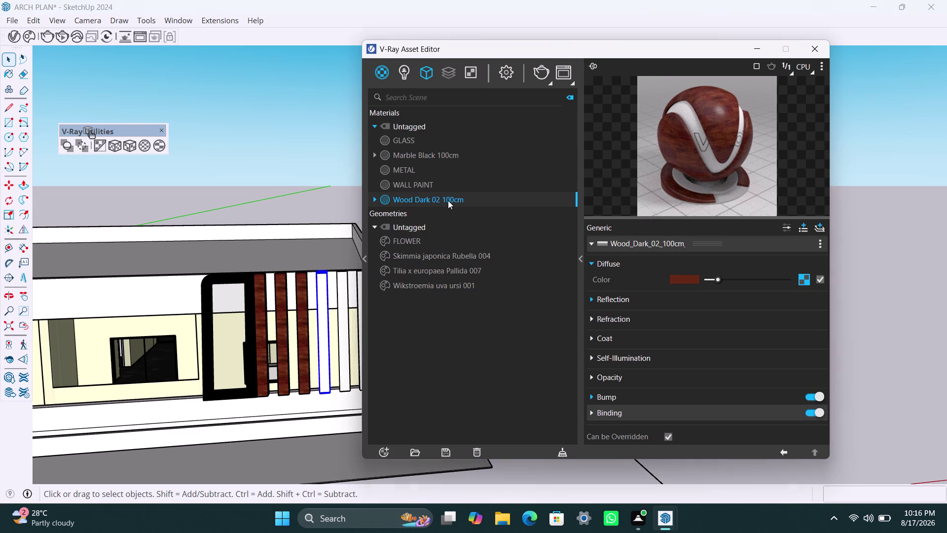
click(456, 228)
click(341, 322)
right_click(459, 203)
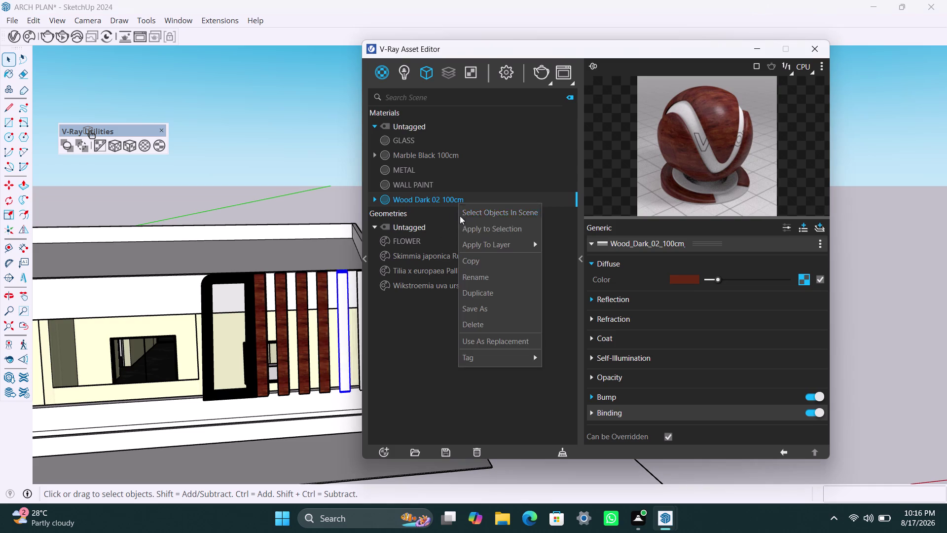
click(466, 234)
Orbit to the remaining slats and apply the dark wood to two more.
scroll(down, 3)
middle_drag(331, 360, 234, 358)
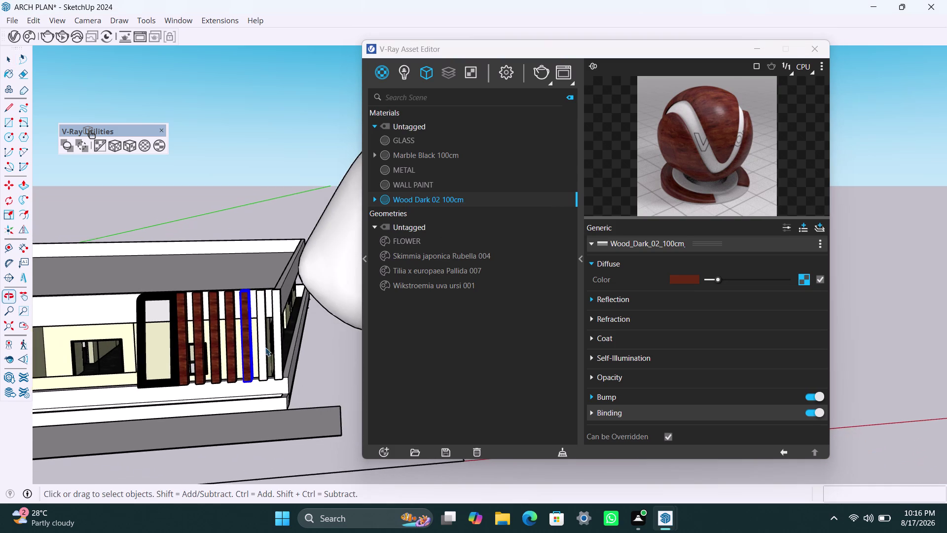
scroll(up, 3)
click(265, 340)
right_click(450, 200)
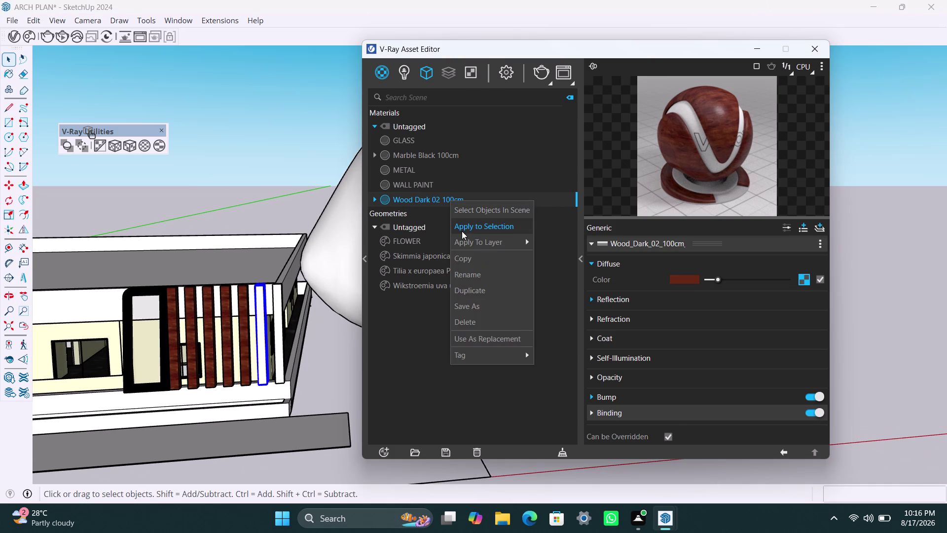
click(487, 231)
click(278, 305)
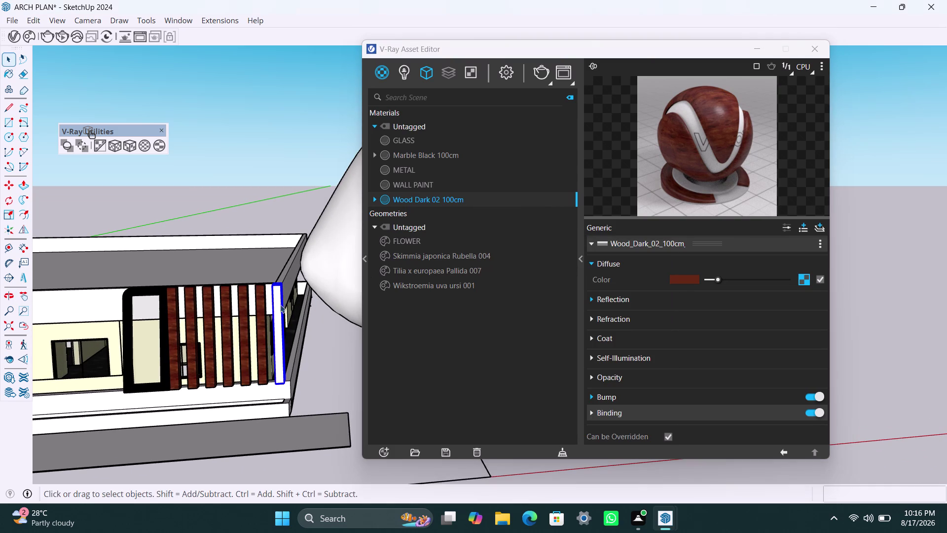
right_click(447, 203)
click(464, 235)
scroll(down, 3)
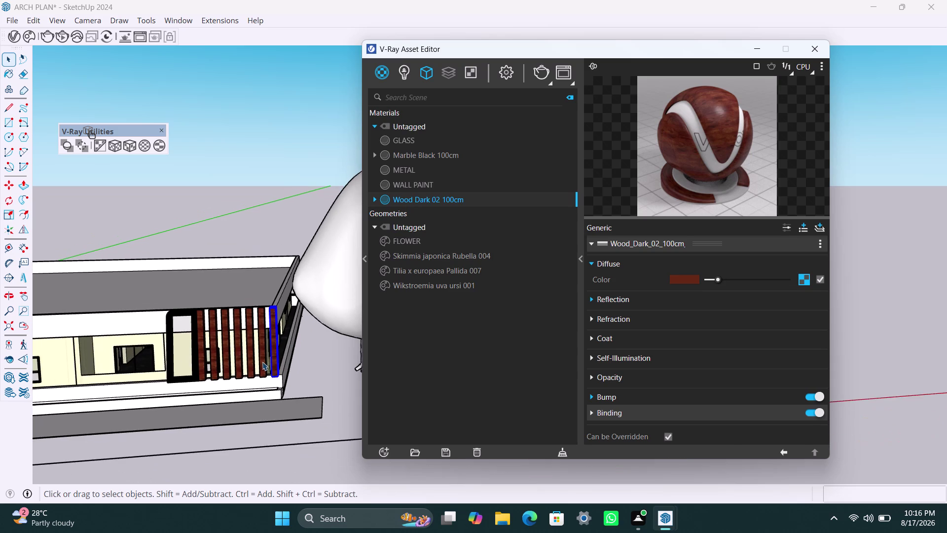
middle_drag(263, 361, 356, 346)
key(space)
click(253, 207)
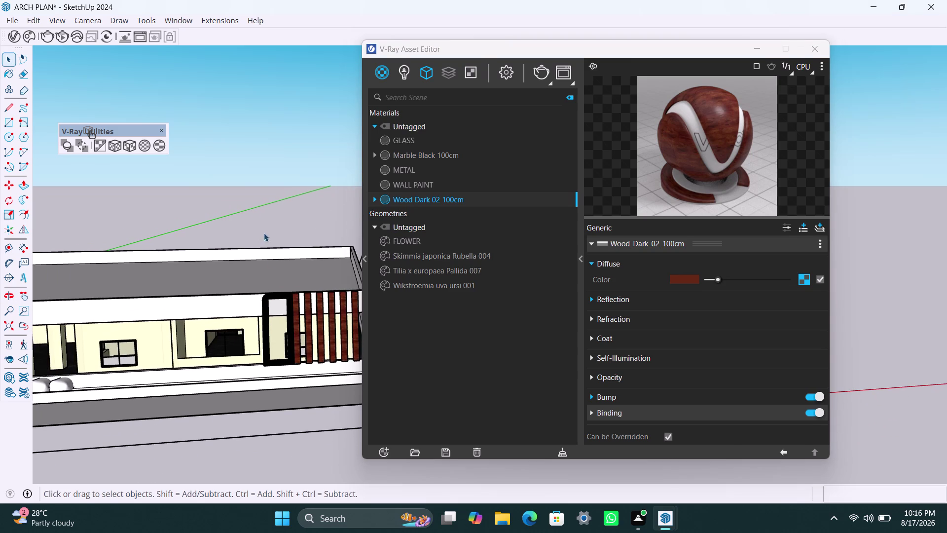
scroll(down, 3)
scroll(down, 3)
scroll(up, 3)
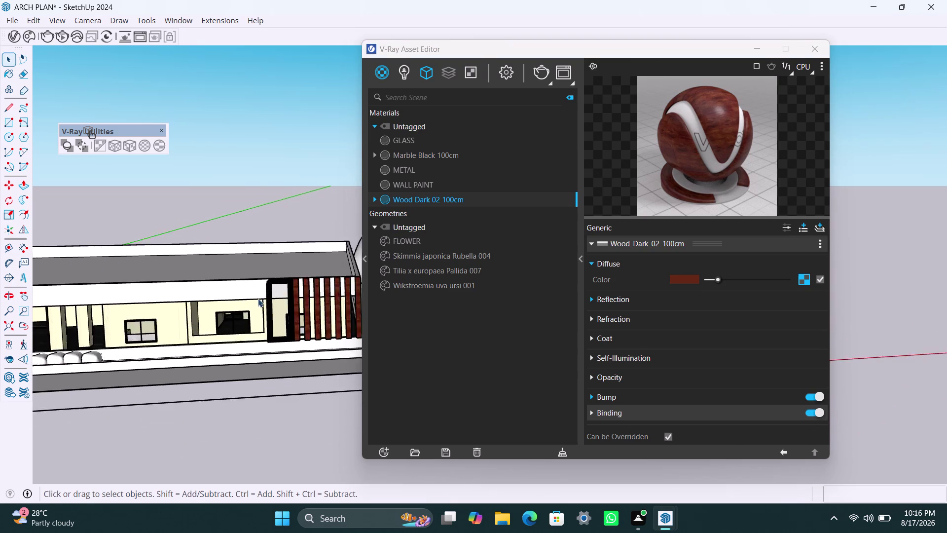
scroll(up, 3)
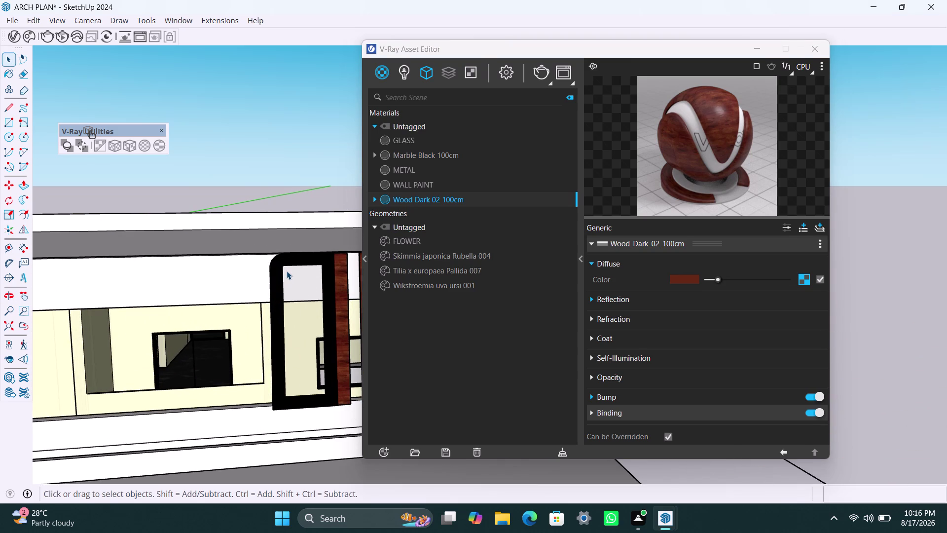
scroll(up, 3)
scroll(up, 3)
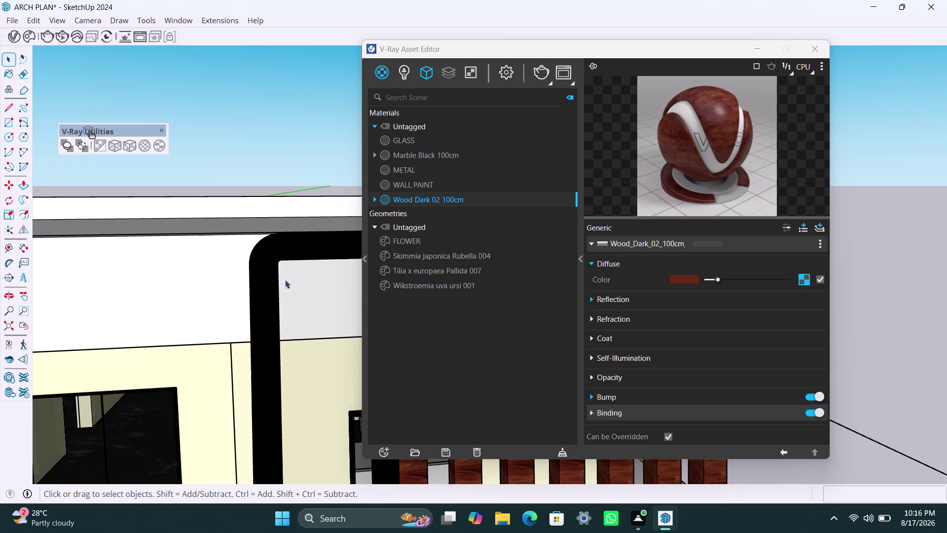
triple_click(276, 285)
double_click(275, 285)
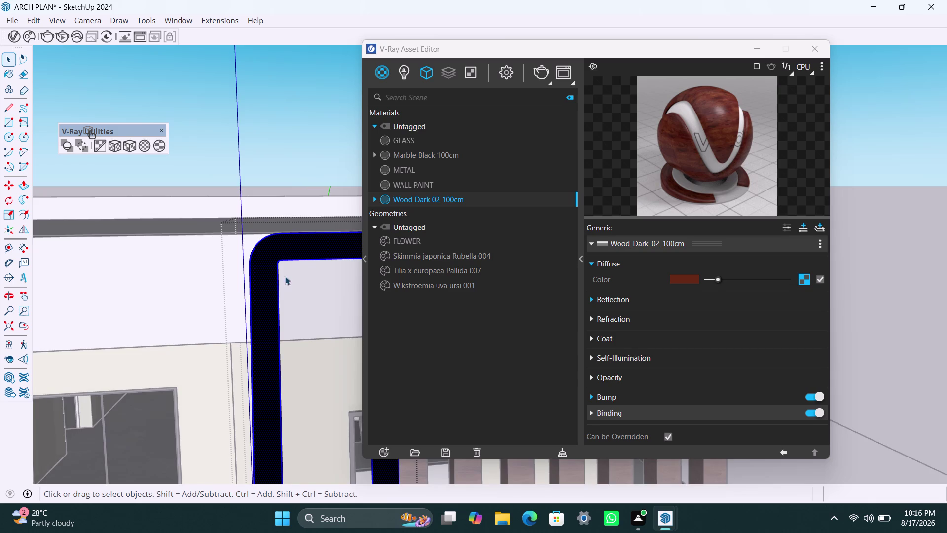
click(280, 275)
double_click(280, 275)
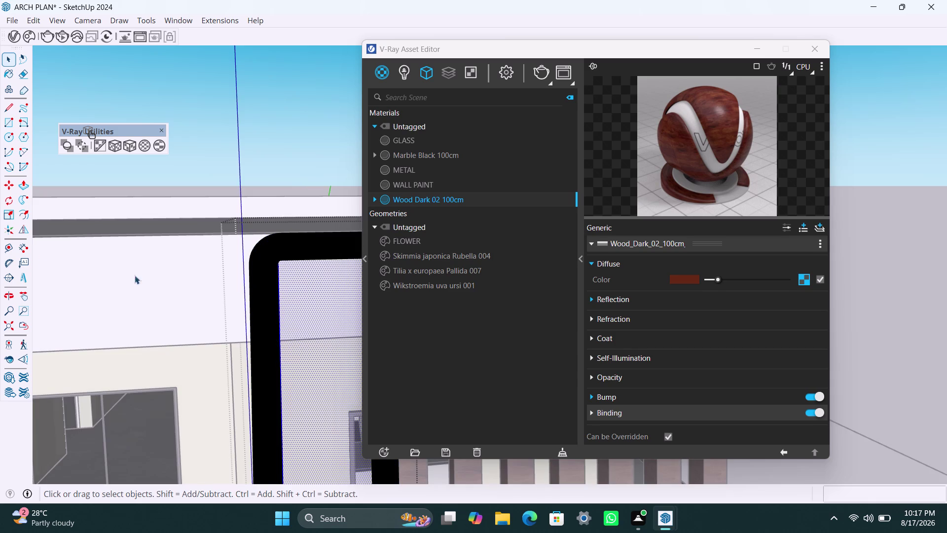
click(23, 146)
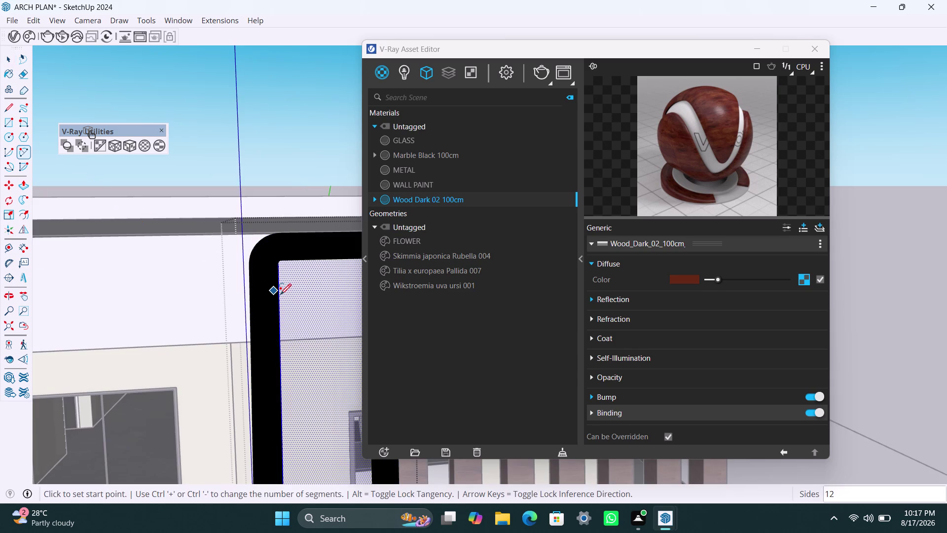
click(278, 293)
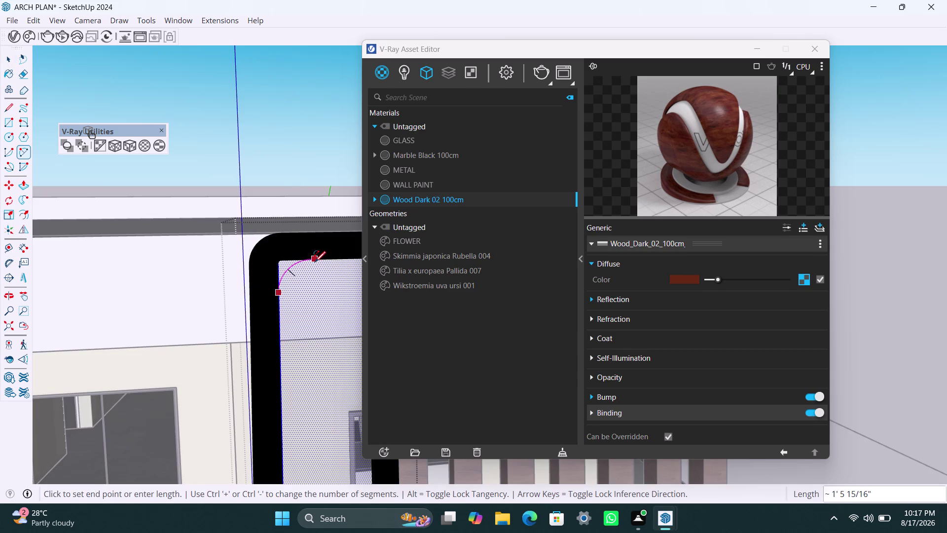
click(315, 261)
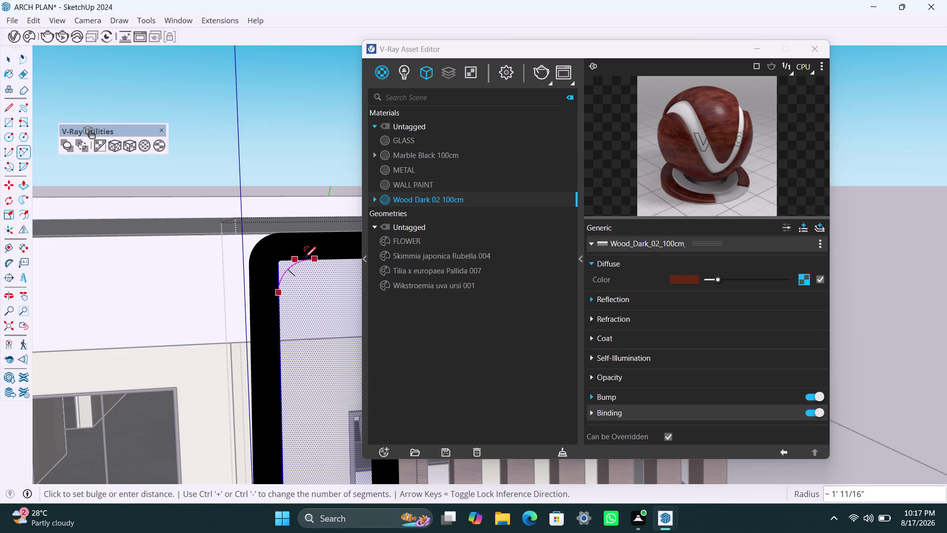
click(297, 258)
key(space)
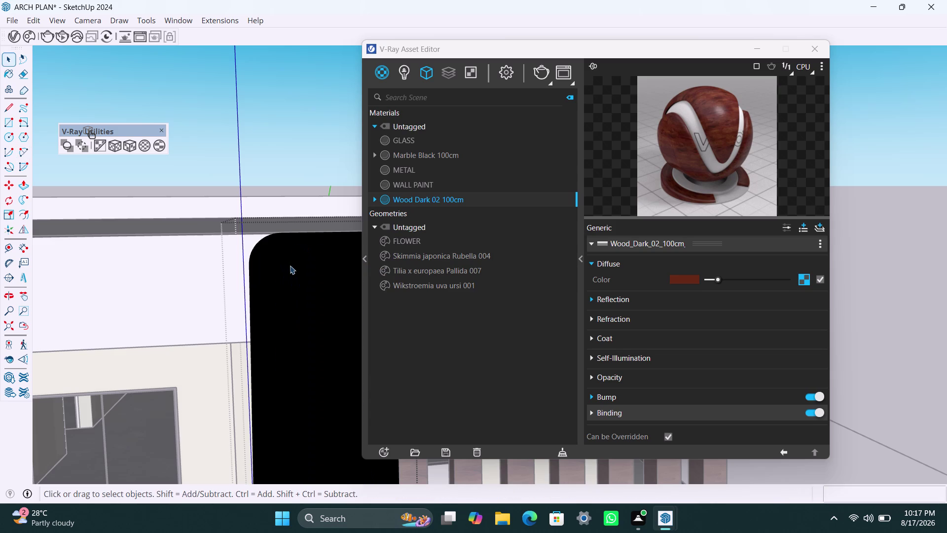
scroll(down, 3)
key(ctrl+z)
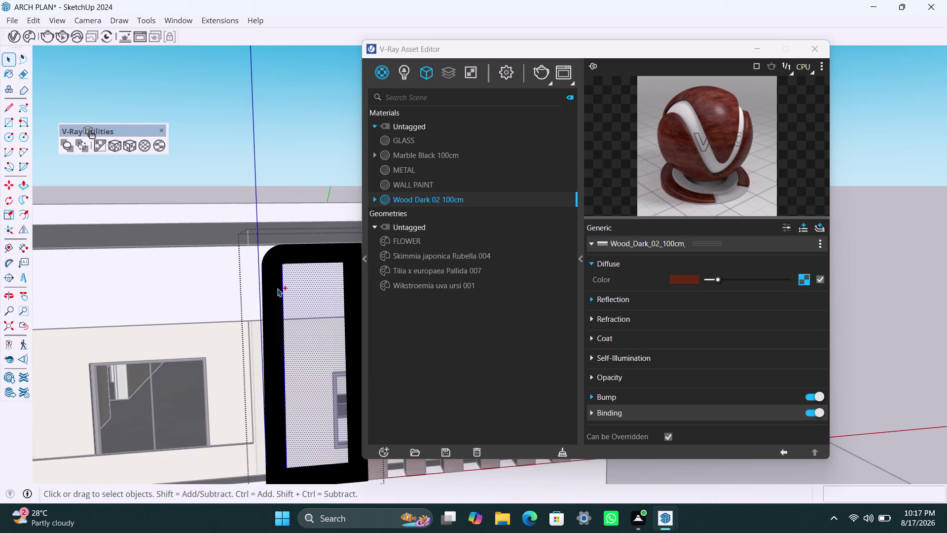
key(space)
click(296, 264)
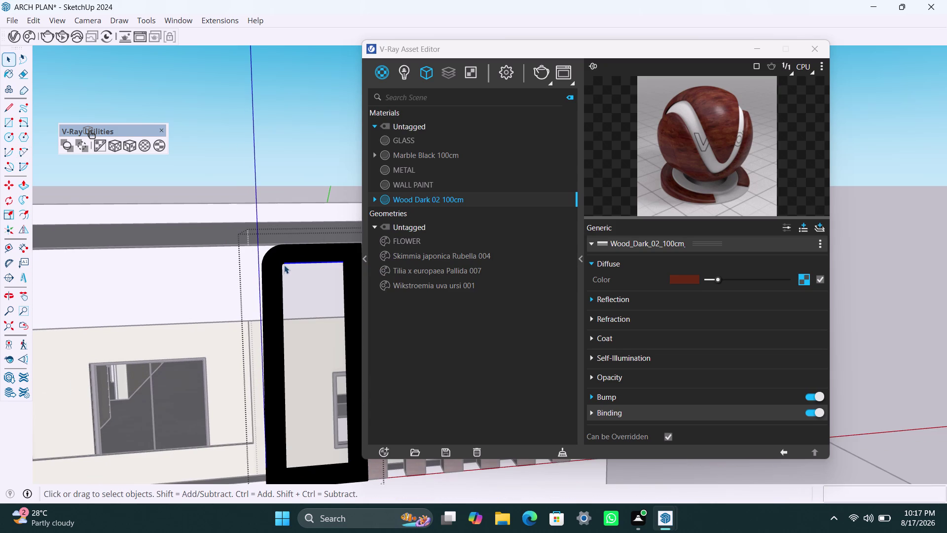
scroll(down, 3)
click(289, 152)
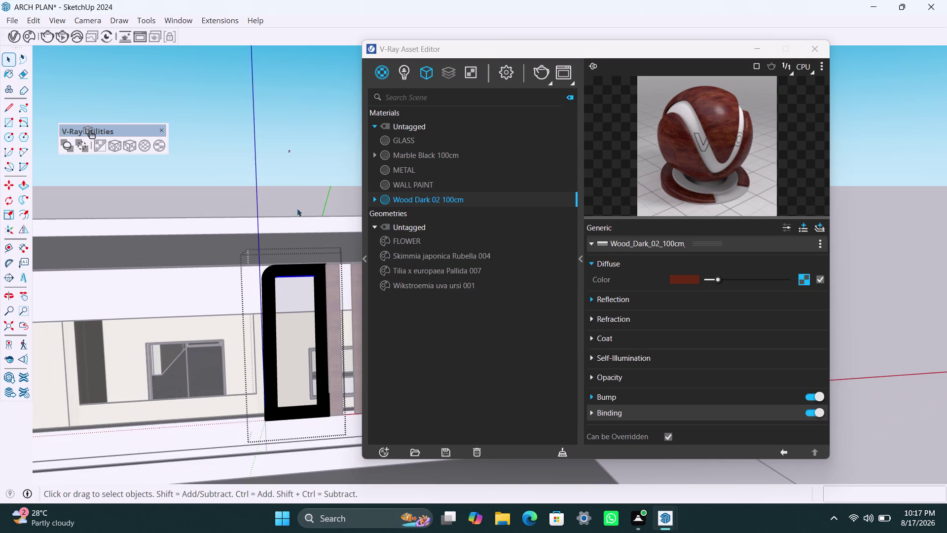
scroll(down, 3)
scroll(down, 3)
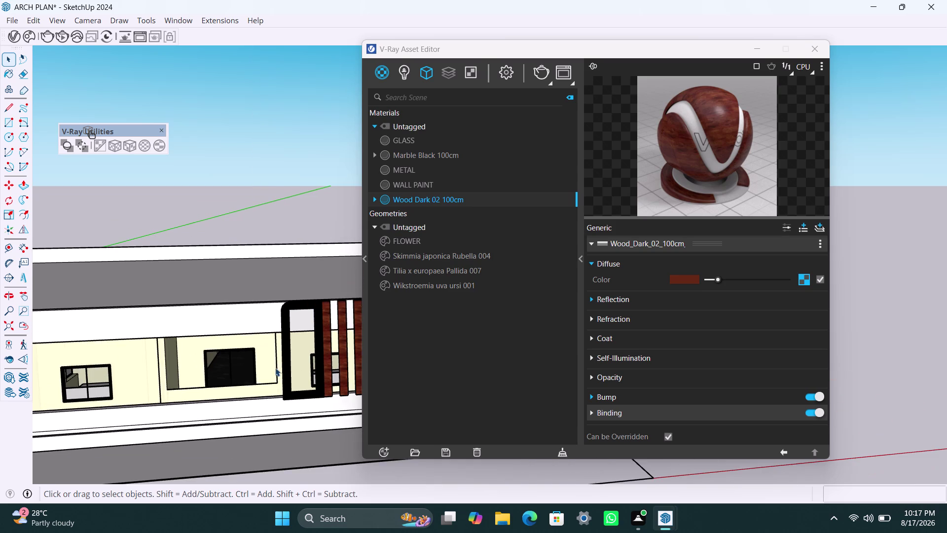
scroll(down, 3)
scroll(down, 3)
Apply the Wood Dark 02 100cm material to the long base strip along the house.
middle_drag(257, 369, 238, 367)
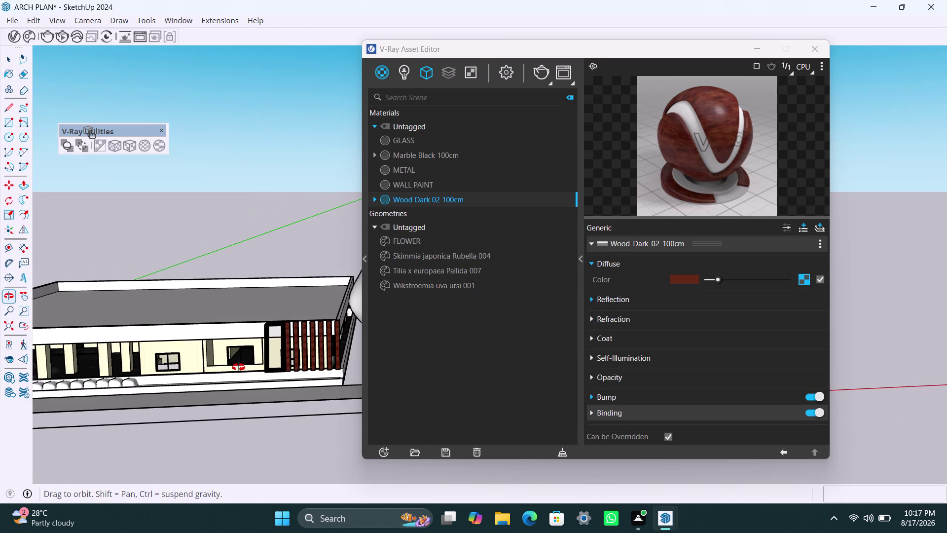
middle_drag(238, 367, 252, 362)
scroll(down, 3)
click(217, 210)
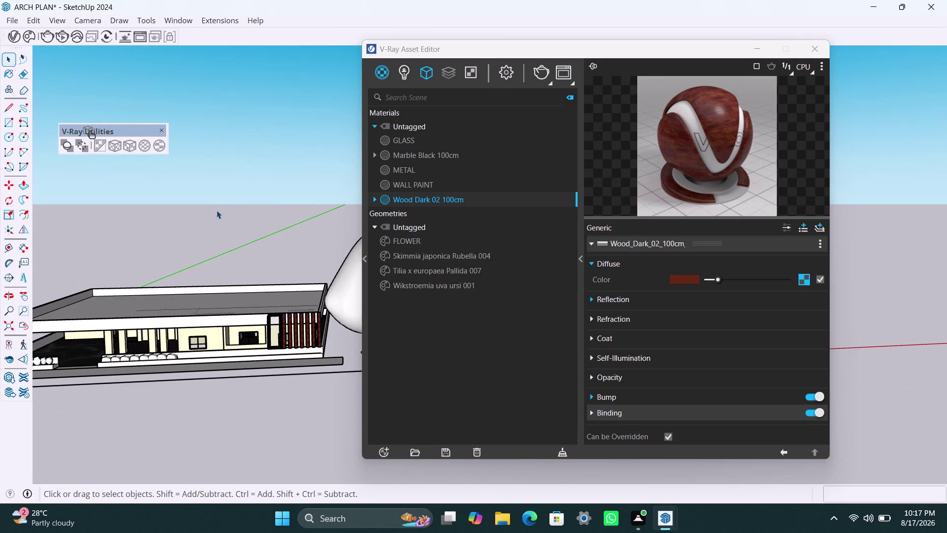
middle_drag(217, 338, 264, 338)
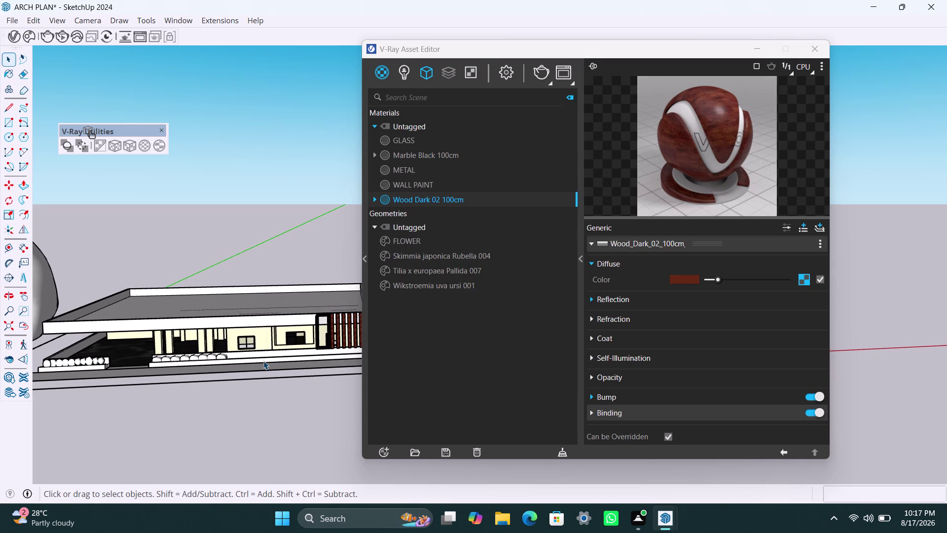
scroll(down, 3)
middle_drag(140, 326, 167, 321)
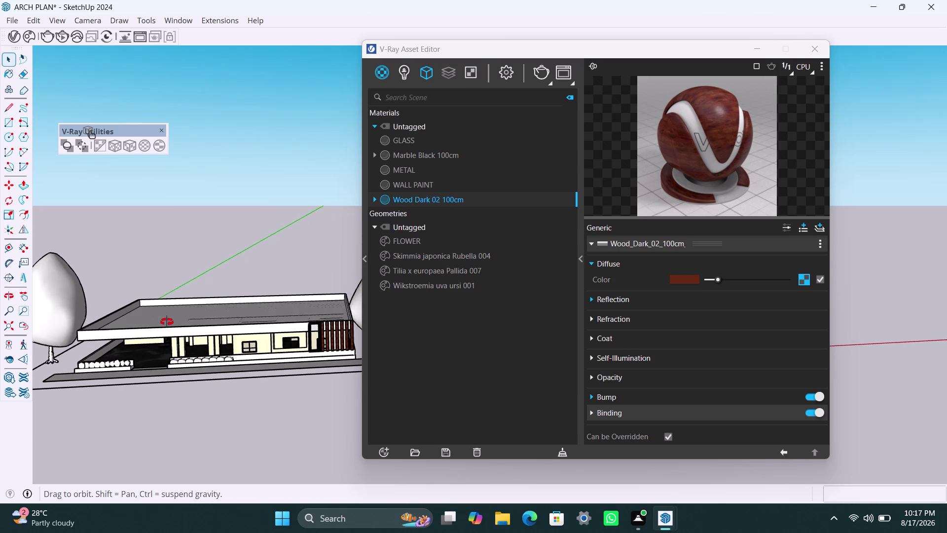
middle_drag(167, 322, 188, 289)
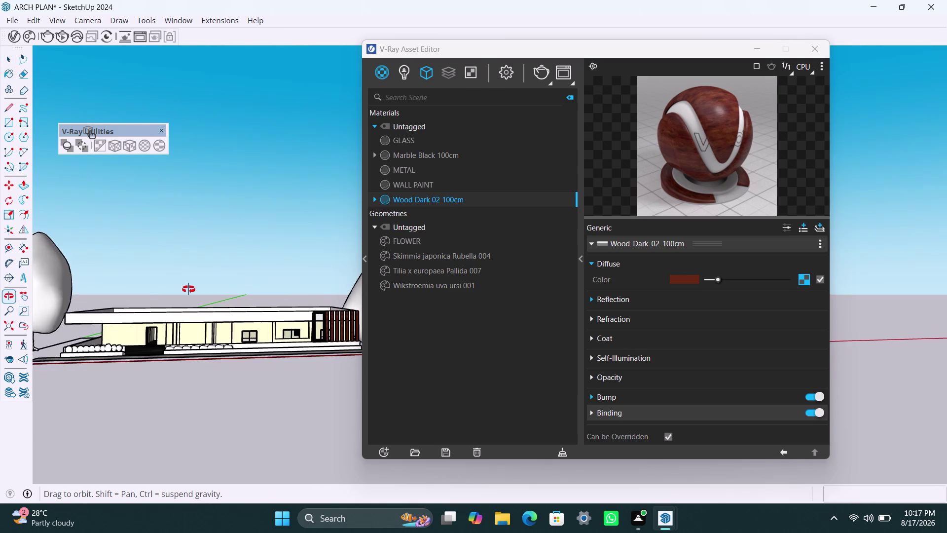
middle_drag(189, 289, 147, 290)
scroll(down, 3)
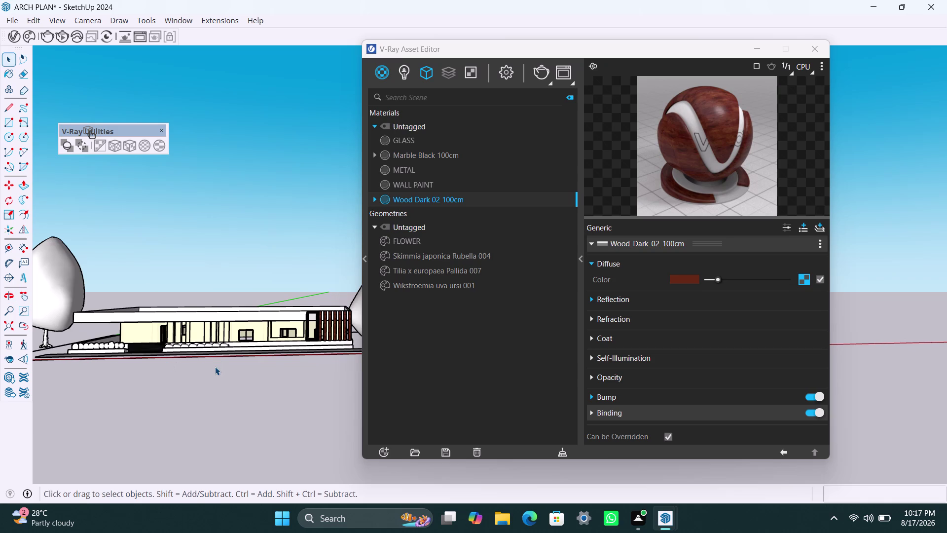
middle_drag(252, 369, 215, 373)
scroll(up, 3)
middle_drag(228, 354, 272, 360)
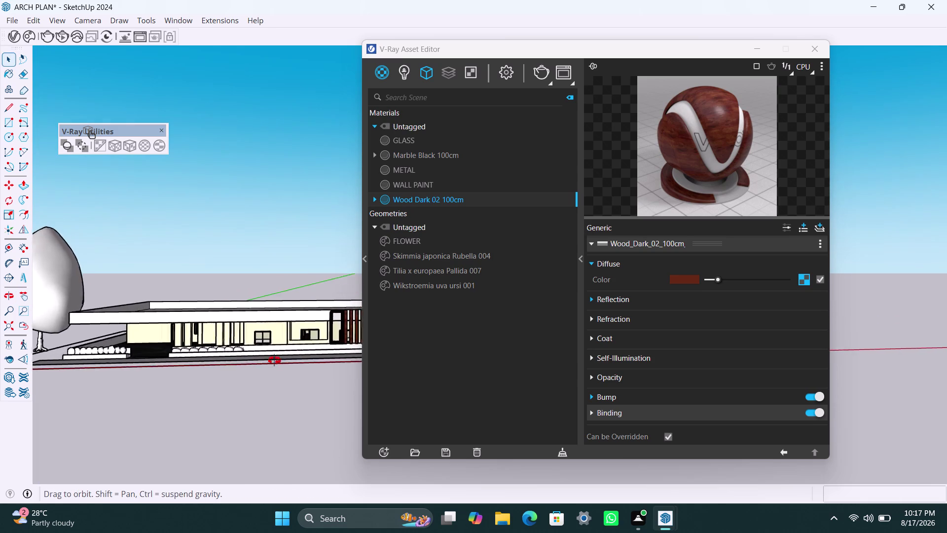
middle_drag(272, 360, 294, 364)
scroll(up, 3)
middle_drag(274, 363, 224, 369)
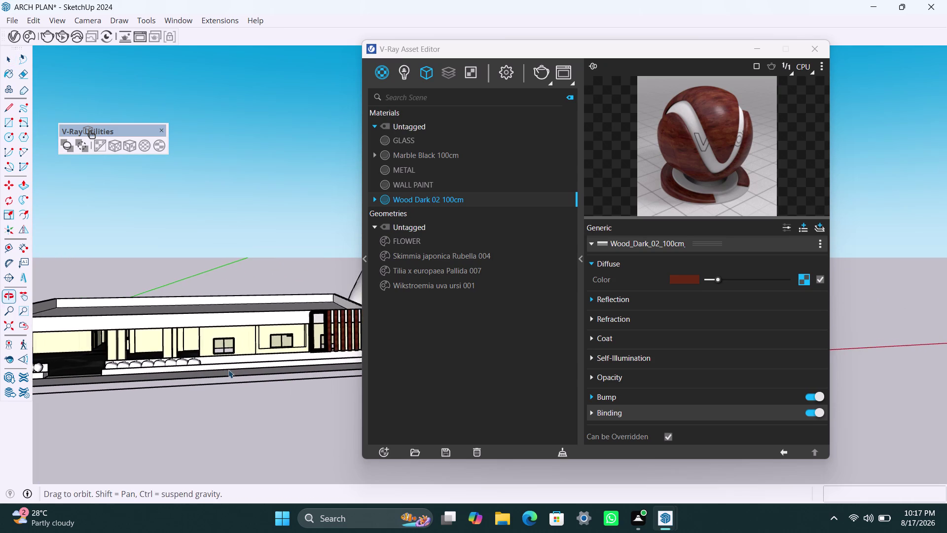
scroll(up, 3)
click(257, 365)
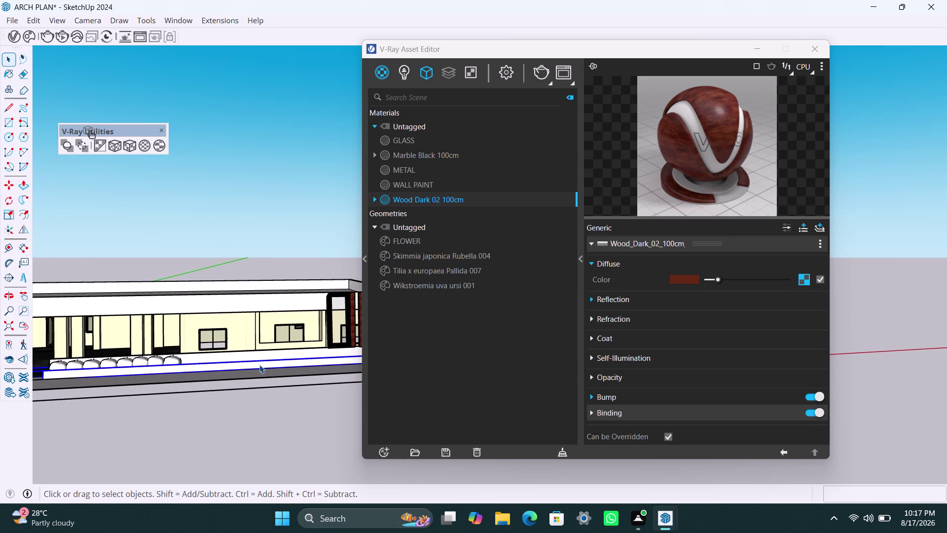
right_click(435, 200)
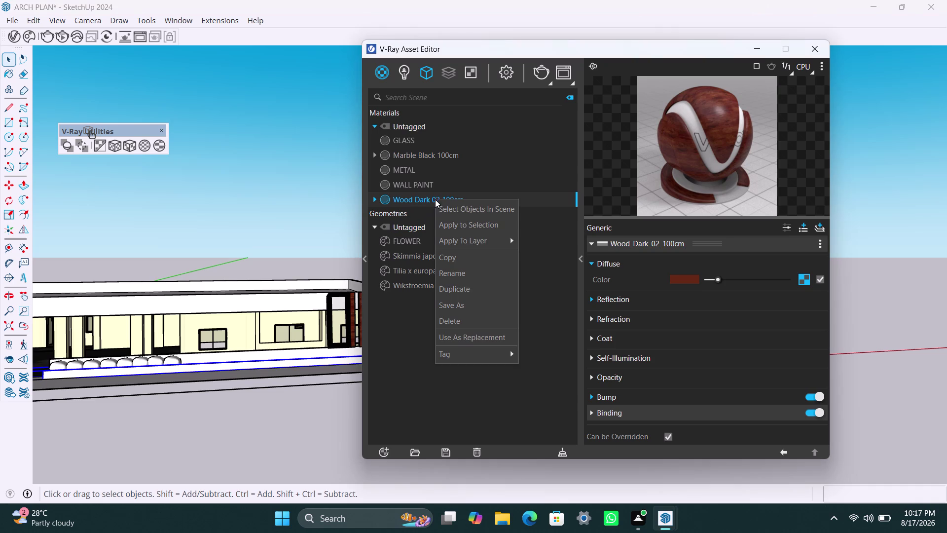
click(457, 225)
Clear the selection, inspect the house wall geometry, and orbit out over the roof.
scroll(down, 3)
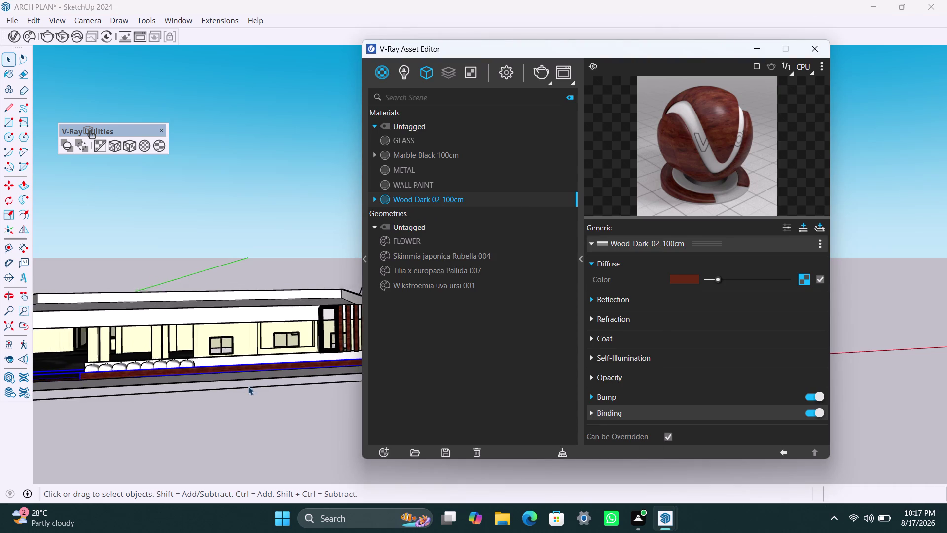
scroll(down, 3)
key(space)
click(224, 244)
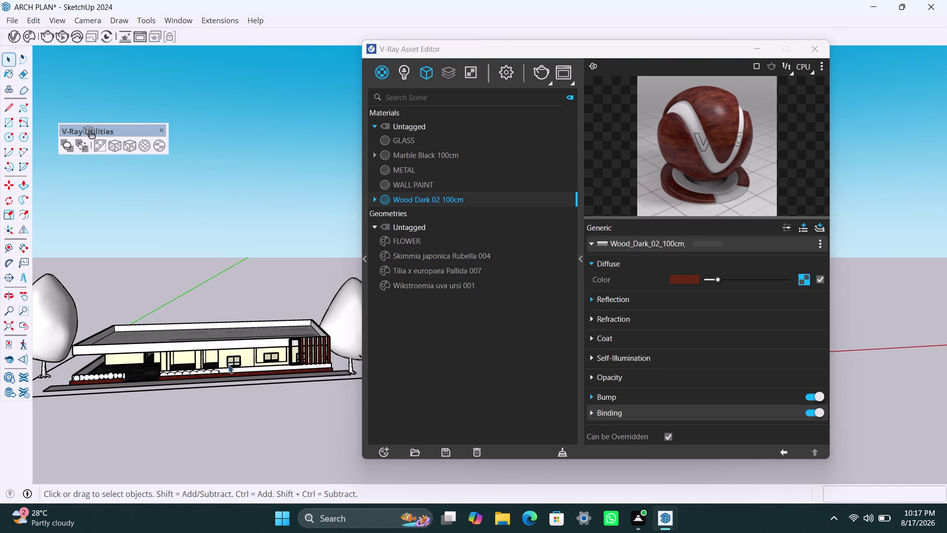
scroll(up, 3)
click(235, 365)
click(237, 366)
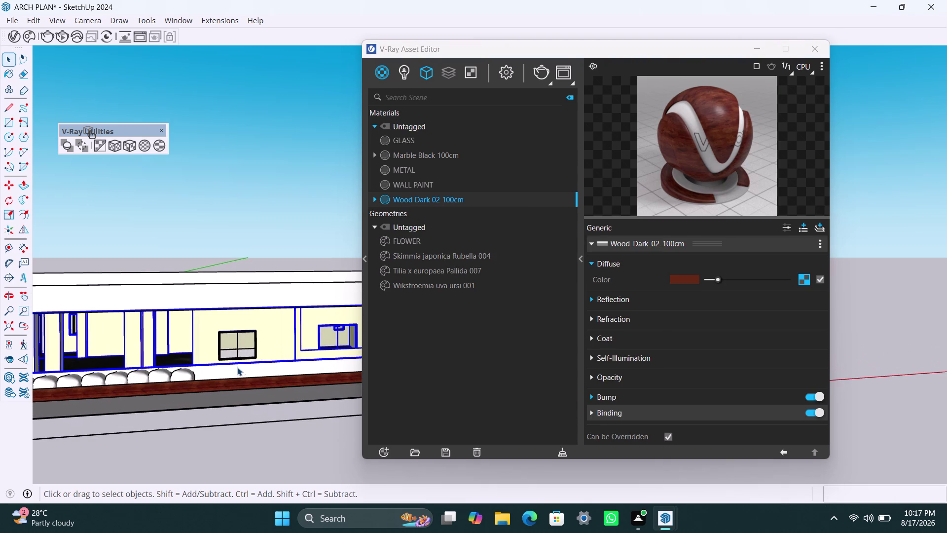
double_click(239, 369)
double_click(240, 369)
click(232, 186)
scroll(down, 3)
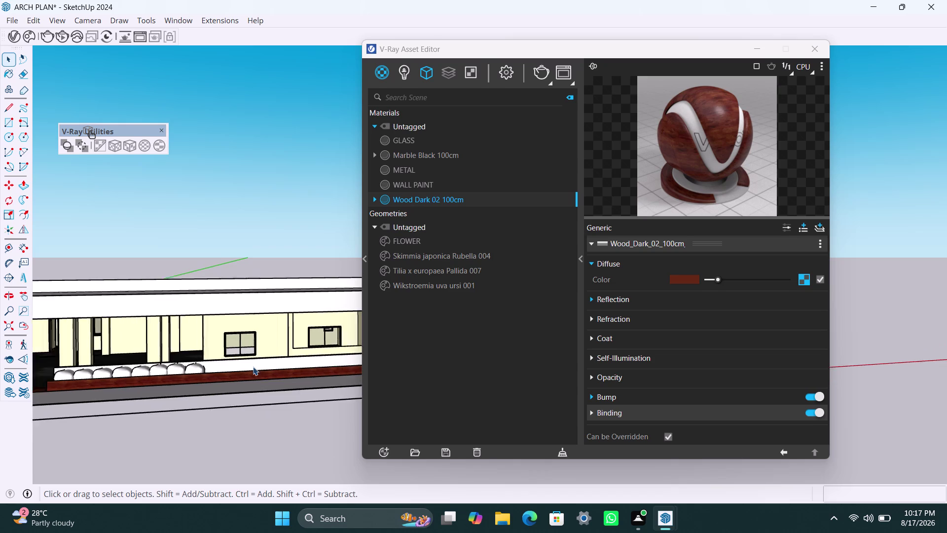
scroll(down, 3)
scroll(down, 3)
middle_drag(232, 391, 199, 399)
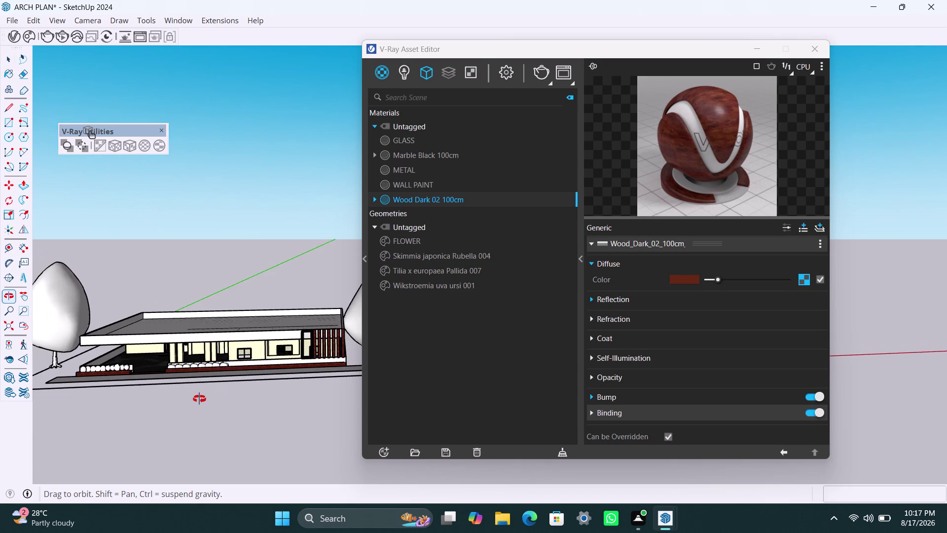
middle_drag(200, 399, 191, 401)
scroll(up, 3)
middle_drag(174, 387, 173, 429)
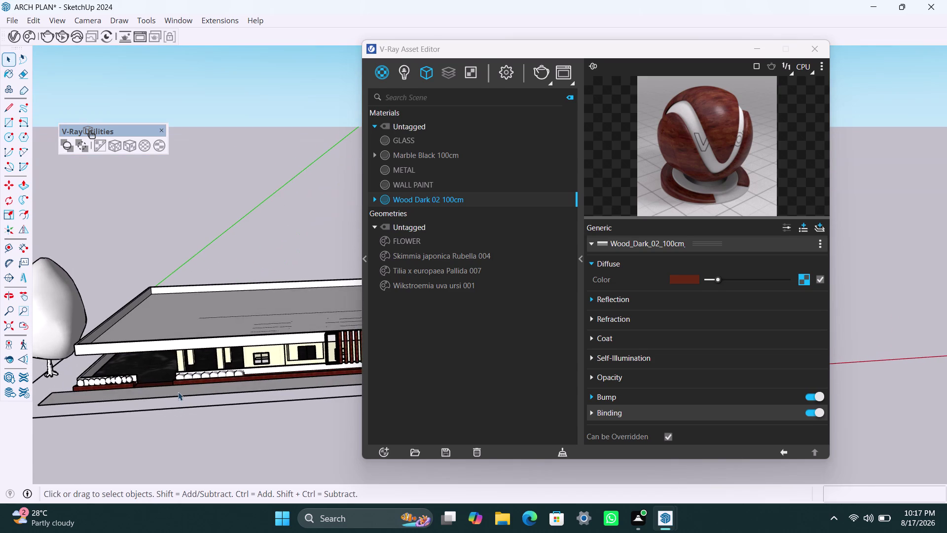
scroll(up, 3)
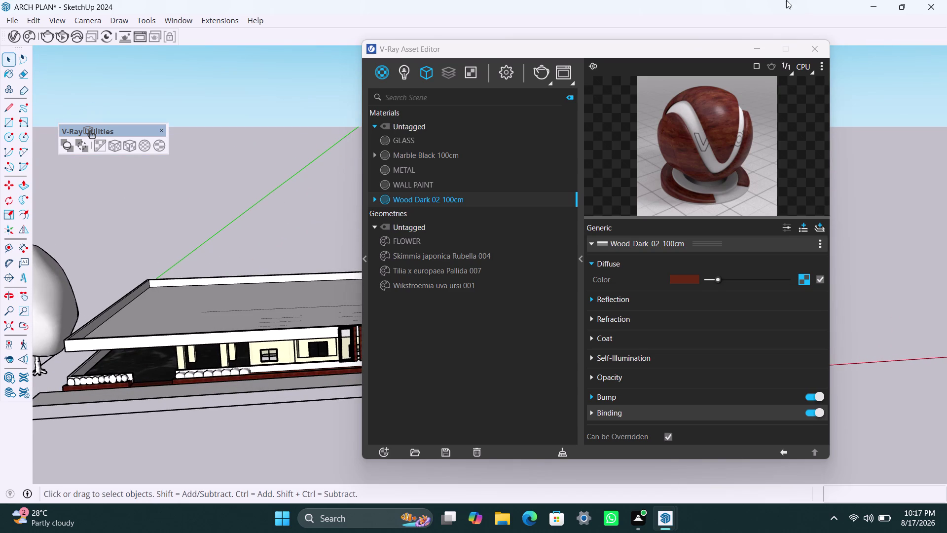
Import Asphalt Black 15-01 100cm from Chaos Cosmos Downloaded assets.
click(28, 42)
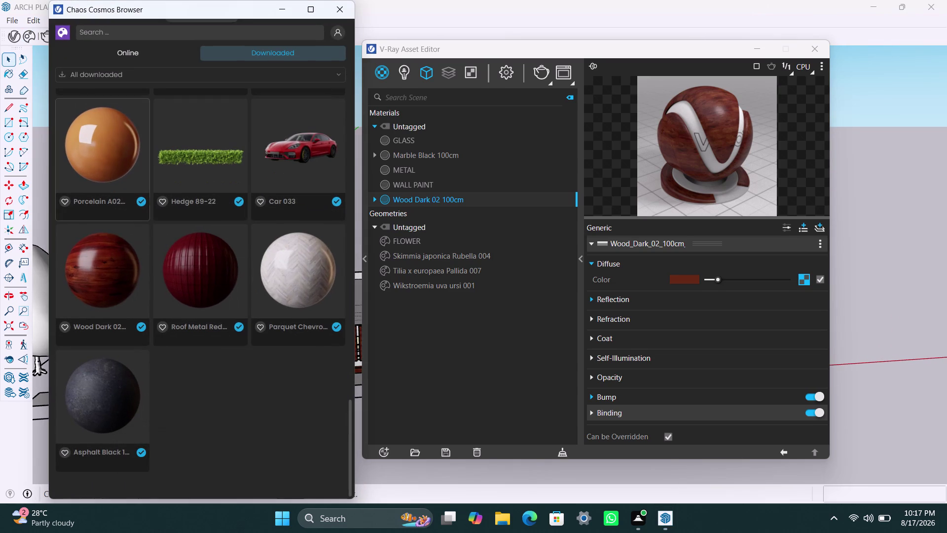
click(119, 399)
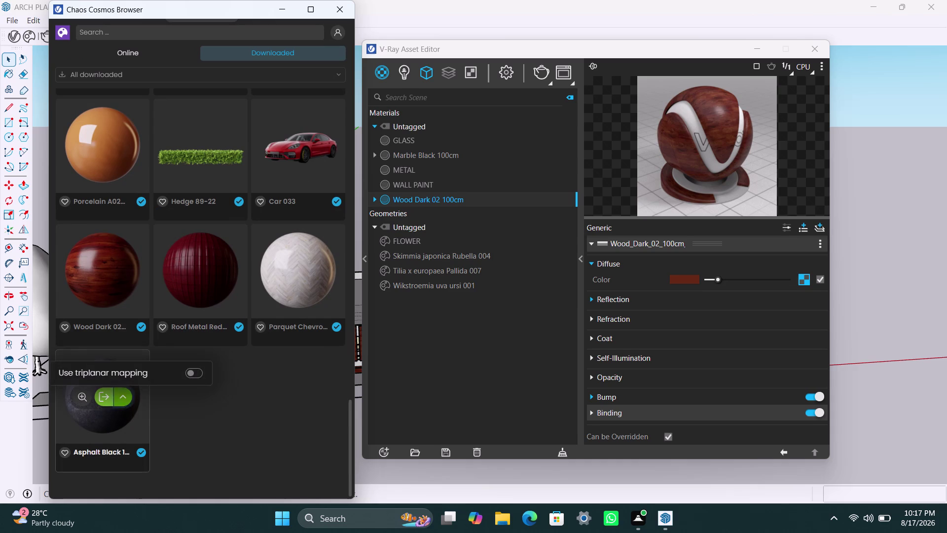
click(103, 399)
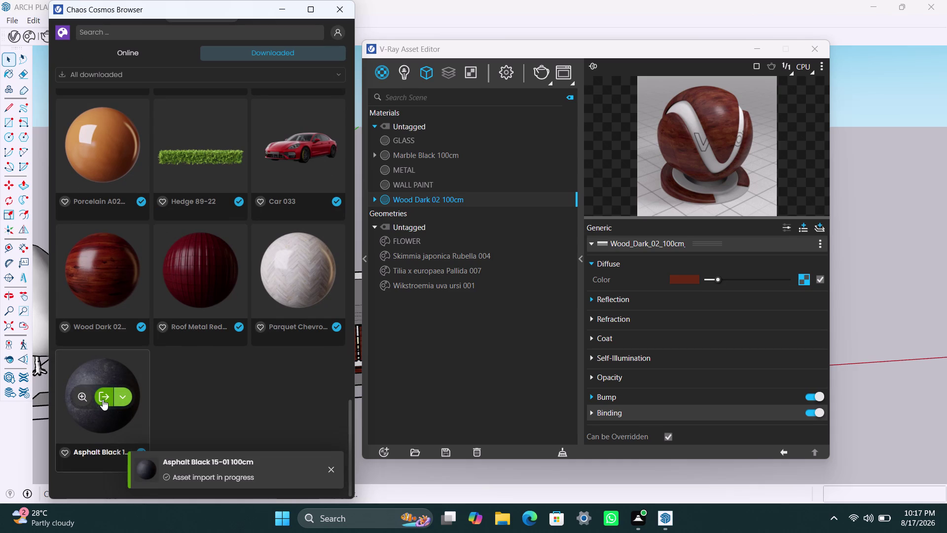
click(280, 6)
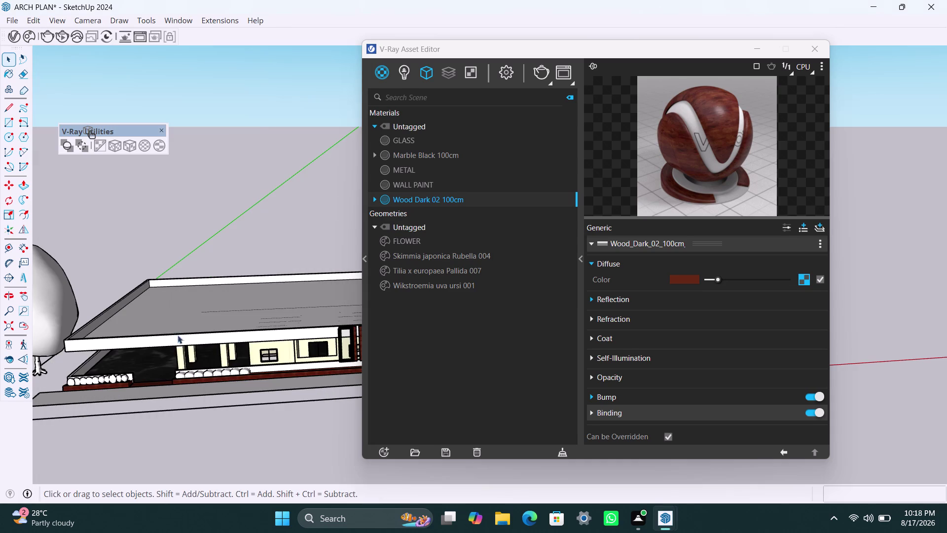
Apply the Asphalt Black material to the whole ground slab in front of the house.
click(165, 405)
double_click(152, 392)
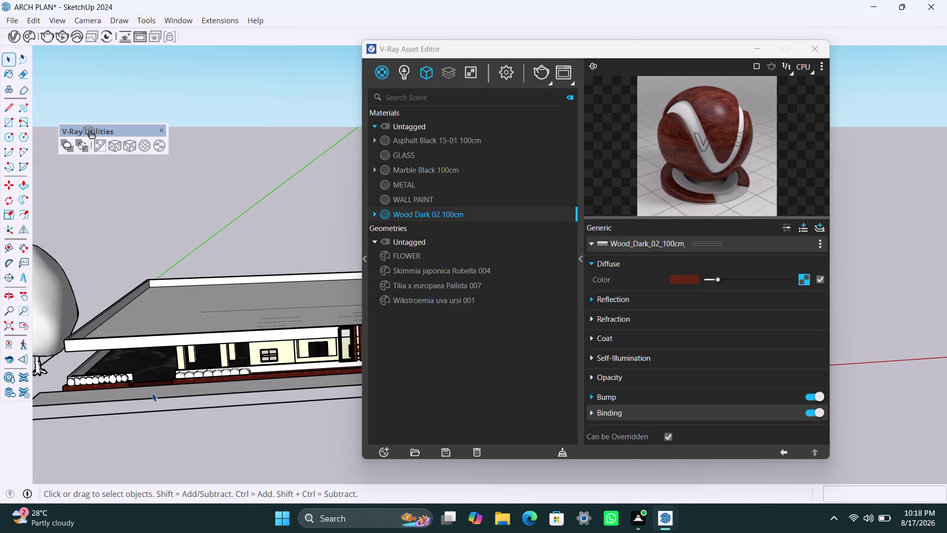
click(152, 392)
triple_click(152, 392)
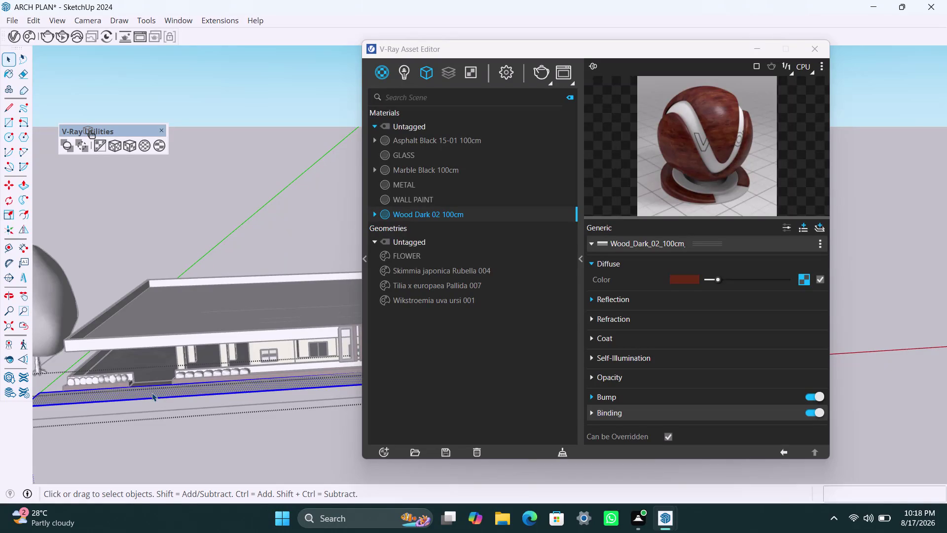
click(443, 137)
right_click(441, 145)
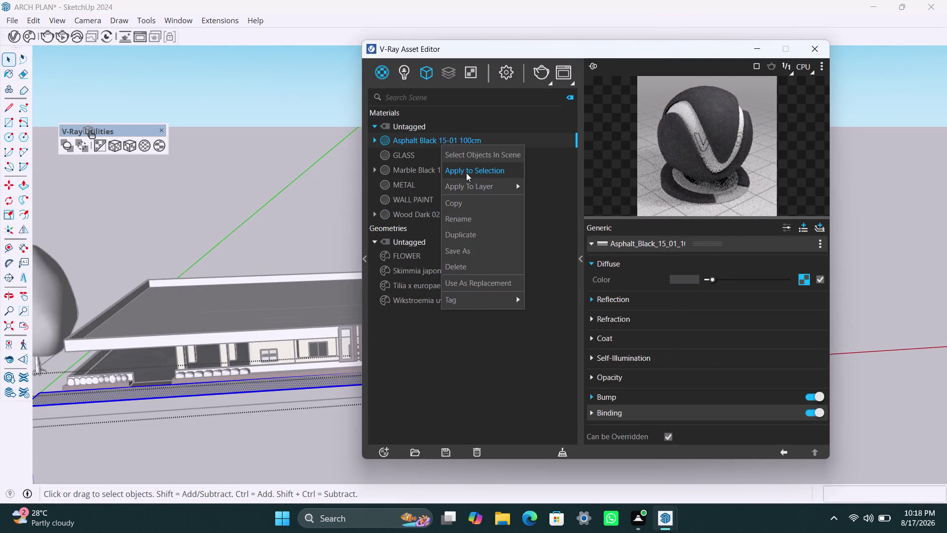
click(466, 172)
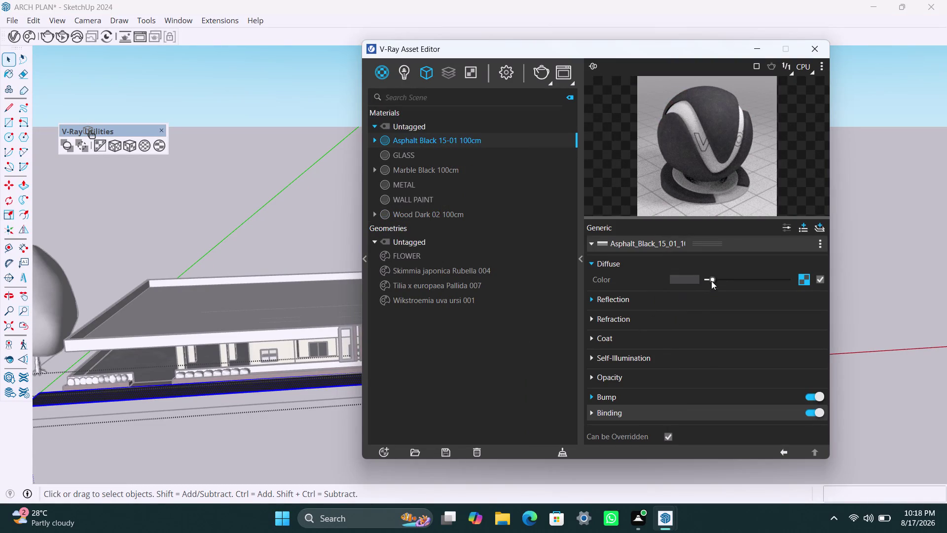
Drag Asphalt Black's diffuse colour slider down to fully black.
drag(713, 279, 705, 280)
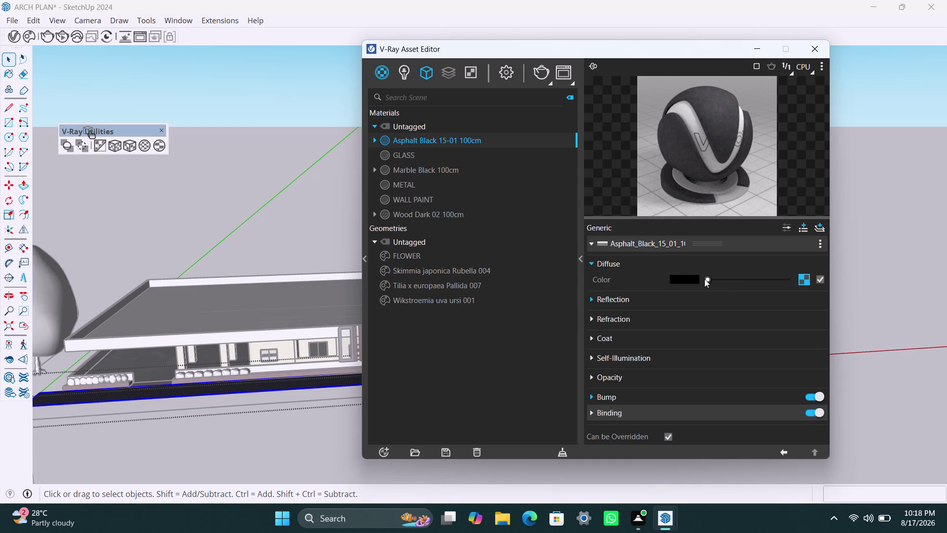
drag(704, 278, 690, 280)
click(255, 170)
scroll(up, 3)
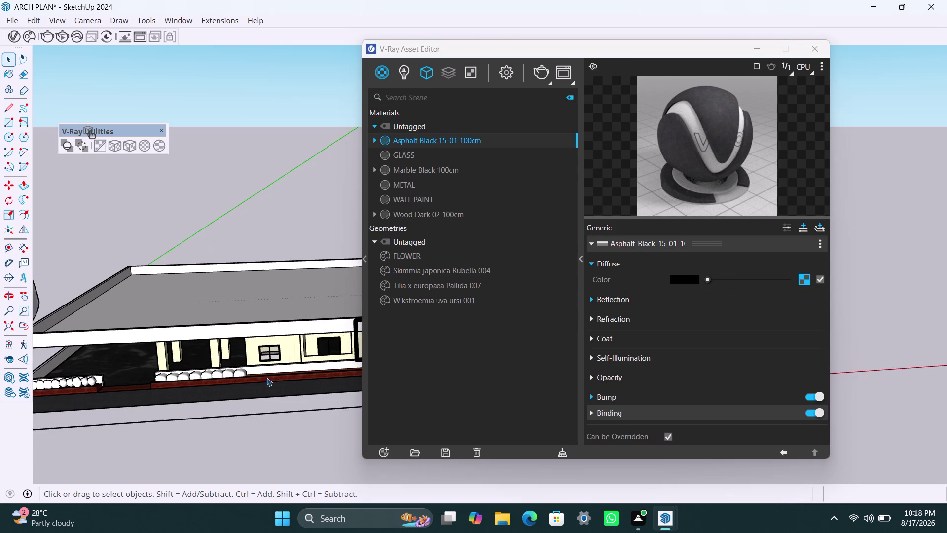
scroll(up, 3)
click(269, 390)
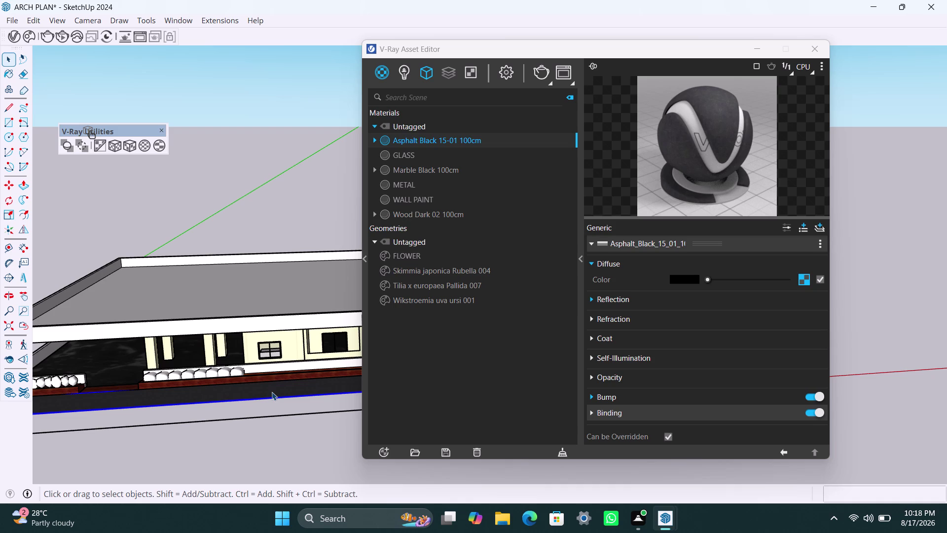
Lighten Asphalt Black's reflection and refraction colours to grey.
click(128, 146)
click(593, 299)
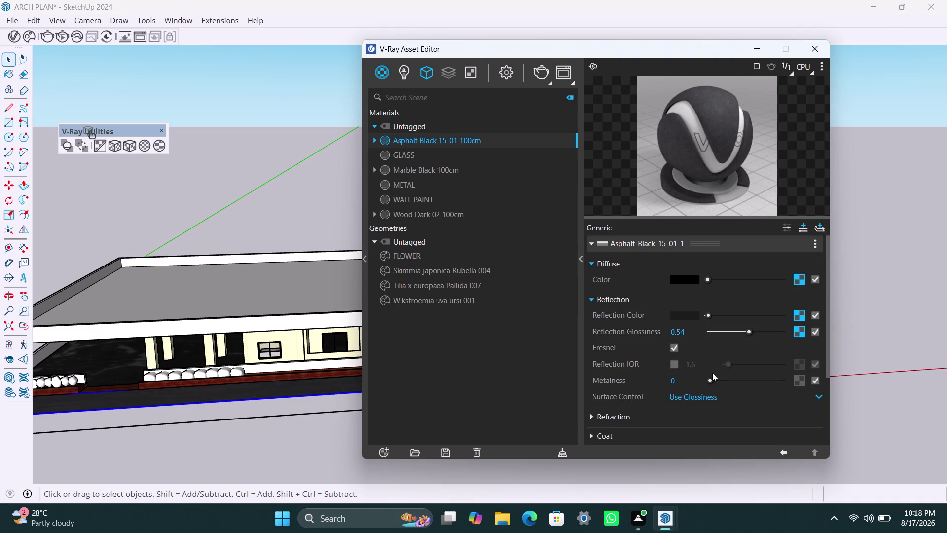
click(709, 381)
drag(710, 314, 727, 318)
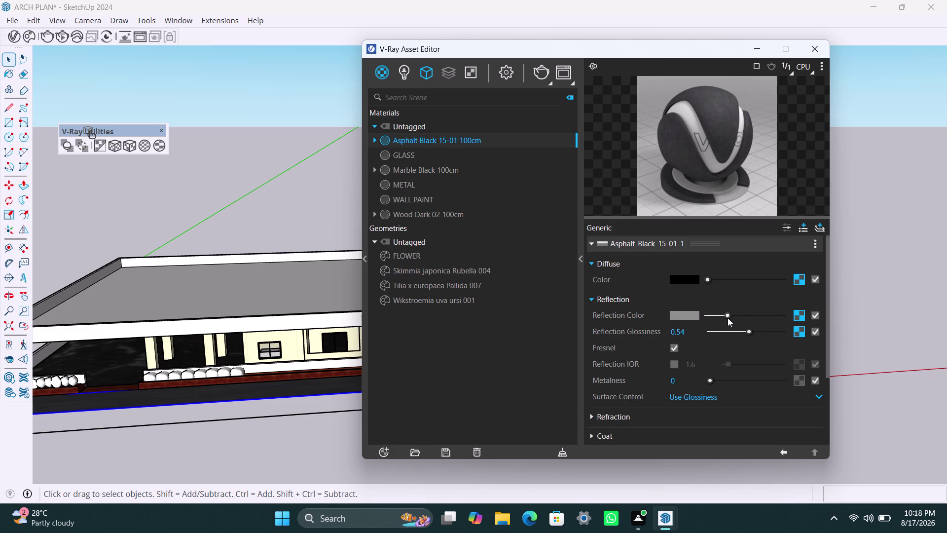
drag(727, 317, 733, 319)
click(591, 414)
scroll(down, 3)
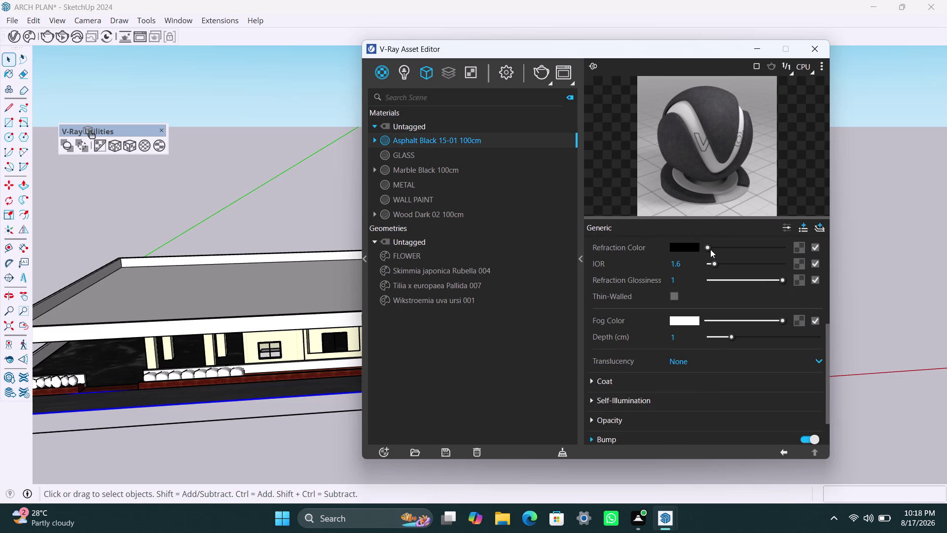
drag(710, 249, 732, 250)
drag(732, 250, 745, 251)
Orbit the model to look down over the roof of the house.
middle_drag(288, 394, 288, 394)
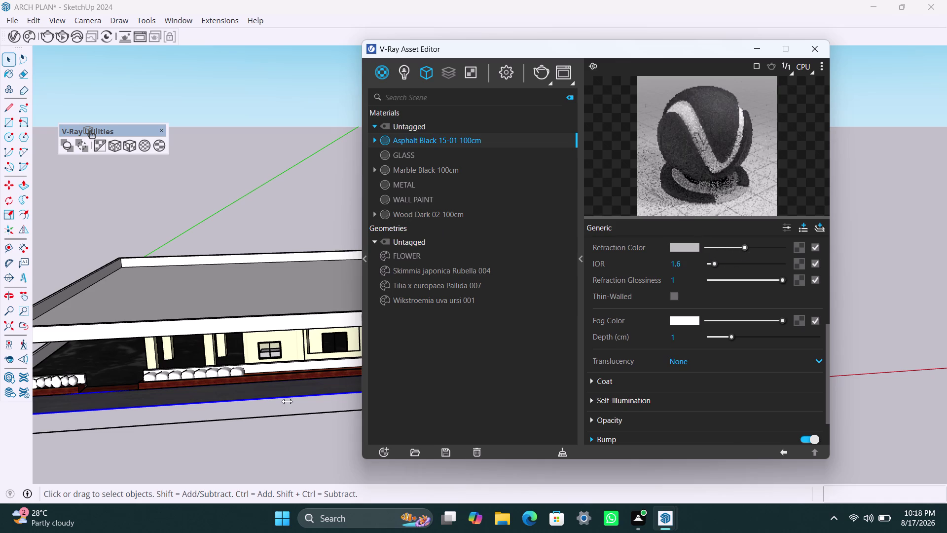
middle_drag(288, 394, 261, 452)
scroll(down, 3)
scroll(down, 3)
click(238, 202)
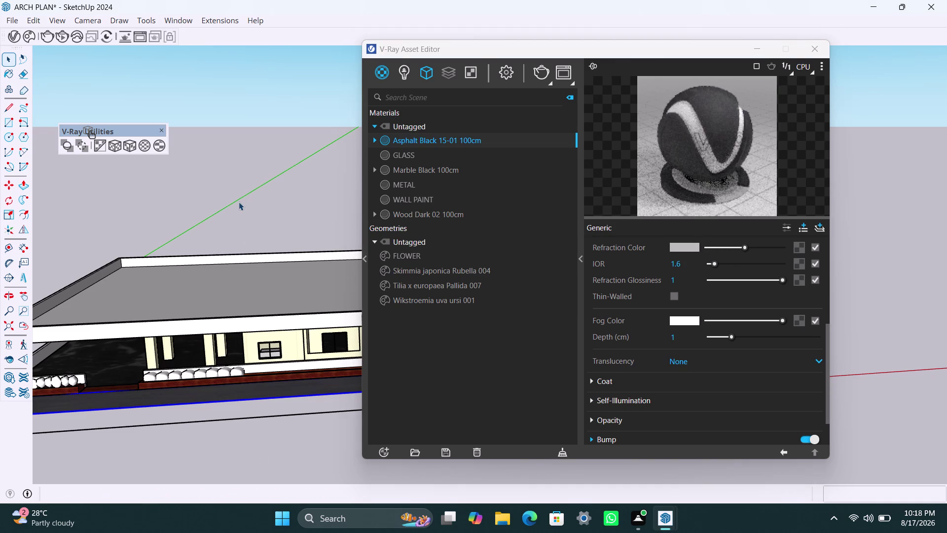
scroll(down, 3)
middle_drag(274, 342, 214, 482)
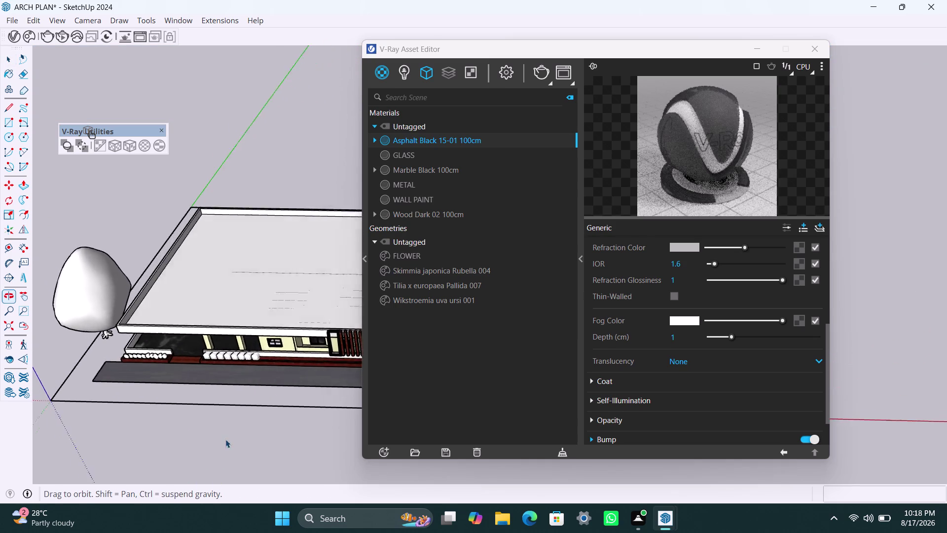
scroll(up, 3)
middle_drag(237, 384, 231, 450)
scroll(up, 3)
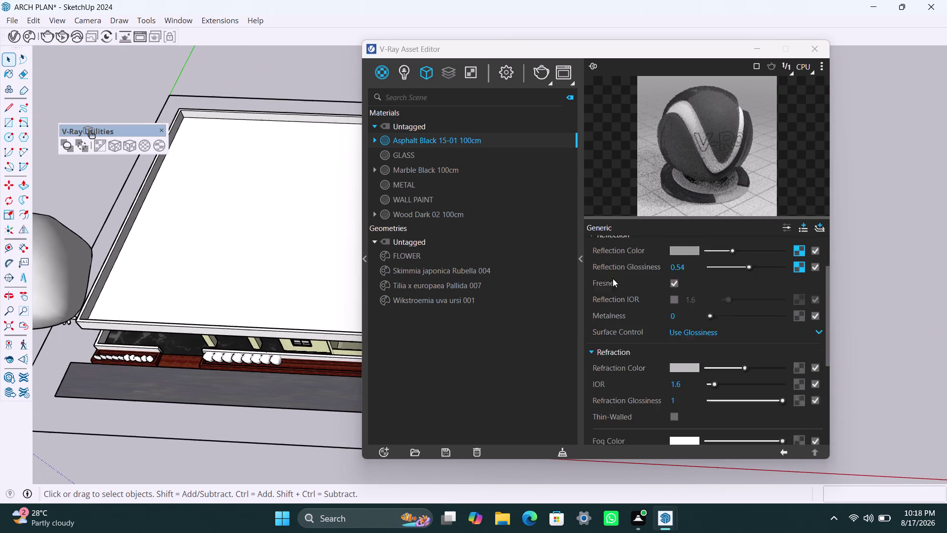
scroll(up, 3)
Reset the reflection and refraction colours back to black.
drag(706, 273, 692, 278)
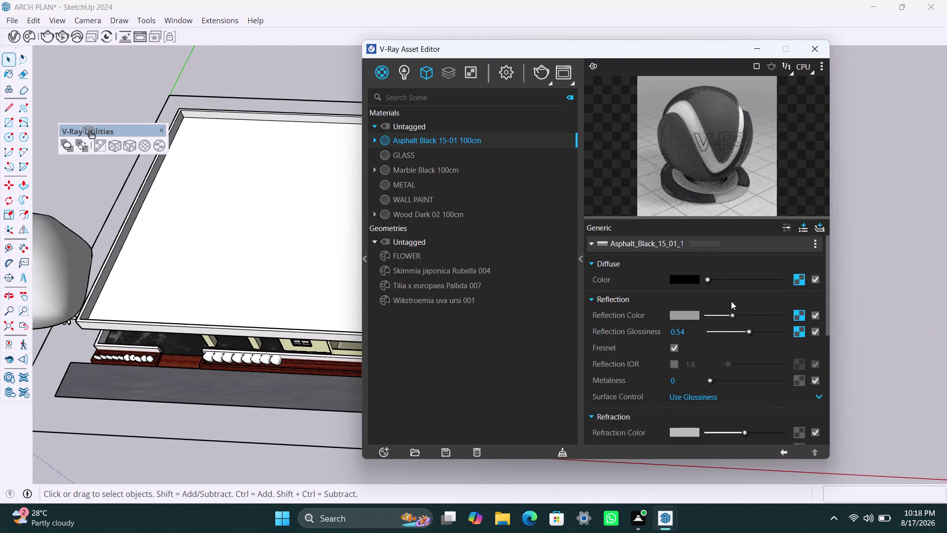
drag(733, 312, 699, 317)
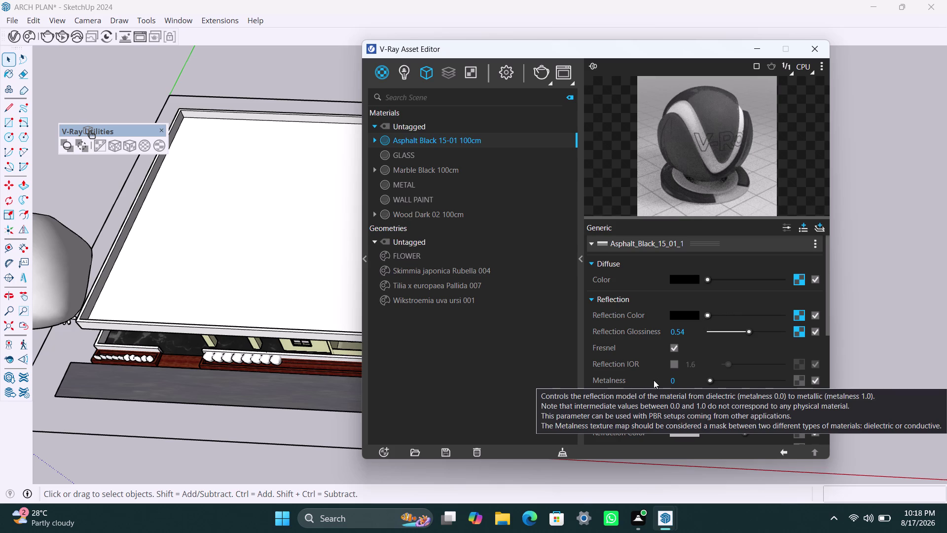
scroll(down, 3)
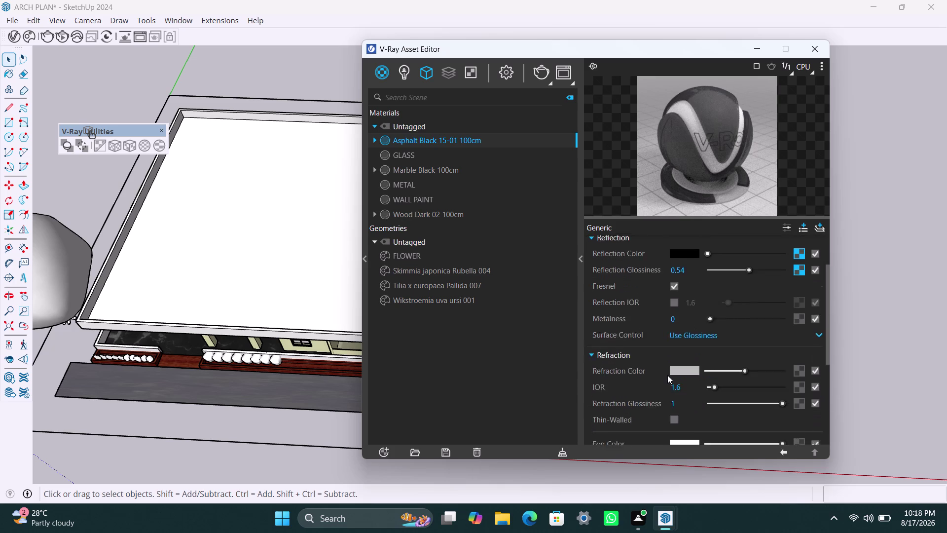
drag(746, 309, 698, 310)
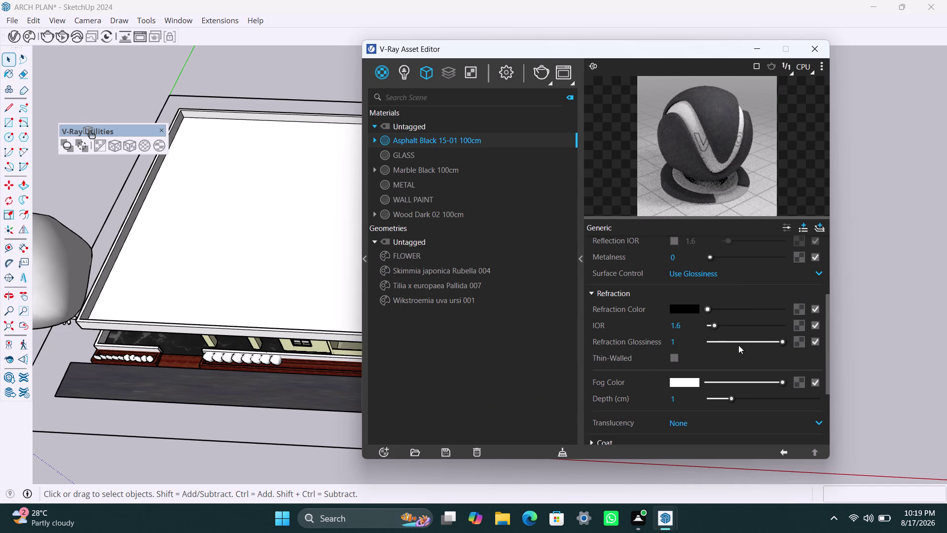
scroll(up, 3)
scroll(up, 3)
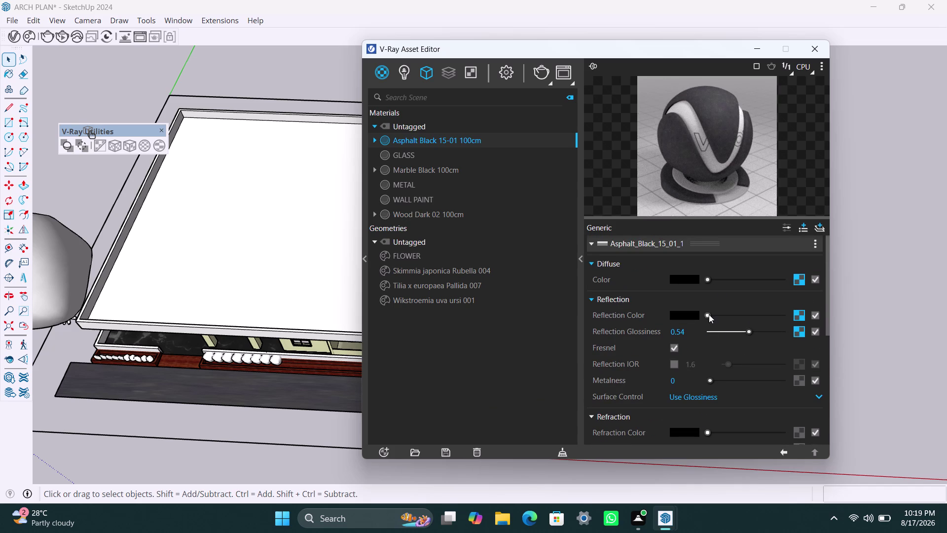
Raise reflection colour to mid grey, switch to Use Roughness, roughness 1.
drag(708, 314, 720, 316)
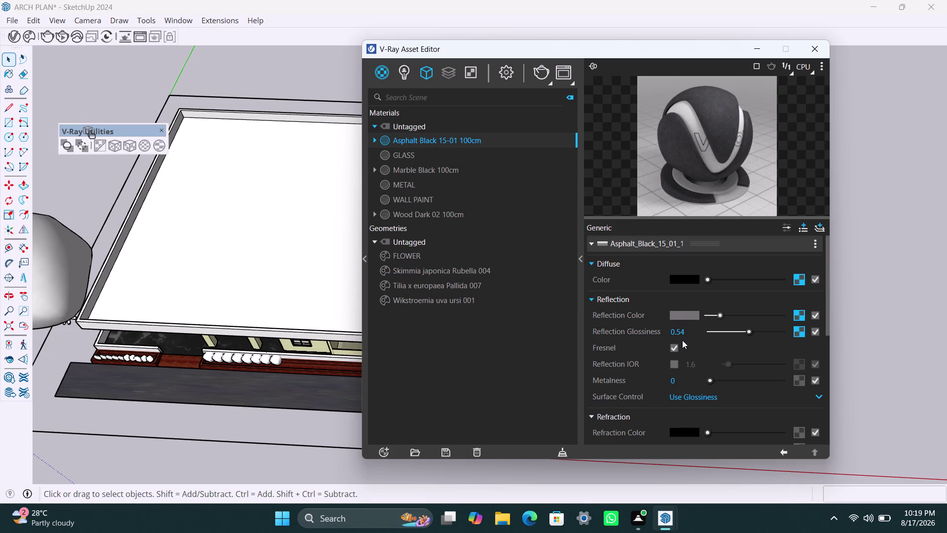
scroll(down, 3)
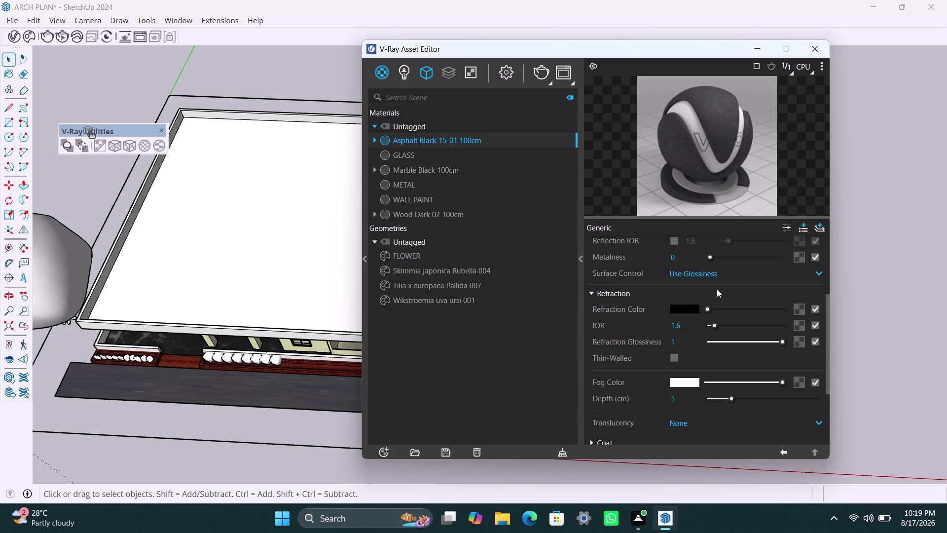
click(735, 277)
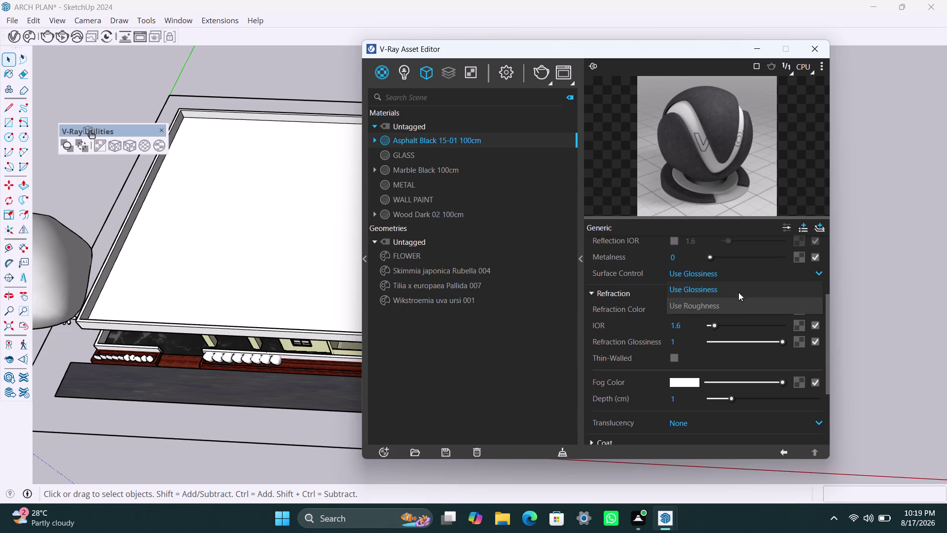
click(736, 300)
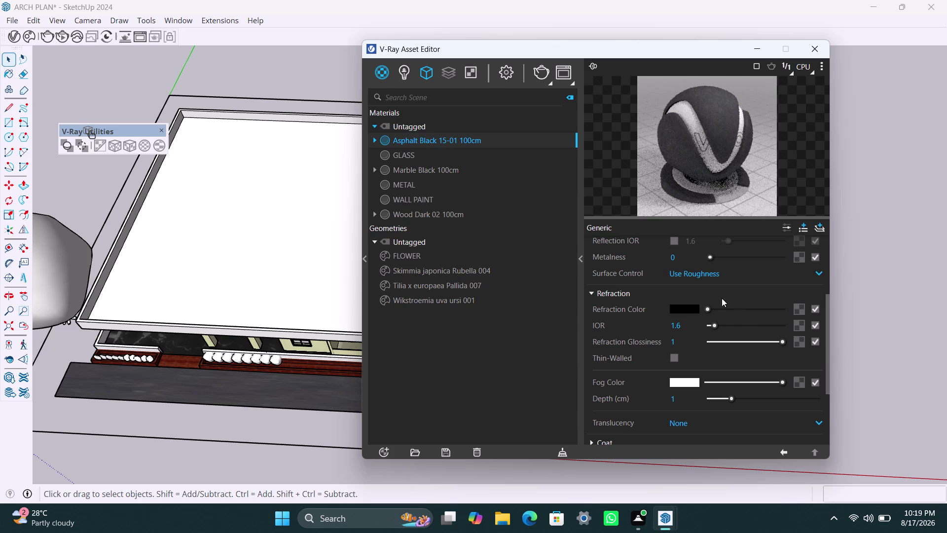
scroll(up, 3)
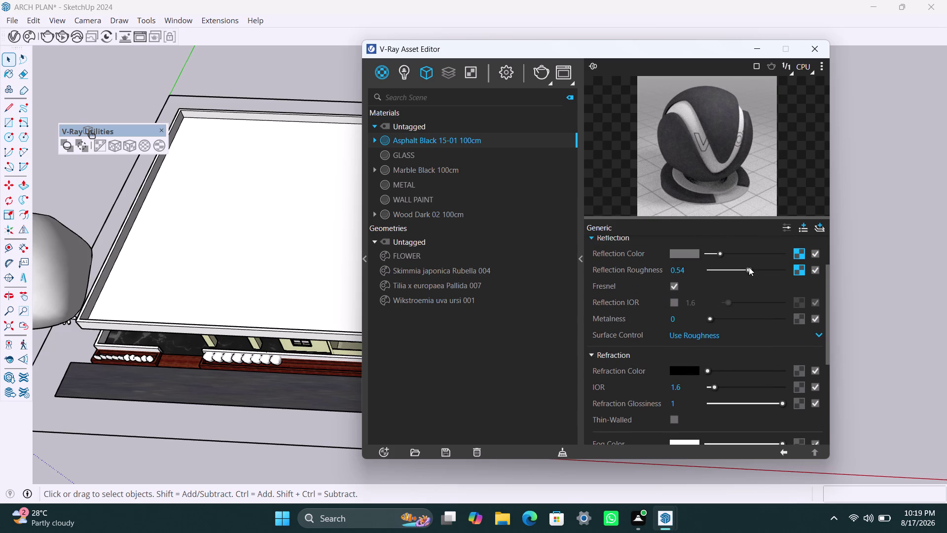
drag(748, 266, 789, 270)
scroll(up, 3)
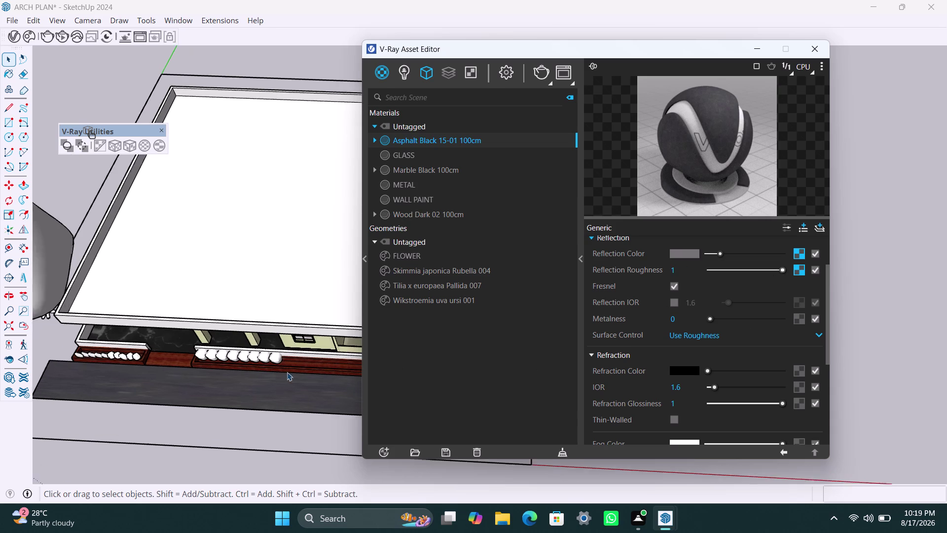
Orbit and zoom to the gap between the planters along the wall.
scroll(up, 3)
scroll(up, 3)
scroll(up, 3)
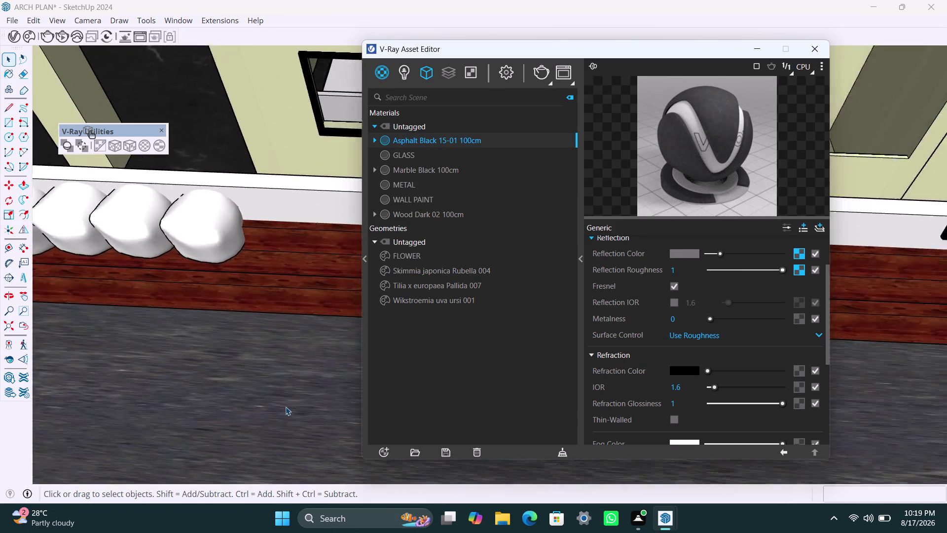
scroll(up, 3)
scroll(down, 3)
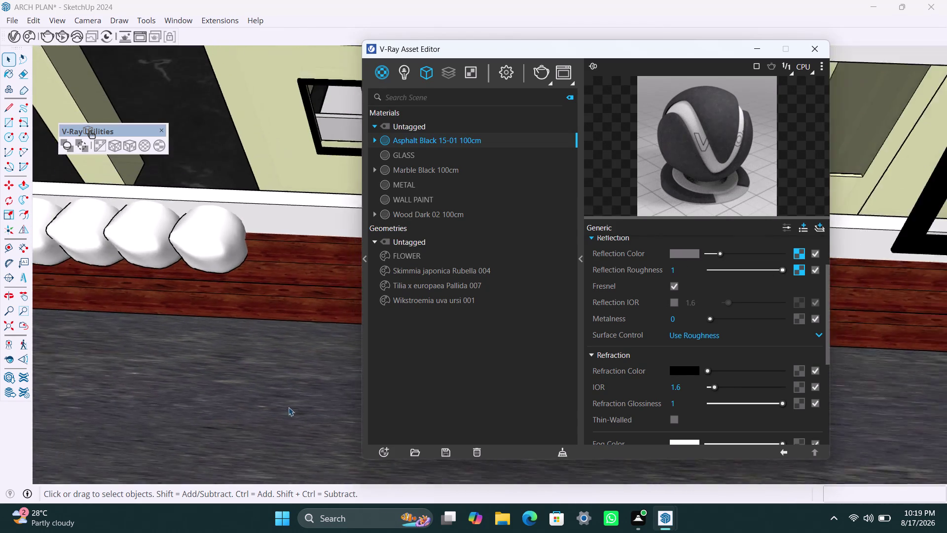
scroll(down, 3)
middle_drag(302, 407, 274, 404)
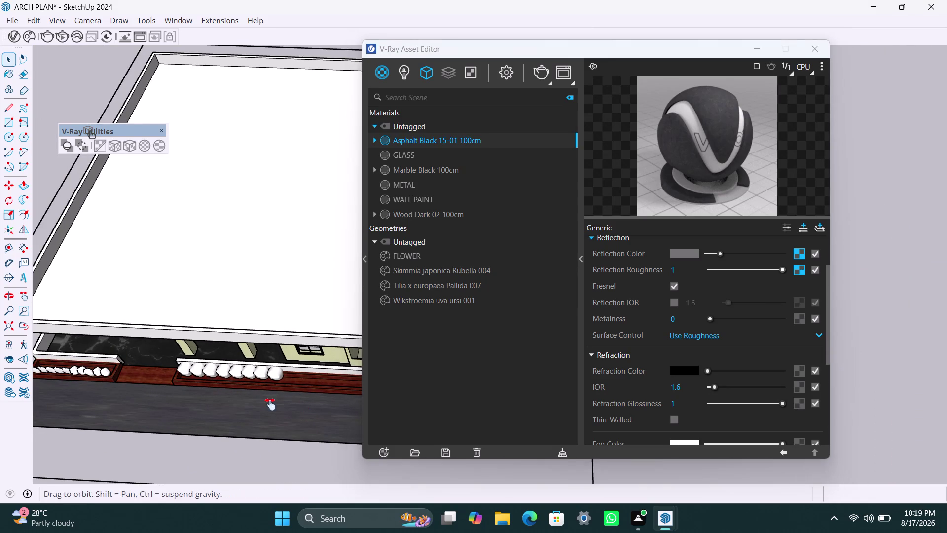
middle_drag(273, 405, 267, 403)
scroll(up, 3)
middle_drag(137, 375, 239, 377)
scroll(up, 3)
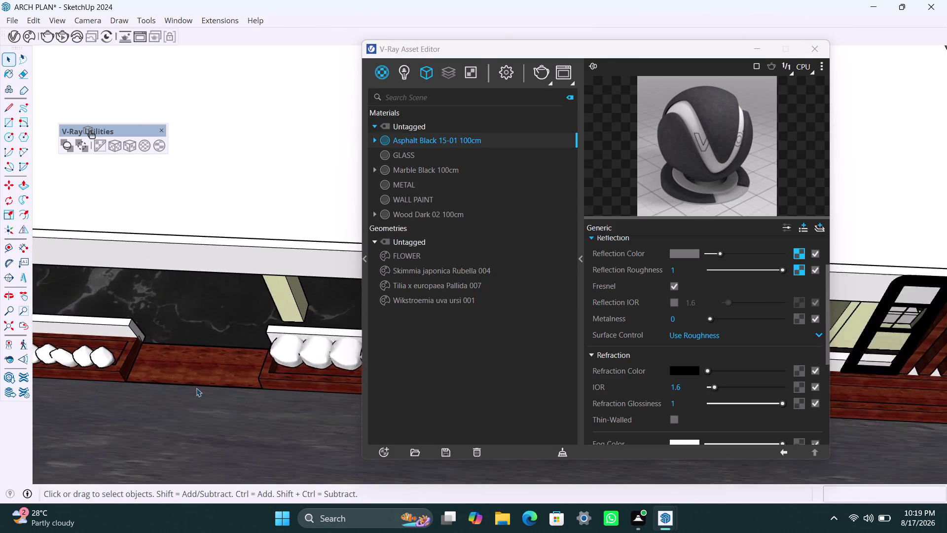
scroll(up, 3)
Select the face between the two planters and delete it.
click(200, 375)
double_click(200, 375)
click(212, 367)
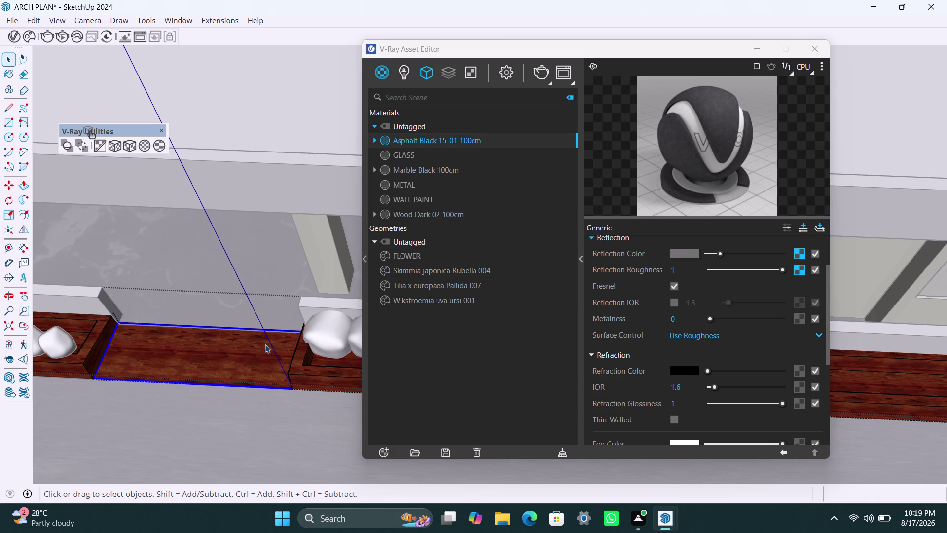
key(Delete)
click(212, 273)
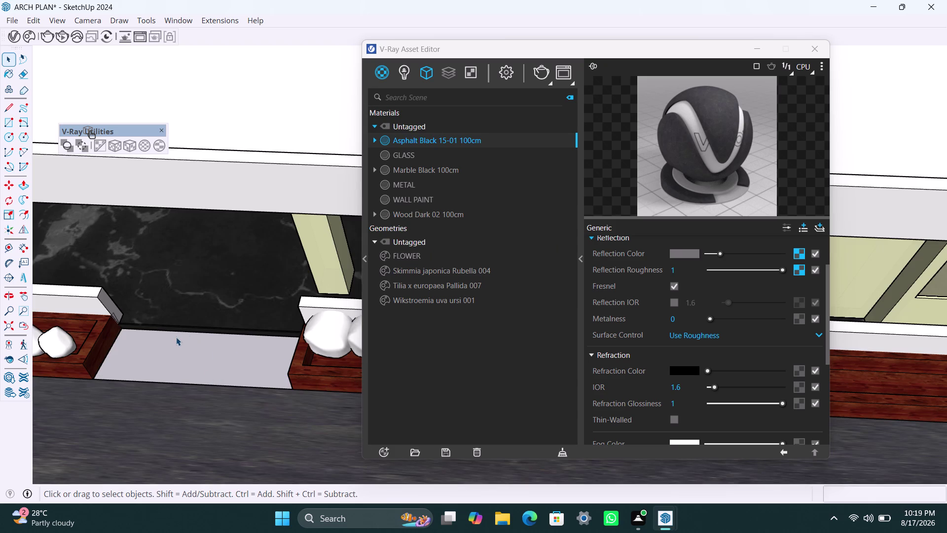
scroll(up, 3)
scroll(up, 3)
Move in close along the marble wall to view the ledge below.
middle_drag(194, 338, 198, 426)
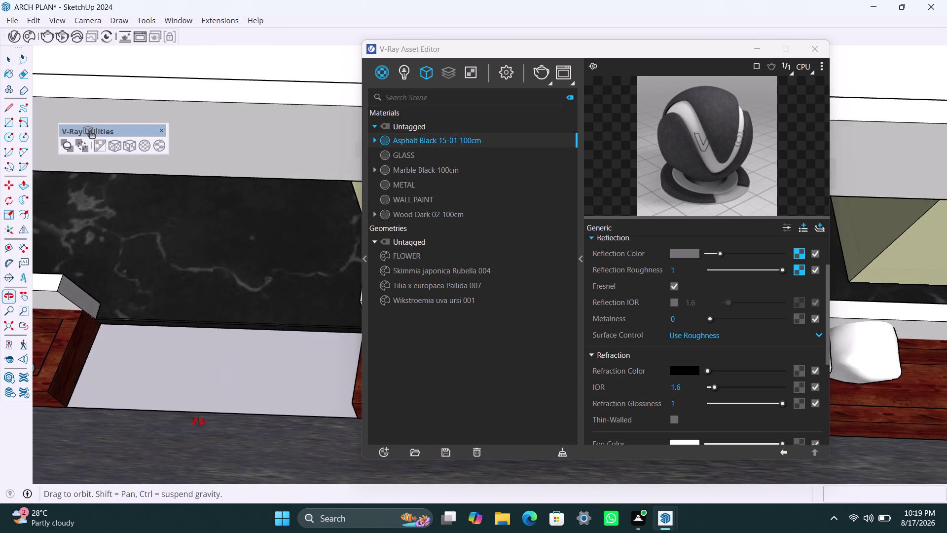
middle_drag(198, 426, 198, 436)
scroll(up, 3)
middle_drag(198, 349, 259, 232)
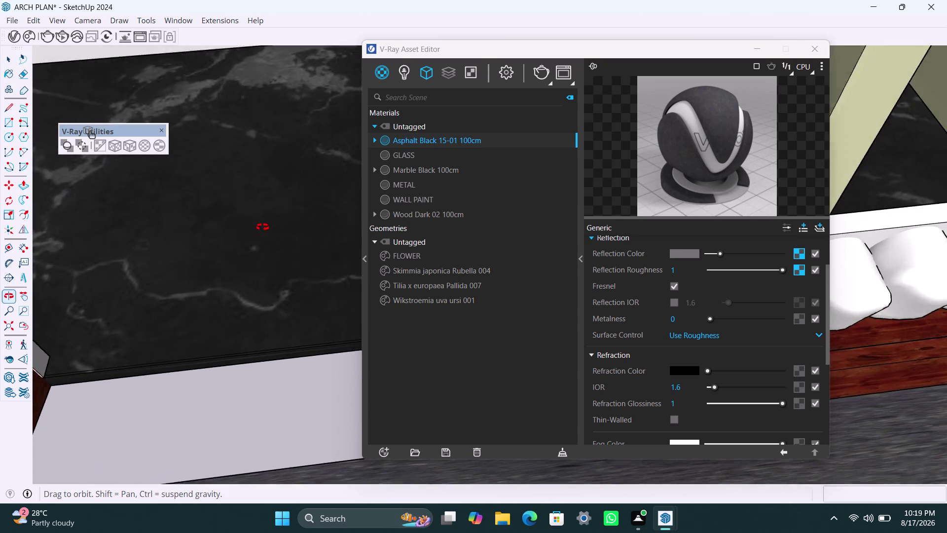
middle_drag(259, 231, 273, 208)
middle_drag(266, 347, 203, 253)
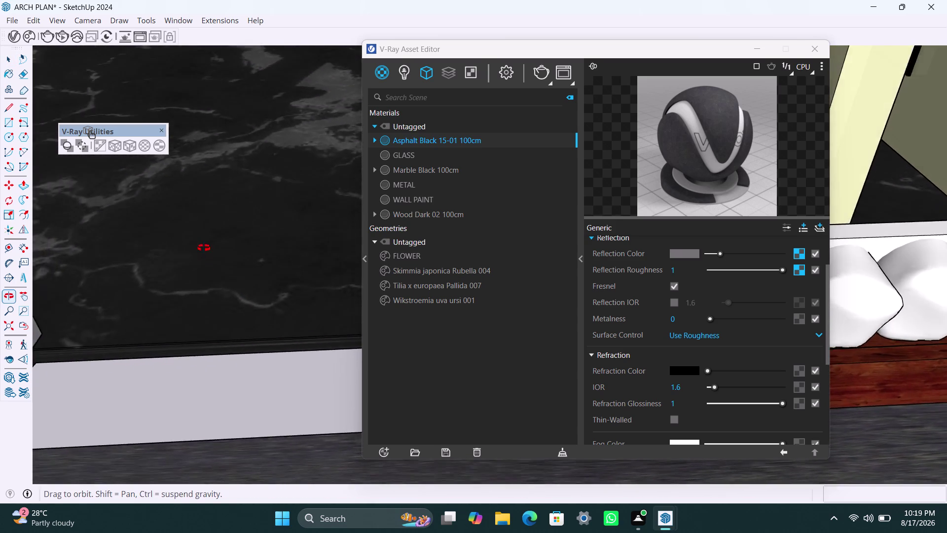
middle_drag(204, 254, 227, 214)
Undo the deletion twice and show the METAL material's settings.
key(ctrl+z)
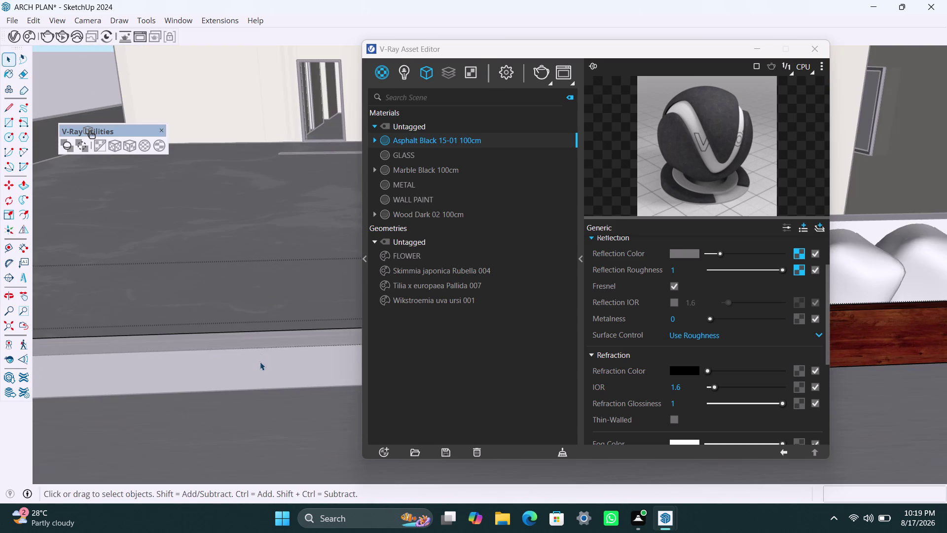
key(ctrl+z)
triple_click(230, 339)
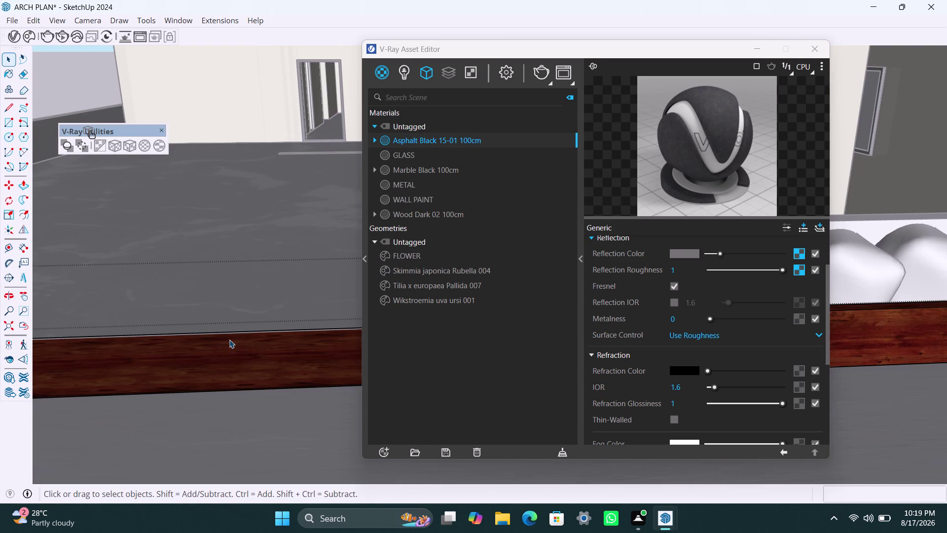
click(229, 340)
click(230, 339)
click(232, 346)
click(241, 356)
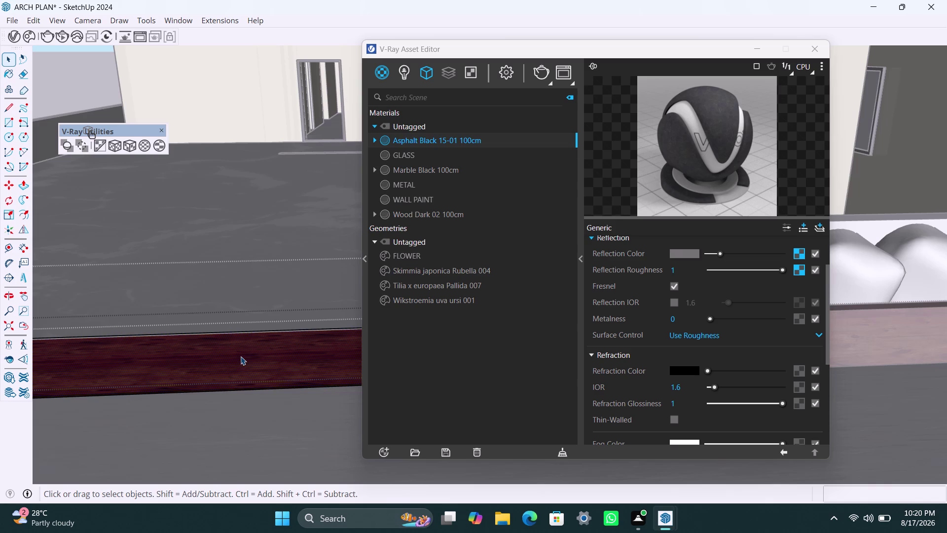
click(241, 356)
click(403, 185)
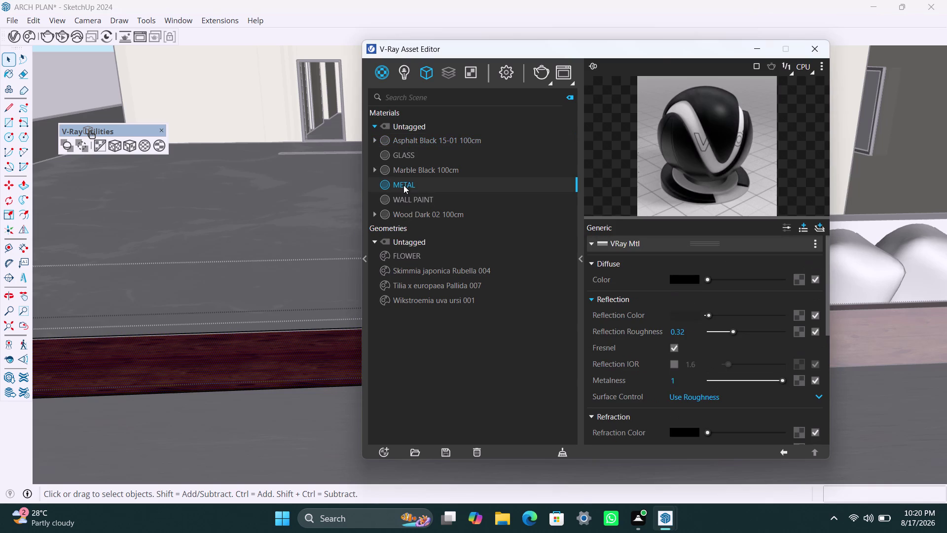
Duplicate METAL, rename METAL#1 to WHITE PAINT, and show its settings.
right_click(410, 185)
click(427, 275)
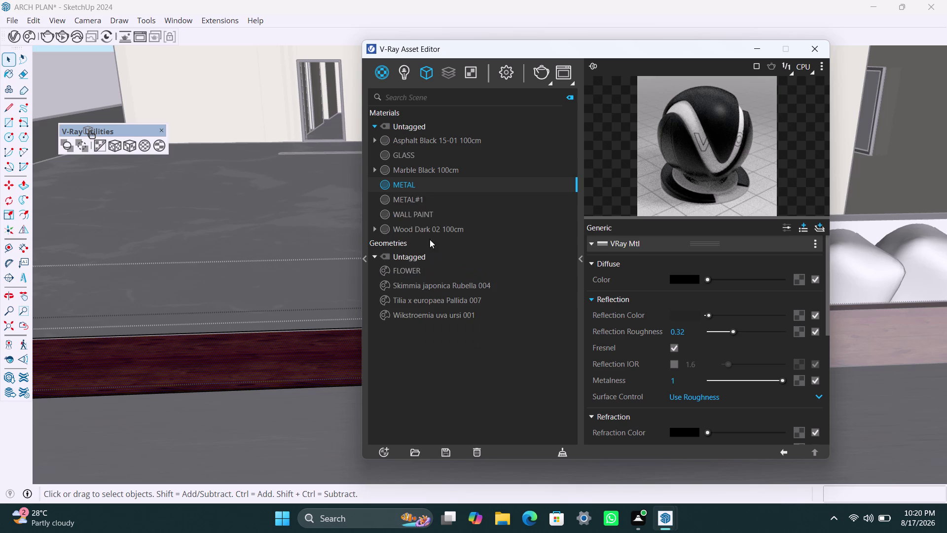
double_click(431, 202)
drag(430, 203, 374, 202)
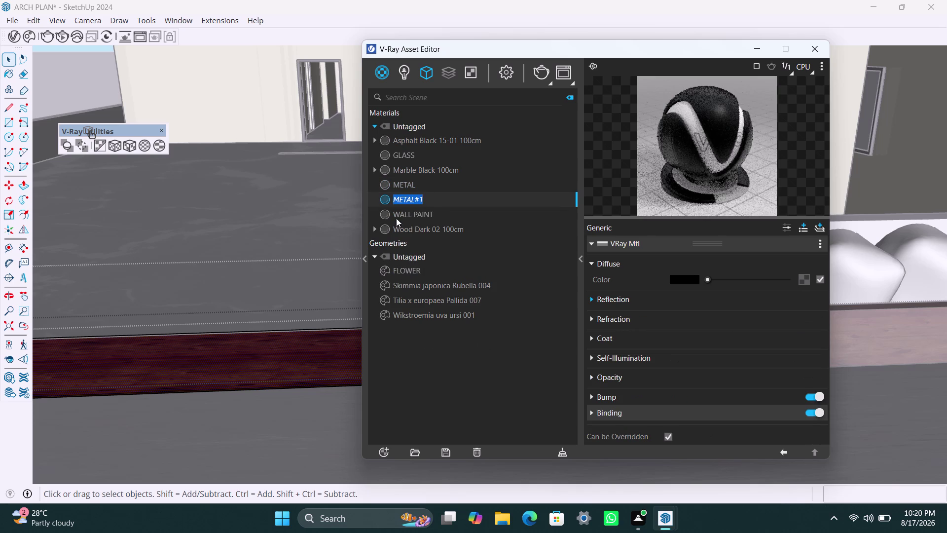
text(WHITE)
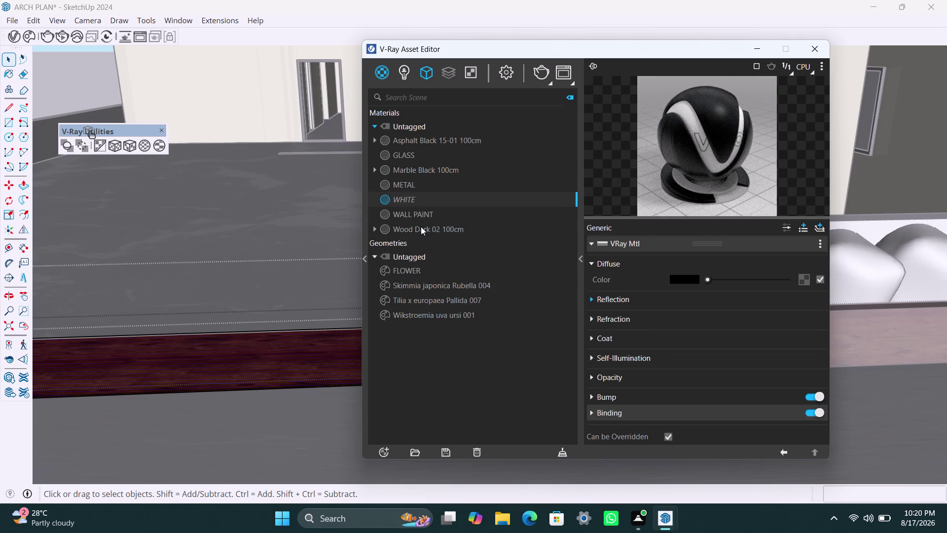
key(space)
key(p)
key(a)
key(i)
key(n)
key(t)
click(324, 226)
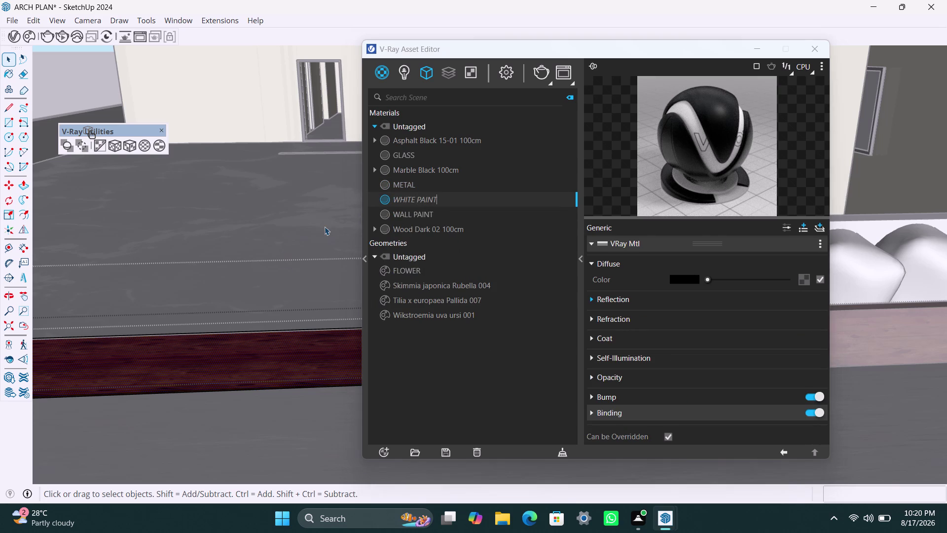
double_click(443, 200)
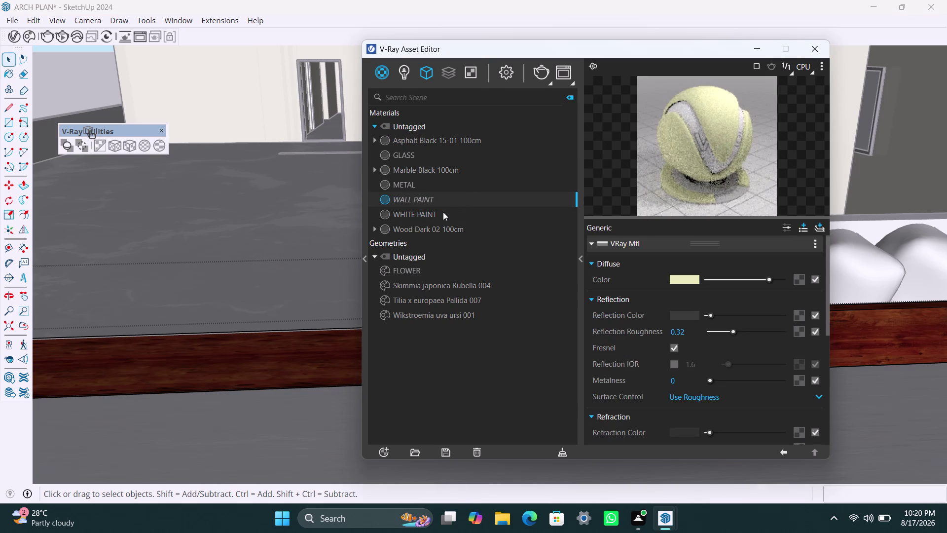
click(443, 211)
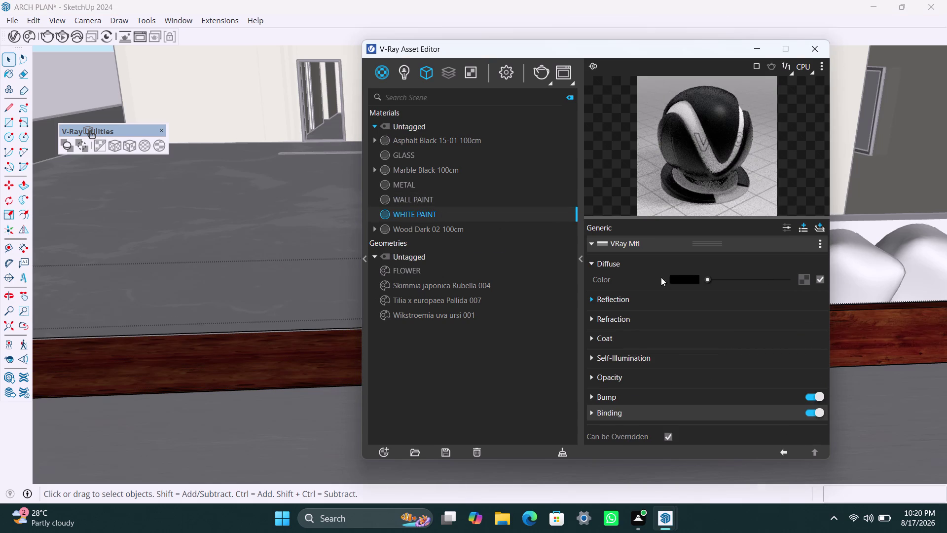
Change WHITE PAINT's diffuse colour to near-white.
click(679, 283)
click(436, 341)
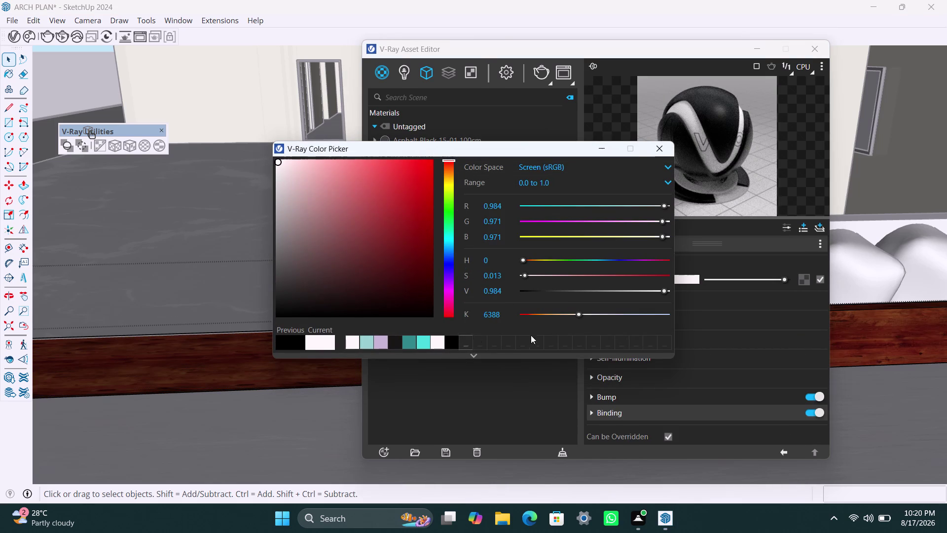
click(598, 143)
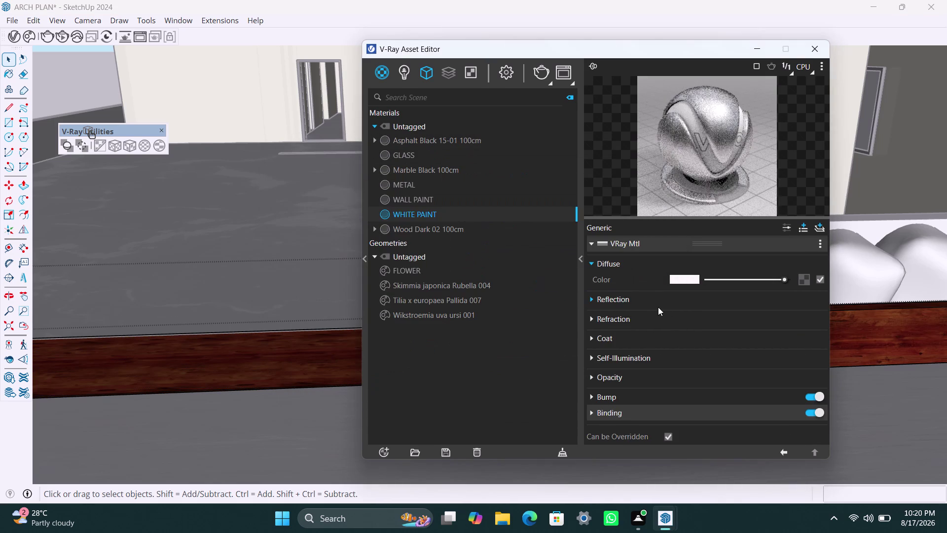
In WHITE PAINT's Reflection settings, set metalness to 0 and reflection colour to black.
click(587, 298)
drag(707, 315, 696, 317)
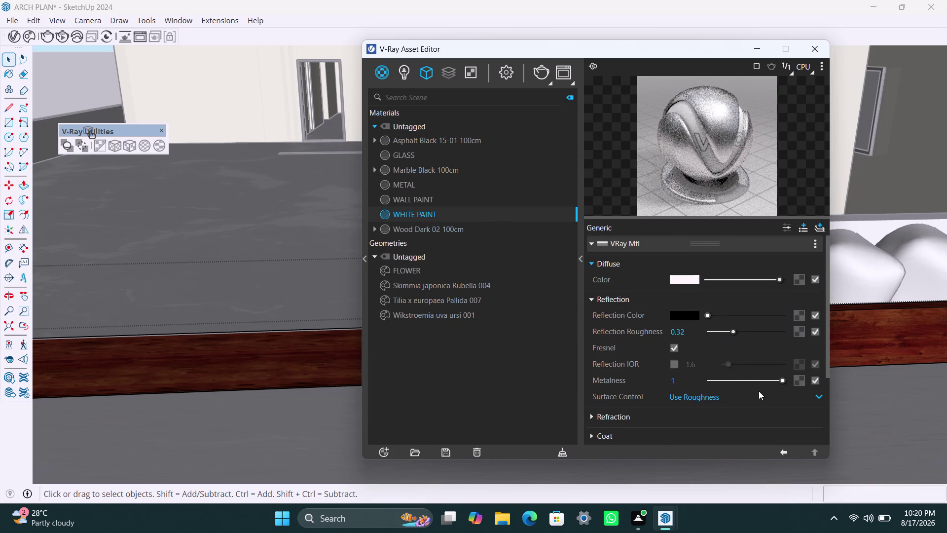
drag(779, 379, 693, 379)
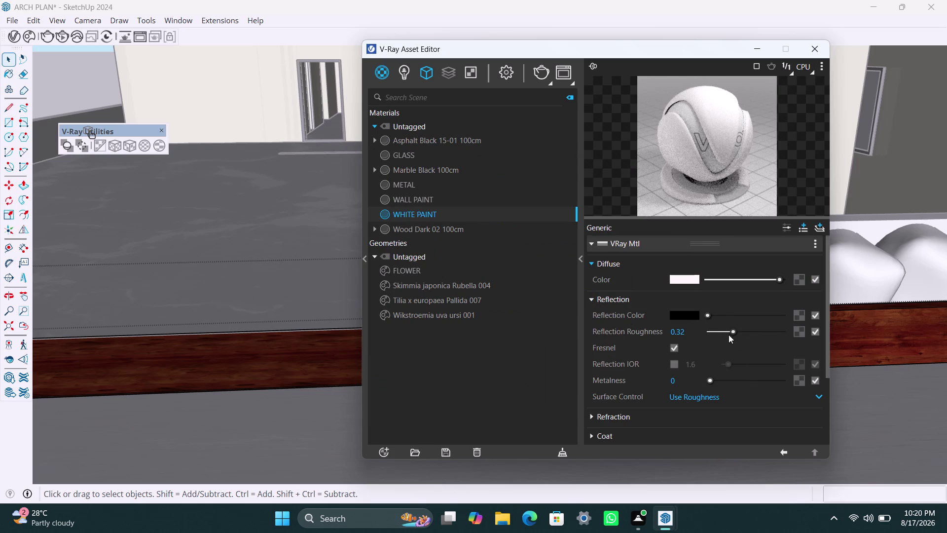
click(712, 315)
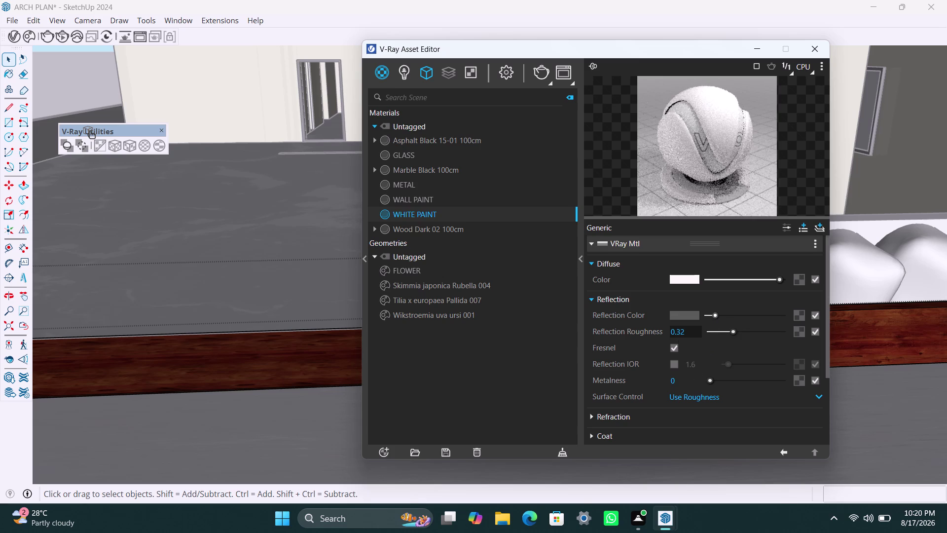
drag(716, 315, 674, 319)
Expand WHITE PAINT's Refraction settings and edit the refraction glossiness value.
click(590, 414)
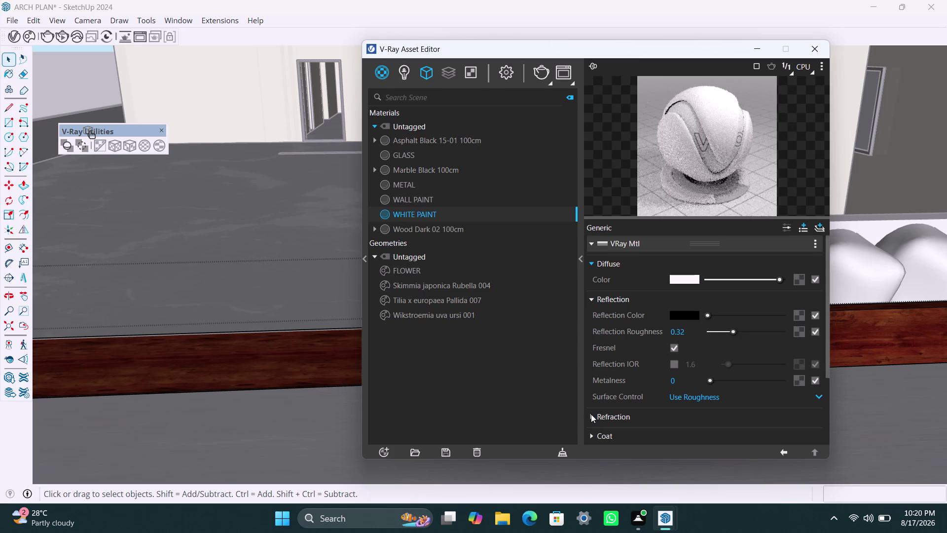
scroll(down, 3)
click(300, 357)
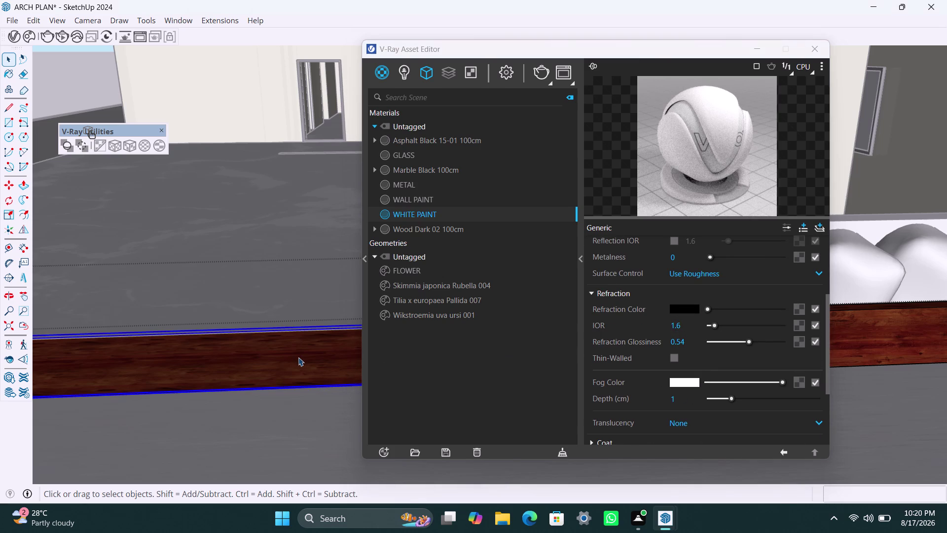
triple_click(299, 357)
click(299, 357)
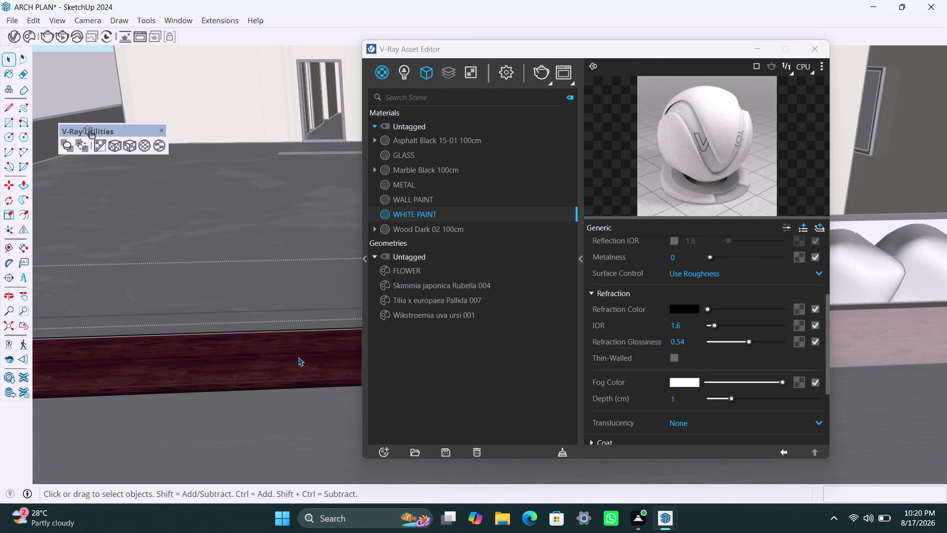
right_click(438, 212)
click(452, 236)
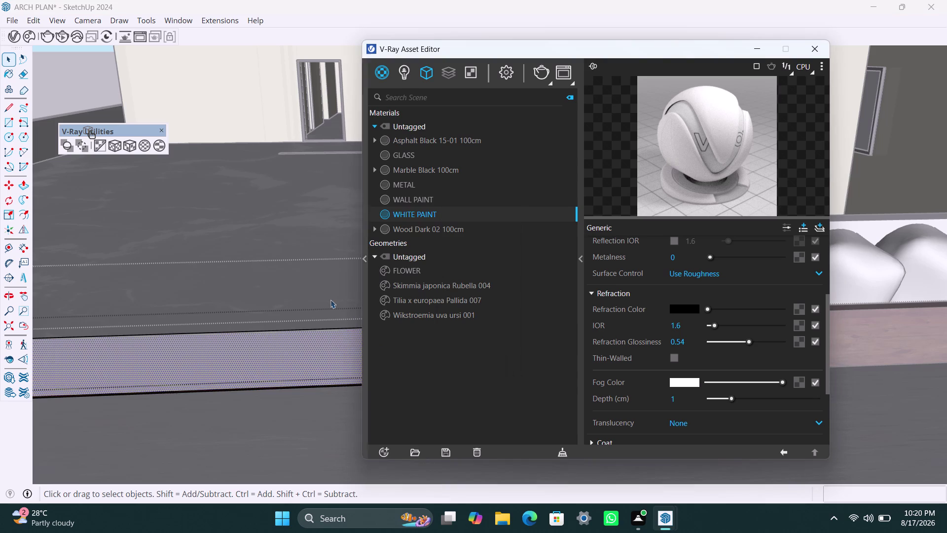
click(258, 290)
click(246, 190)
Orbit across the marble wall and floor, then view the planters from further back.
key(space)
scroll(down, 3)
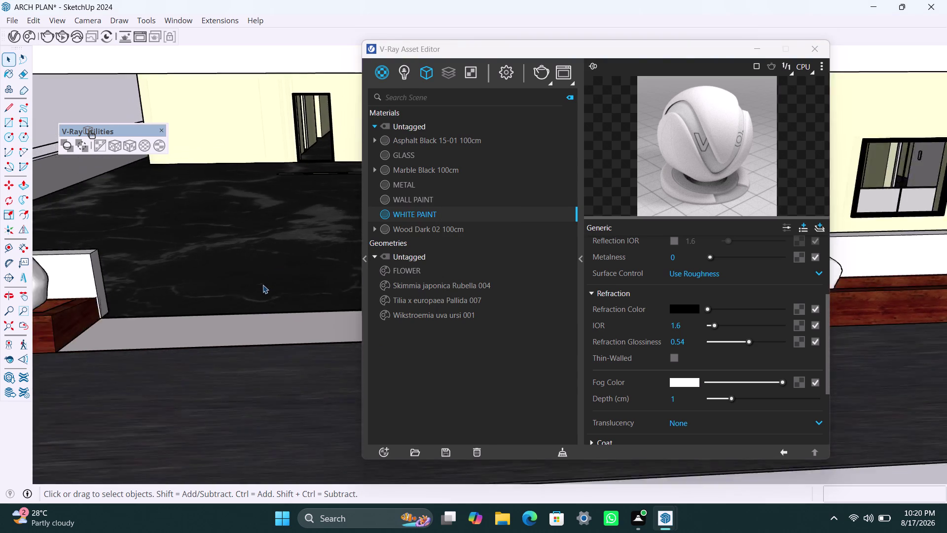
middle_drag(261, 281, 234, 374)
scroll(down, 3)
middle_drag(237, 373, 238, 373)
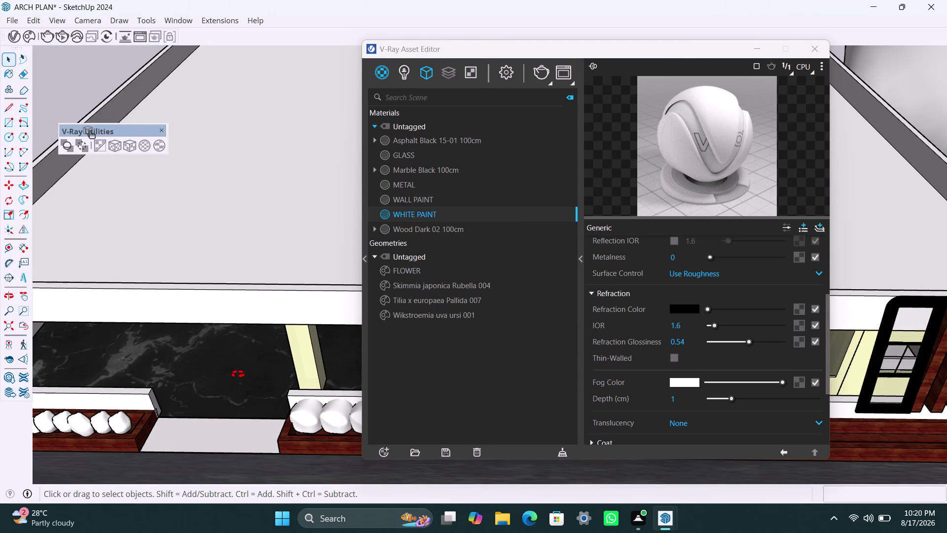
middle_drag(238, 374, 316, 227)
scroll(down, 3)
middle_drag(294, 299, 276, 347)
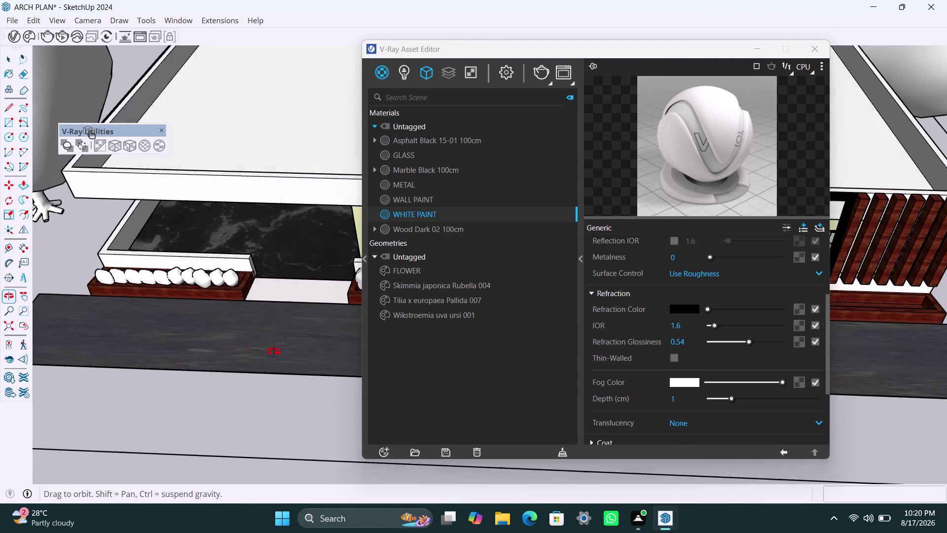
Look over the planter row and wall from several angles, then open Chaos Cosmos.
middle_drag(276, 346, 263, 394)
scroll(down, 3)
middle_drag(274, 367, 266, 361)
middle_drag(277, 346, 136, 343)
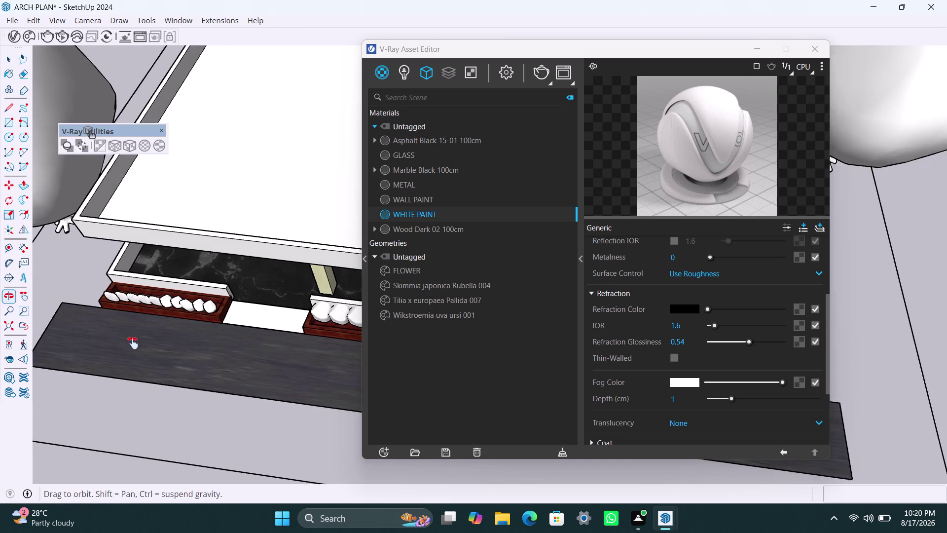
middle_drag(136, 343, 98, 342)
middle_drag(226, 358, 198, 356)
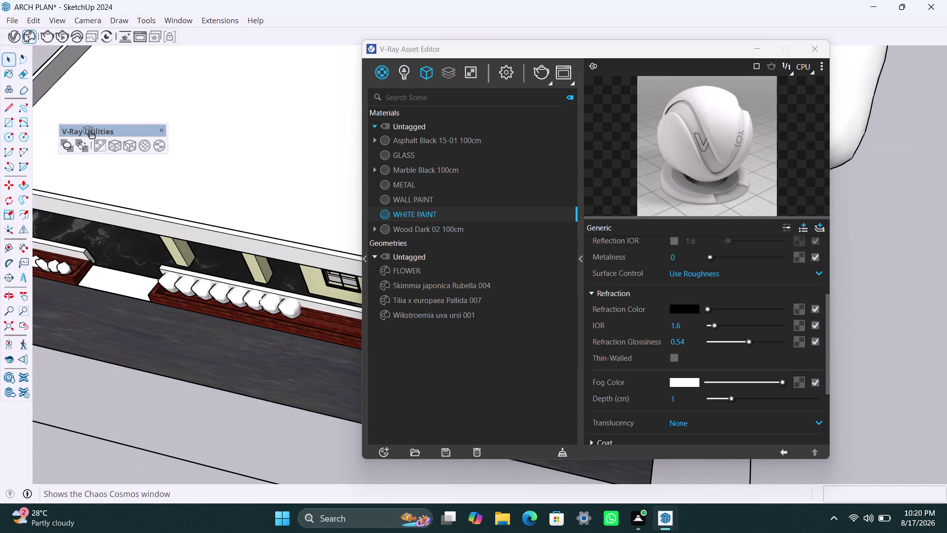
click(24, 34)
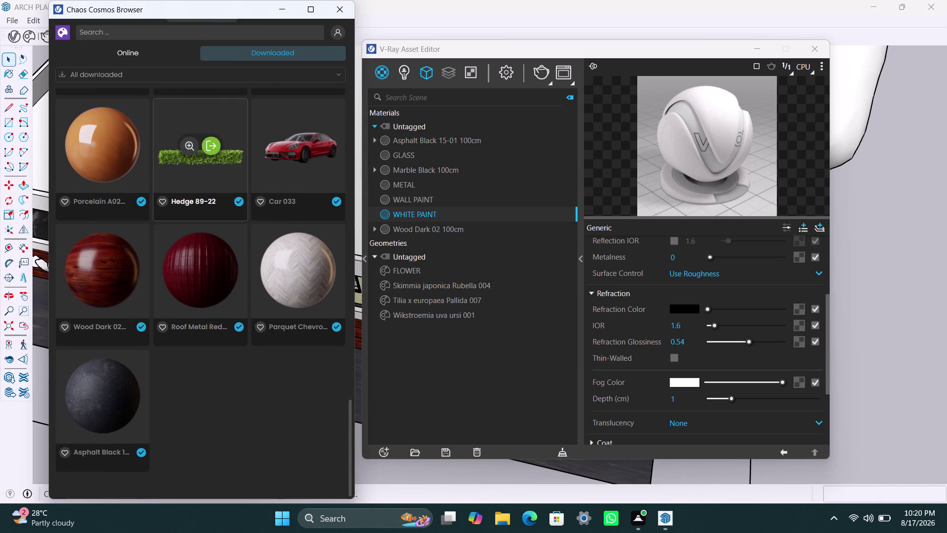
Browse the downloaded Cosmos assets and import the Schefflera arboricola 001 shrub.
scroll(up, 3)
scroll(down, 3)
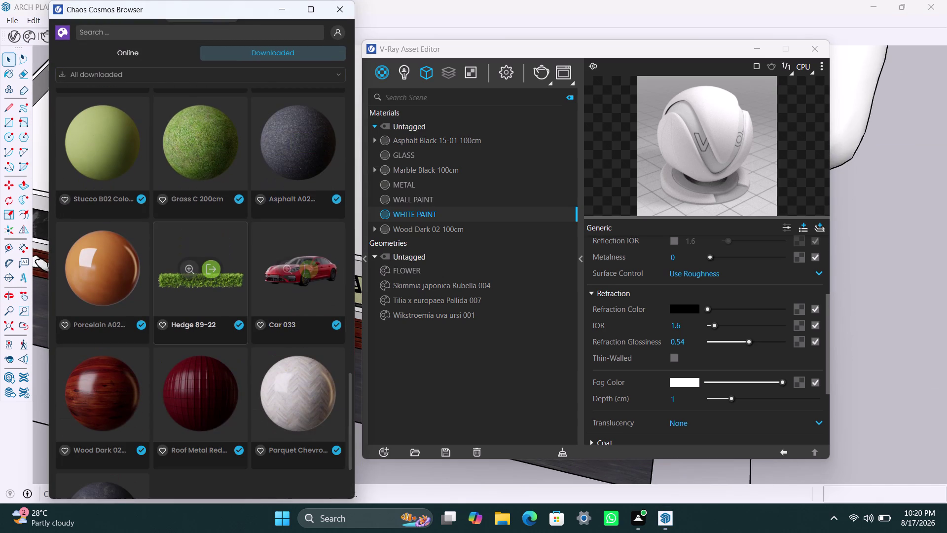
scroll(up, 3)
scroll(up, 3)
scroll(up, 3)
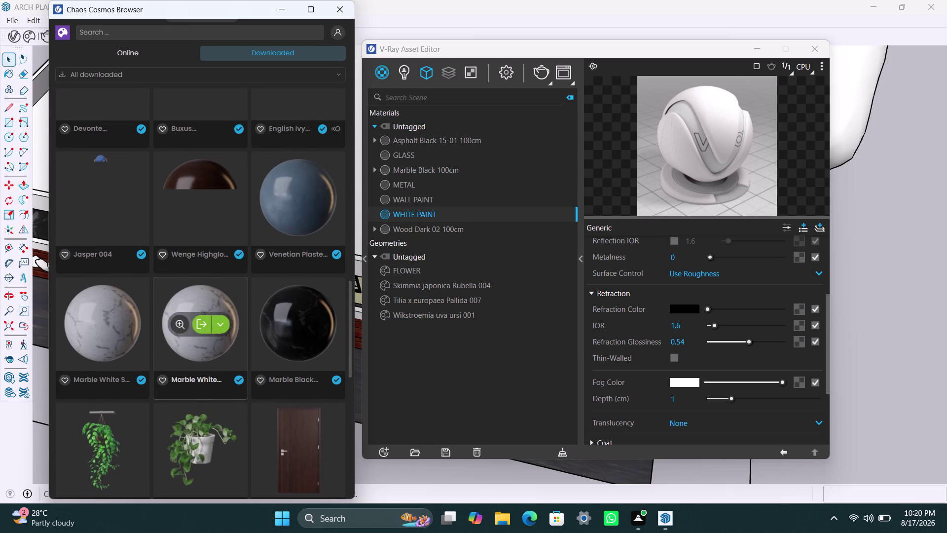
scroll(up, 3)
scroll(up, 3)
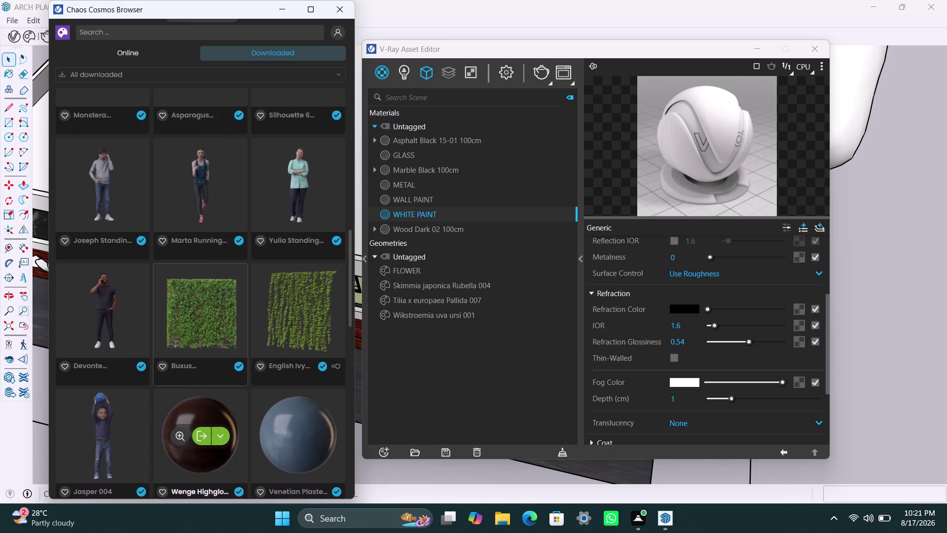
scroll(up, 3)
scroll(up, 3)
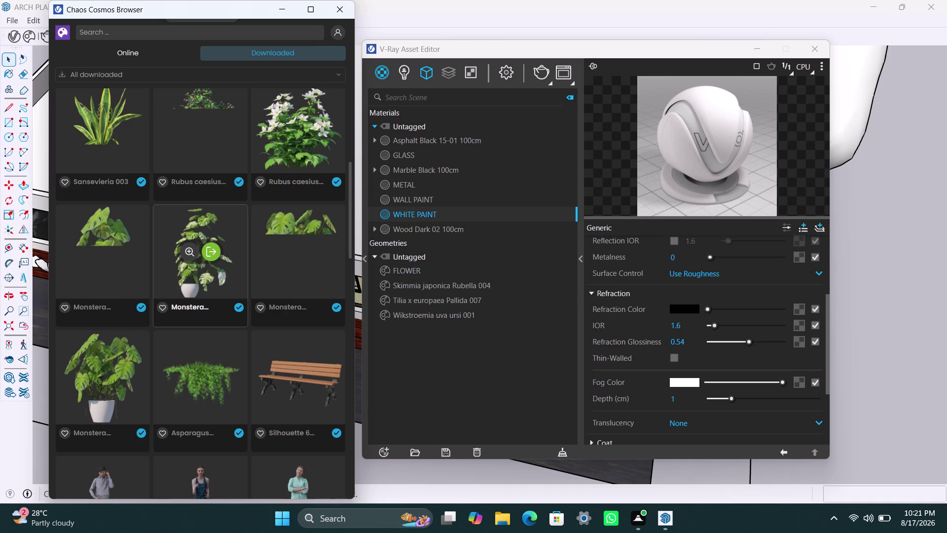
scroll(up, 3)
scroll(up, 3)
scroll(up, 3)
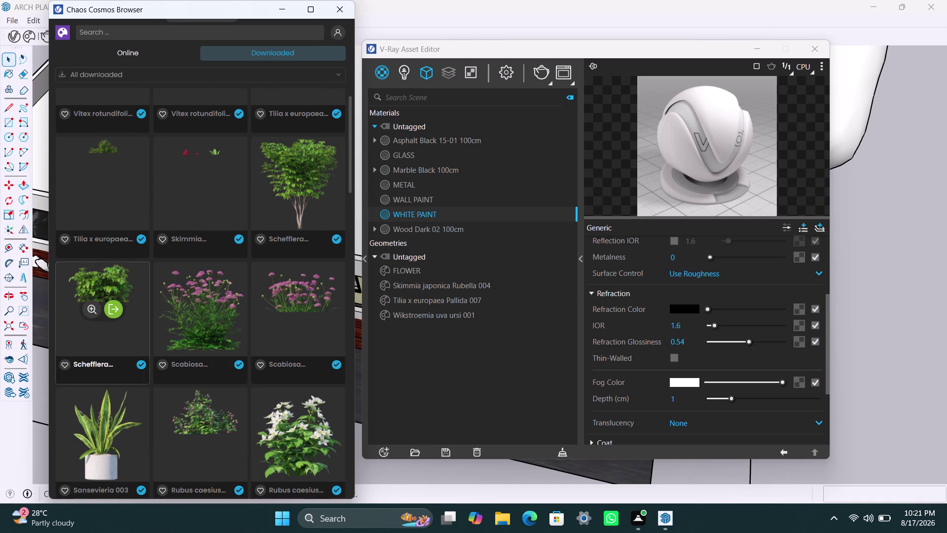
scroll(up, 3)
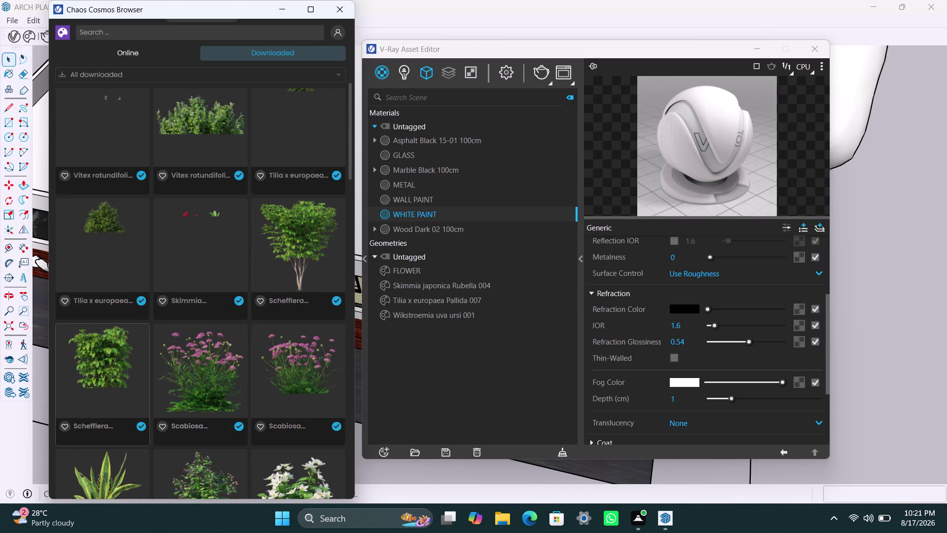
scroll(up, 3)
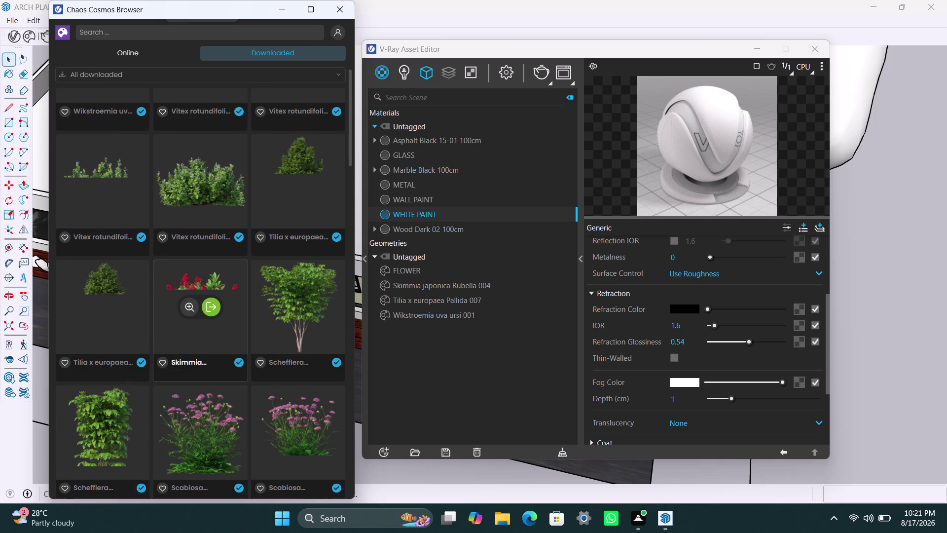
scroll(down, 3)
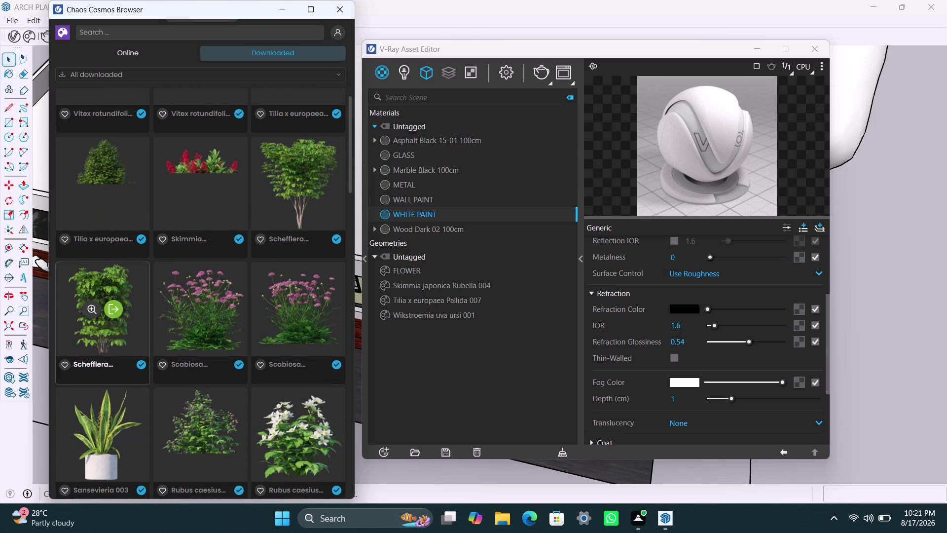
click(120, 316)
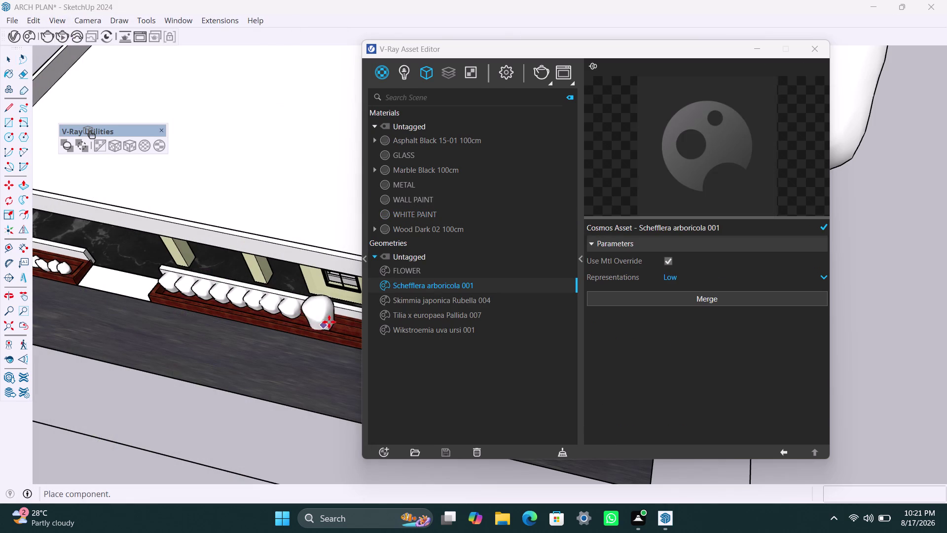
Frame the planter beside the window and place the first four Schefflera shrubs.
scroll(up, 3)
middle_drag(317, 326, 376, 333)
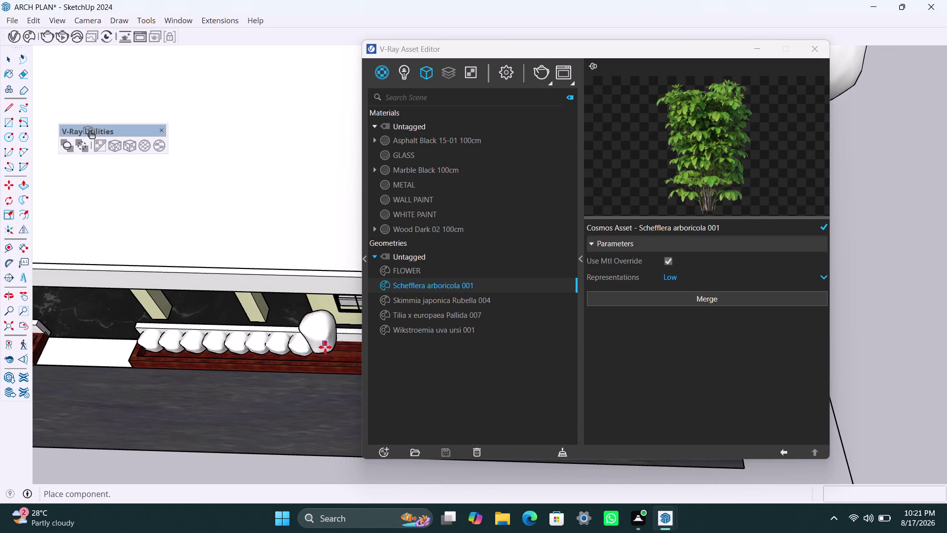
middle_drag(325, 347, 168, 346)
scroll(up, 3)
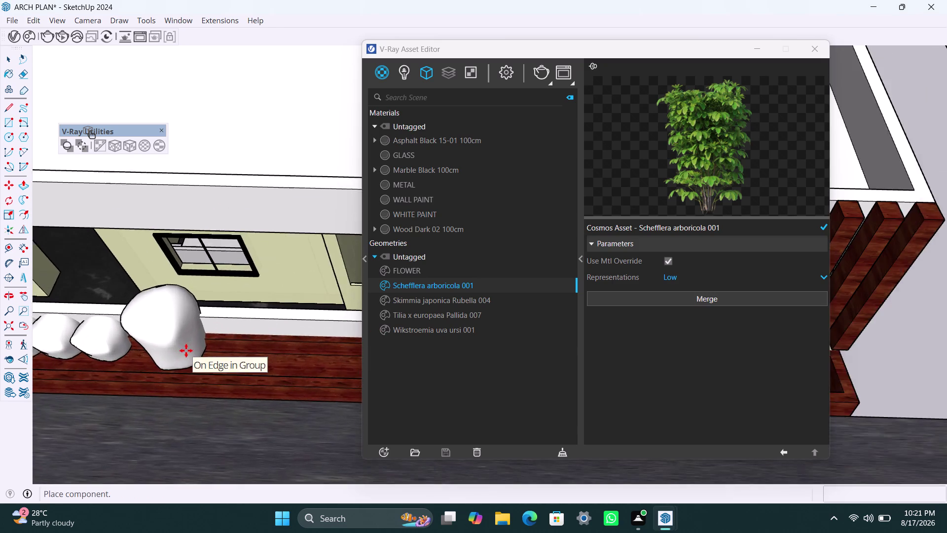
middle_drag(175, 354, 254, 232)
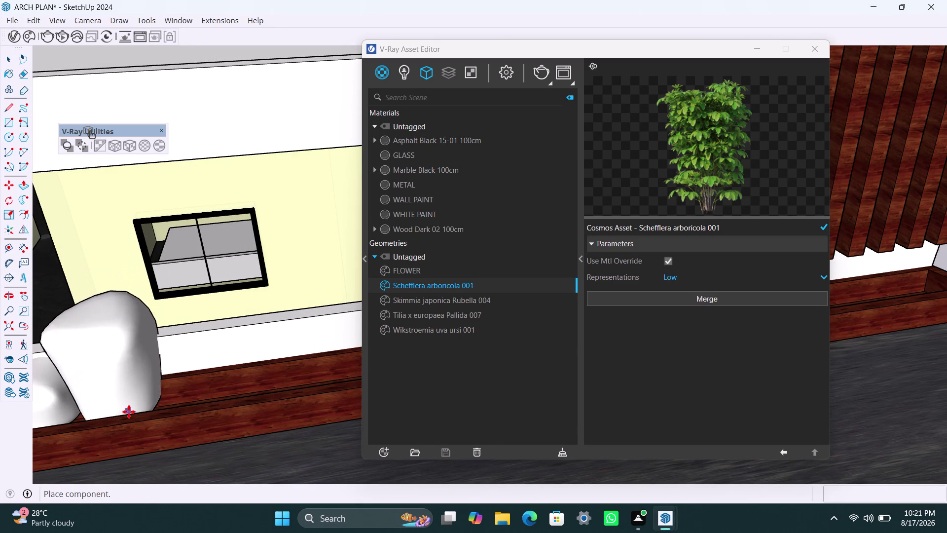
click(129, 411)
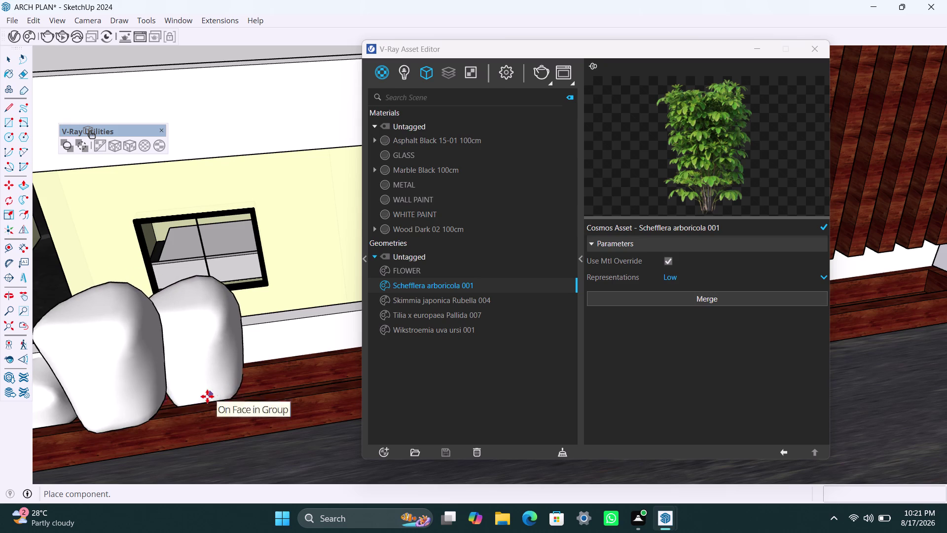
click(207, 395)
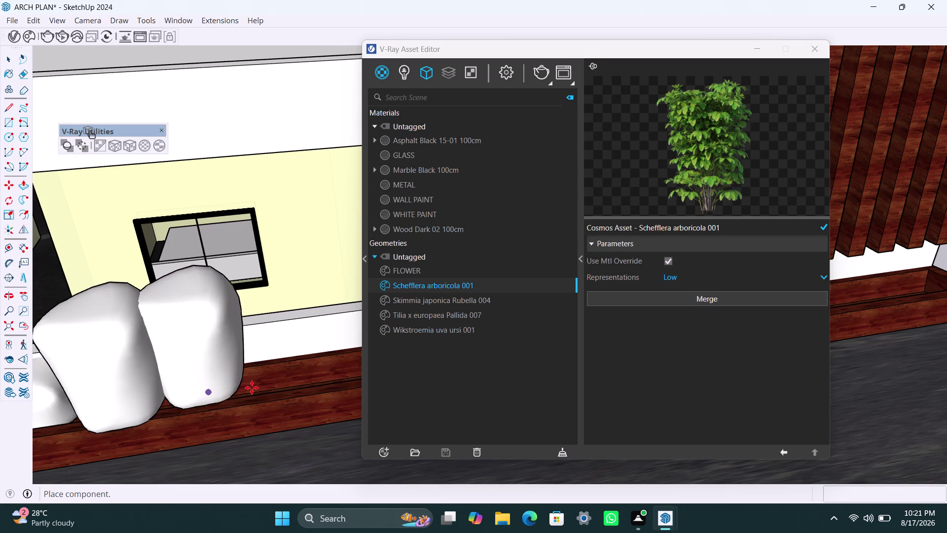
click(263, 385)
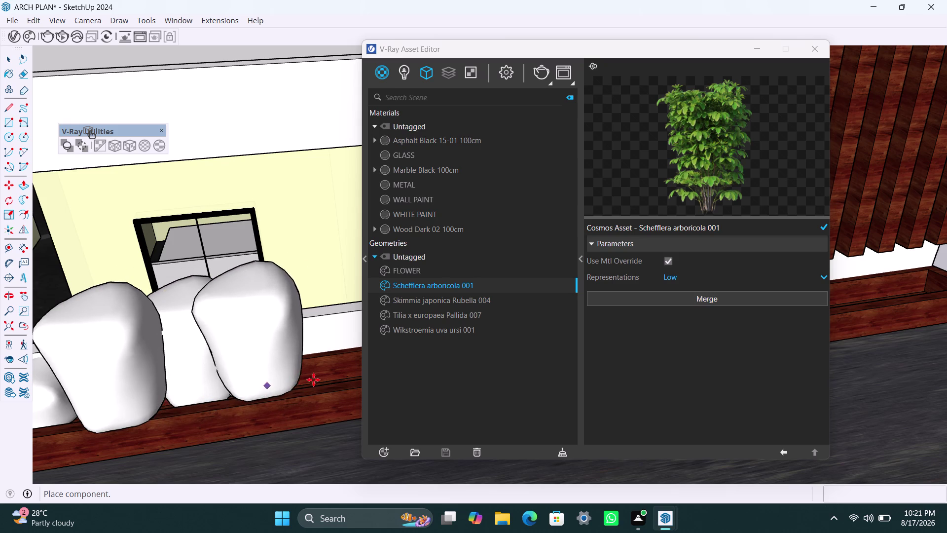
click(326, 379)
Pan further along the planter and place three more Schefflera shrubs.
scroll(down, 3)
scroll(down, 3)
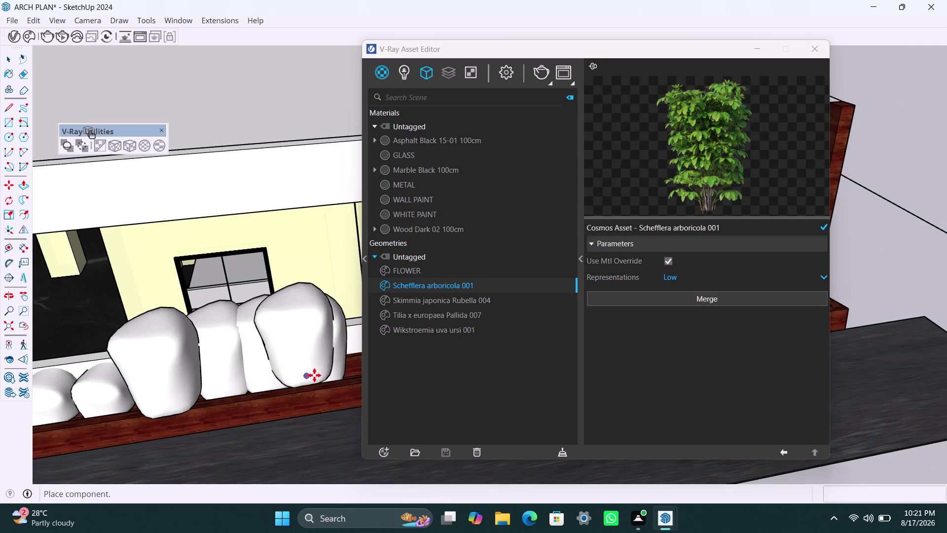
middle_drag(315, 375, 152, 379)
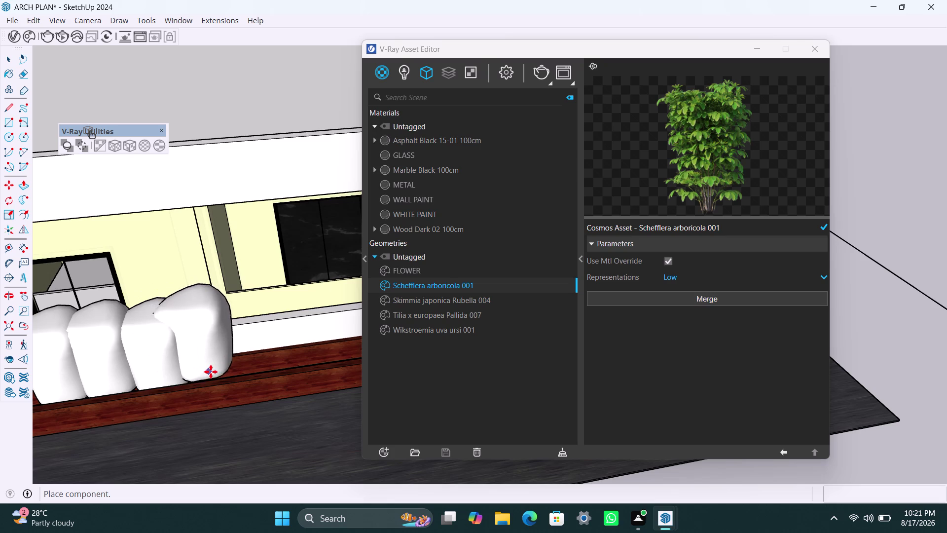
click(219, 375)
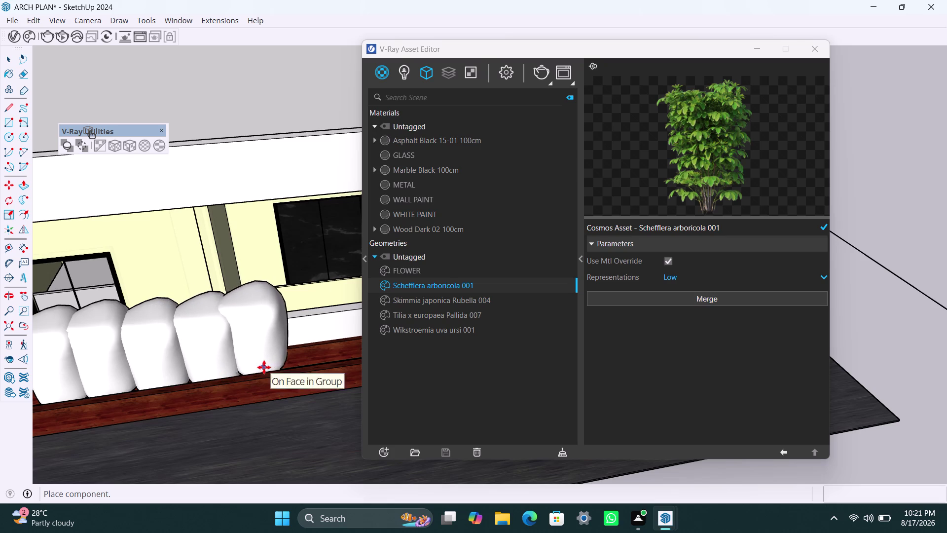
click(263, 367)
click(301, 361)
Place three shrubs toward the planter's far end, review the row, and stop placing.
scroll(down, 3)
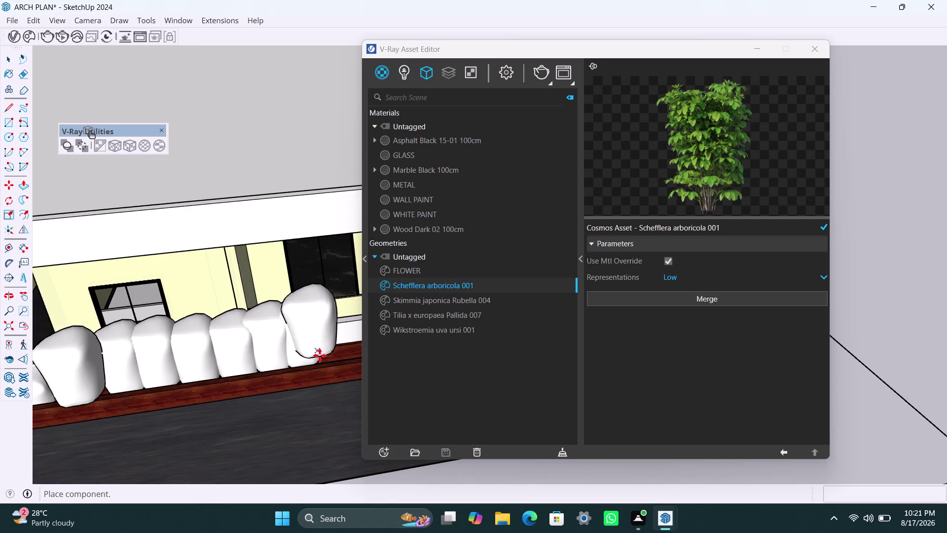
middle_drag(319, 355, 138, 356)
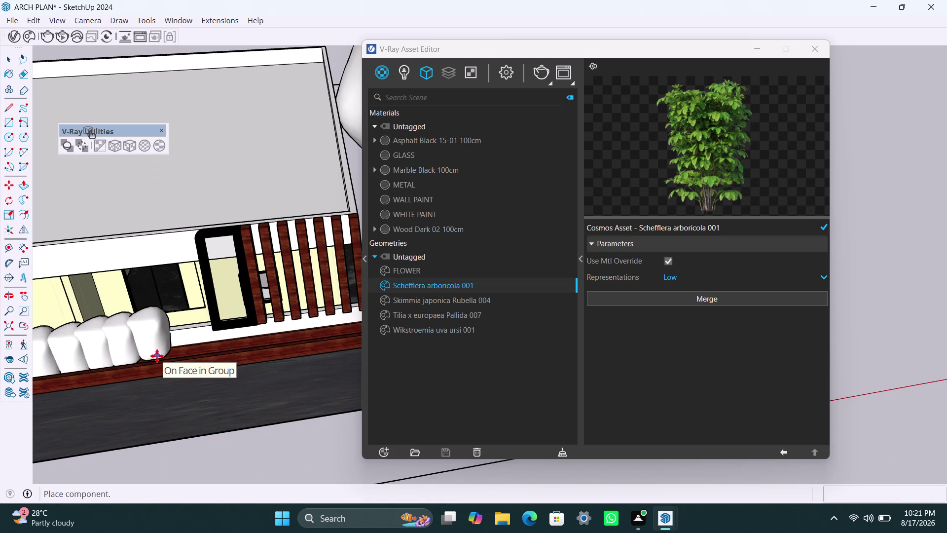
scroll(up, 3)
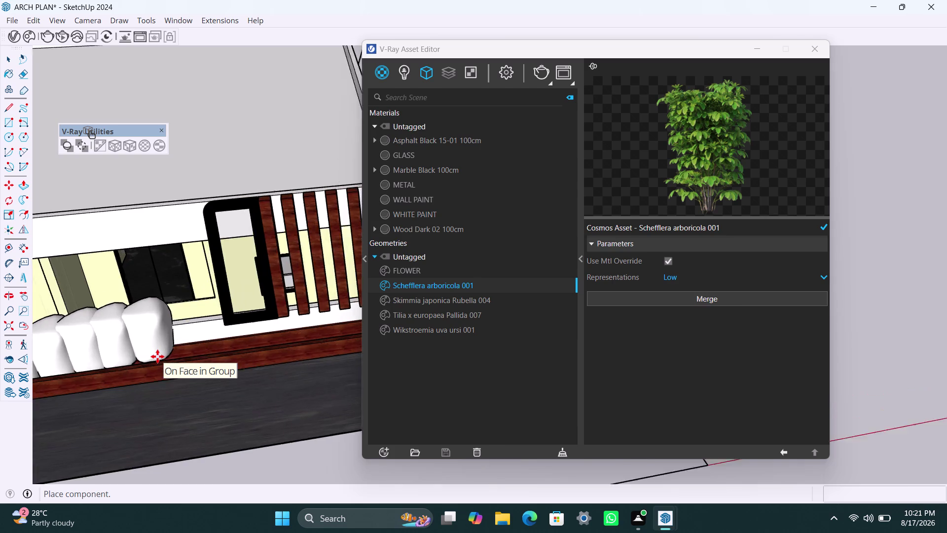
scroll(up, 3)
click(154, 362)
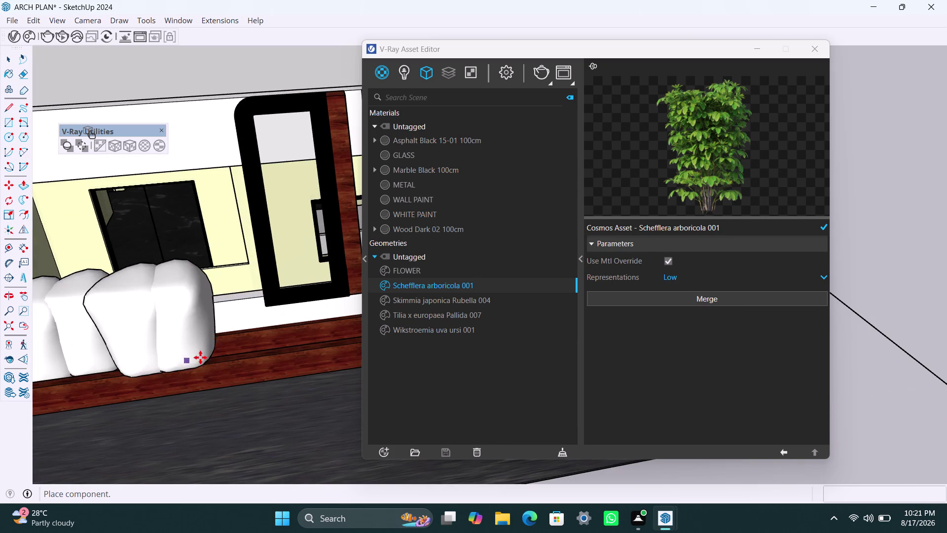
click(208, 352)
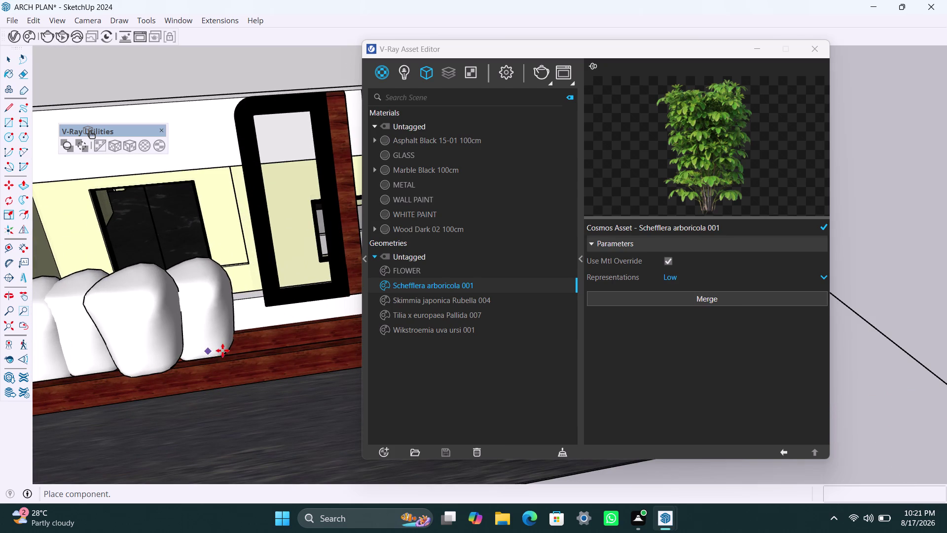
click(252, 344)
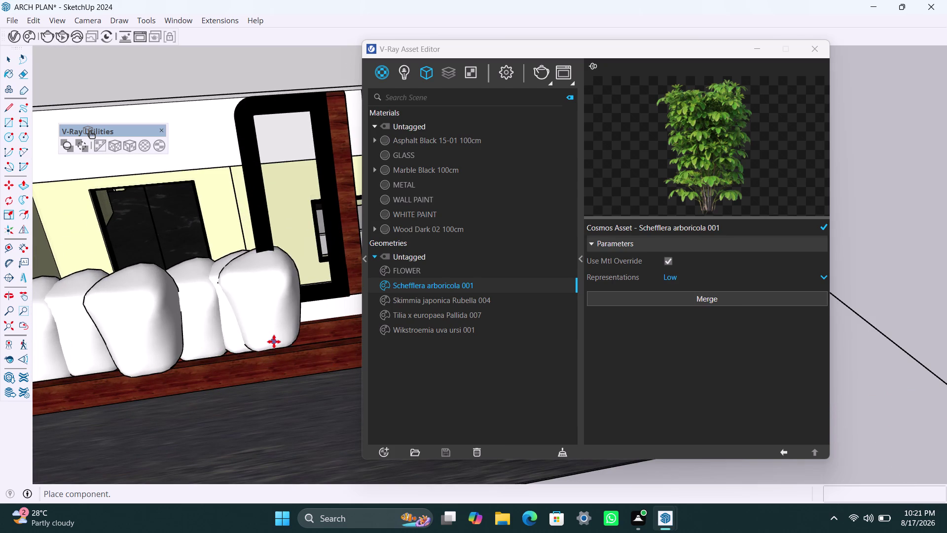
scroll(down, 3)
middle_drag(268, 349, 145, 347)
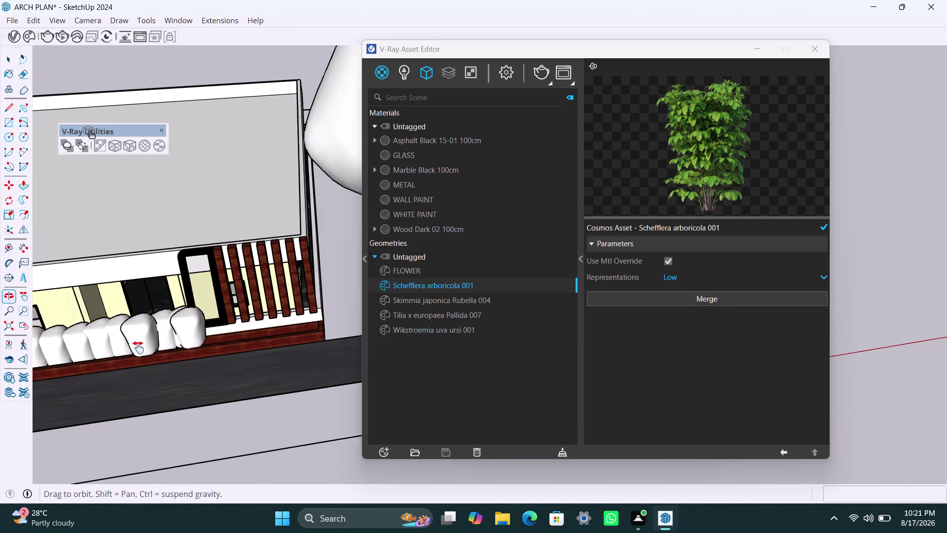
middle_drag(146, 347, 134, 347)
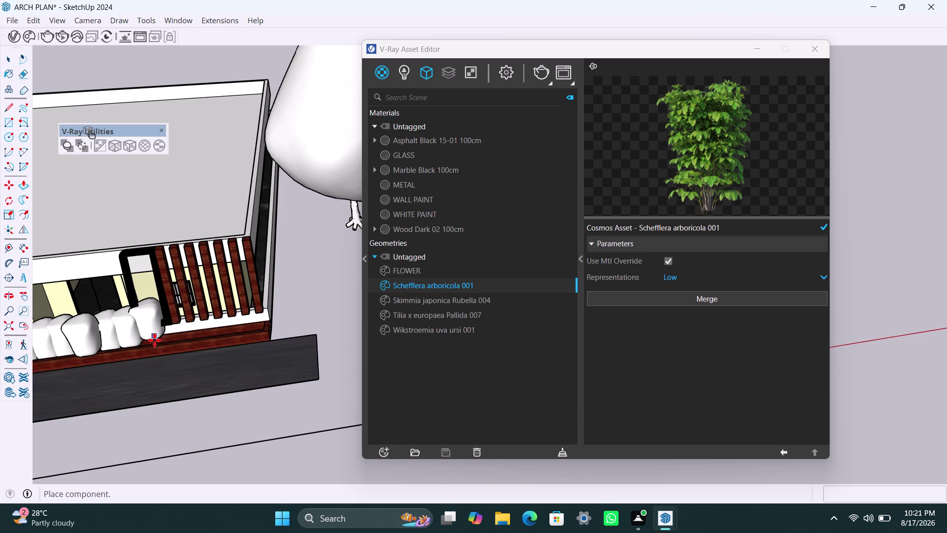
key(space)
Select the Skimmia japonica Rubella 004 item in the V-Ray Asset Editor, then return to Schefflera.
click(417, 299)
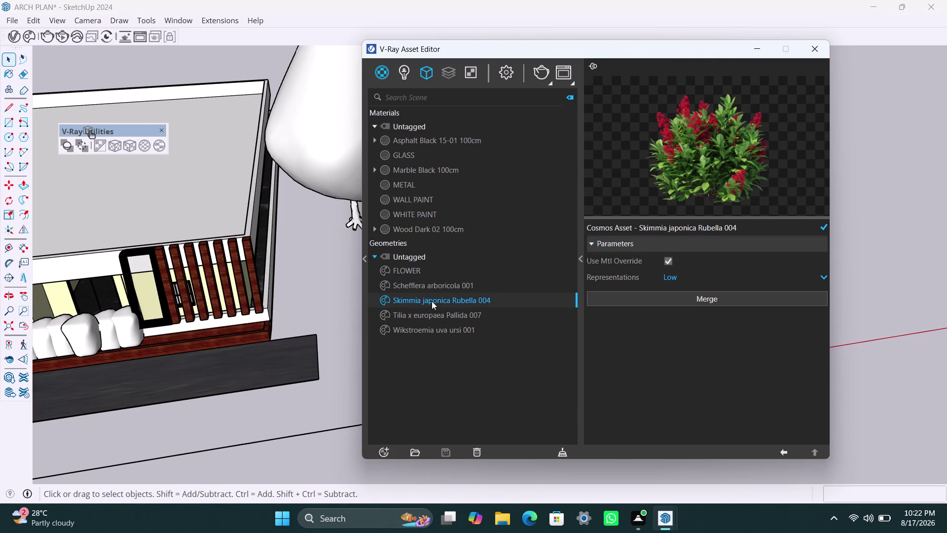
right_click(432, 301)
double_click(416, 298)
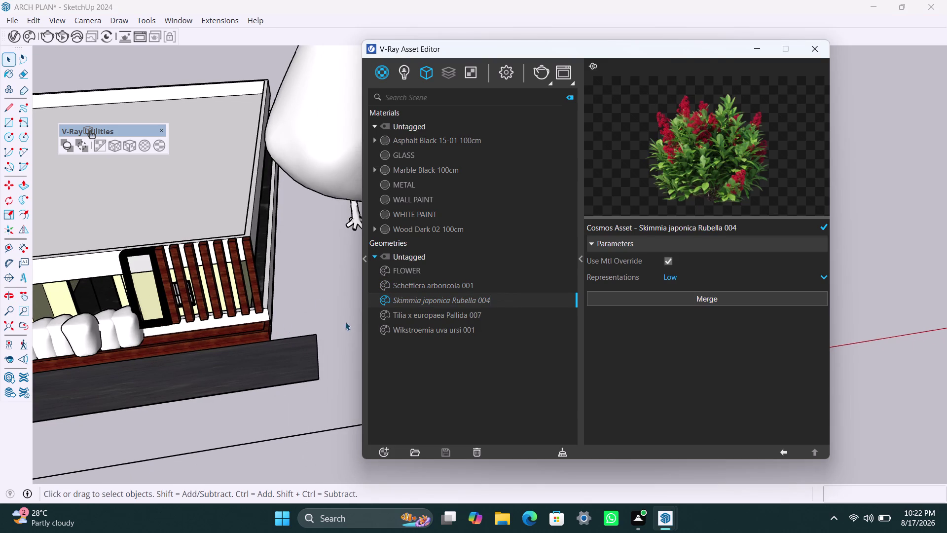
click(505, 342)
click(494, 297)
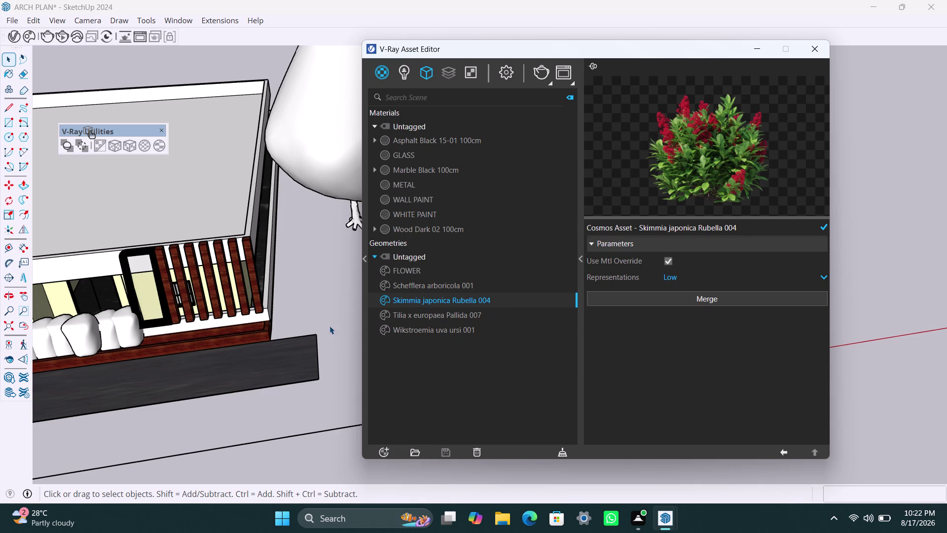
Look along the planter row and select one placed Schefflera shrub.
scroll(down, 3)
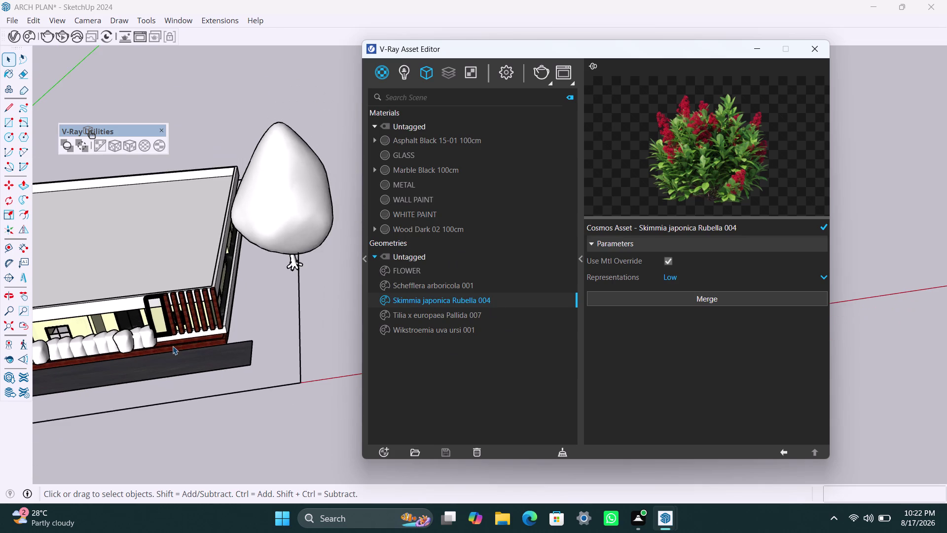
middle_drag(173, 345, 309, 337)
scroll(up, 3)
click(195, 349)
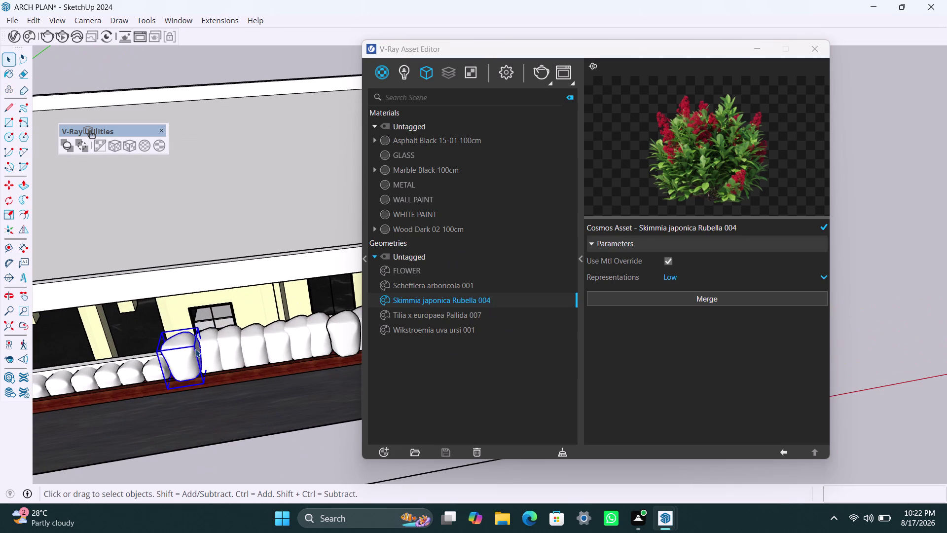
Move the selected Schefflera shrub about 3 feet to a new spot on the planter bed.
key(m)
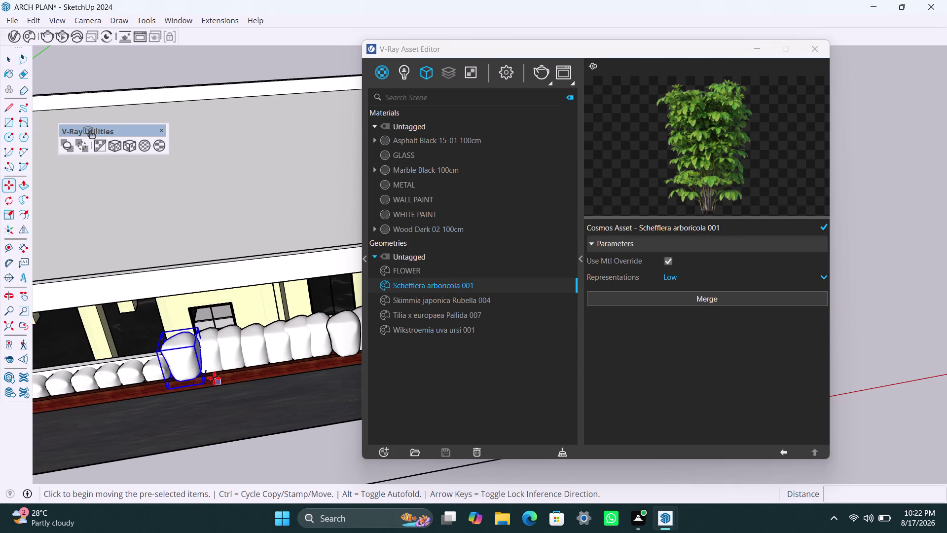
click(191, 376)
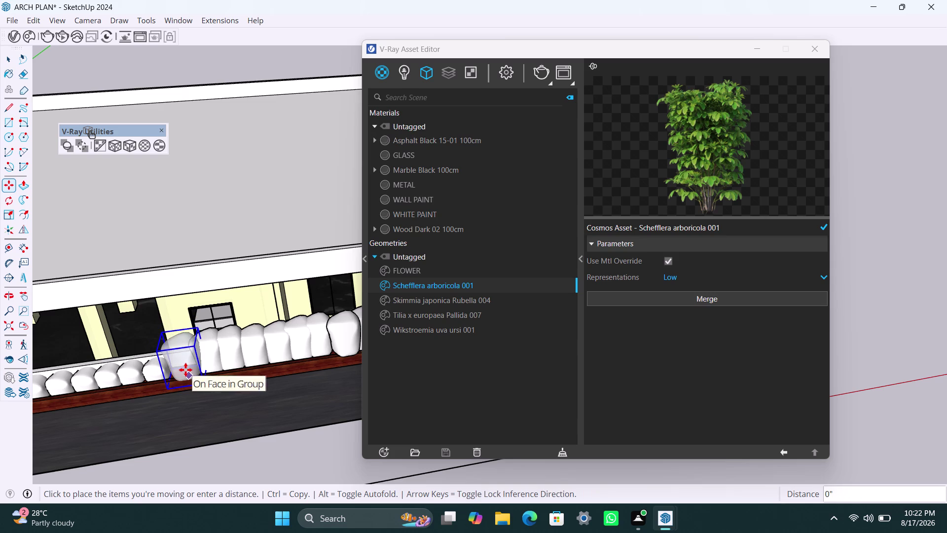
scroll(up, 3)
scroll(up, 3)
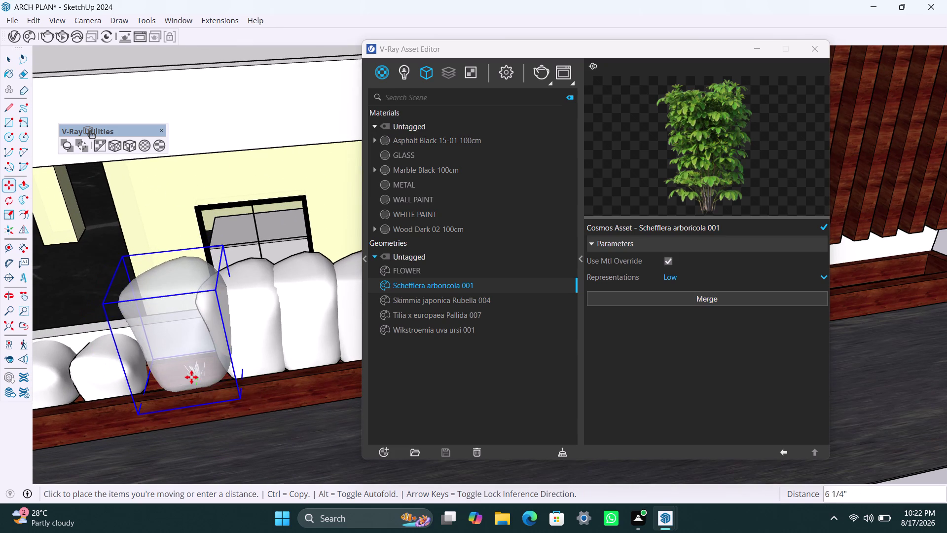
scroll(up, 3)
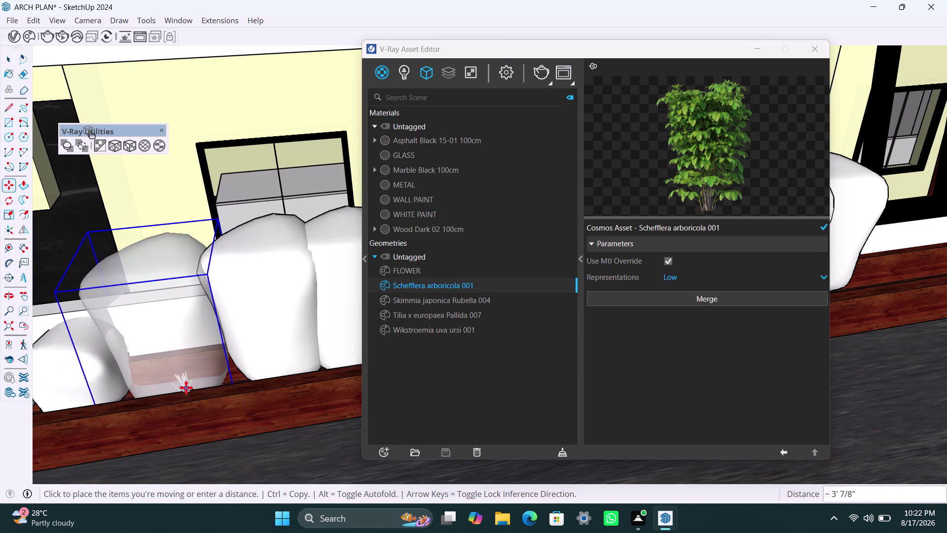
click(188, 385)
key(space)
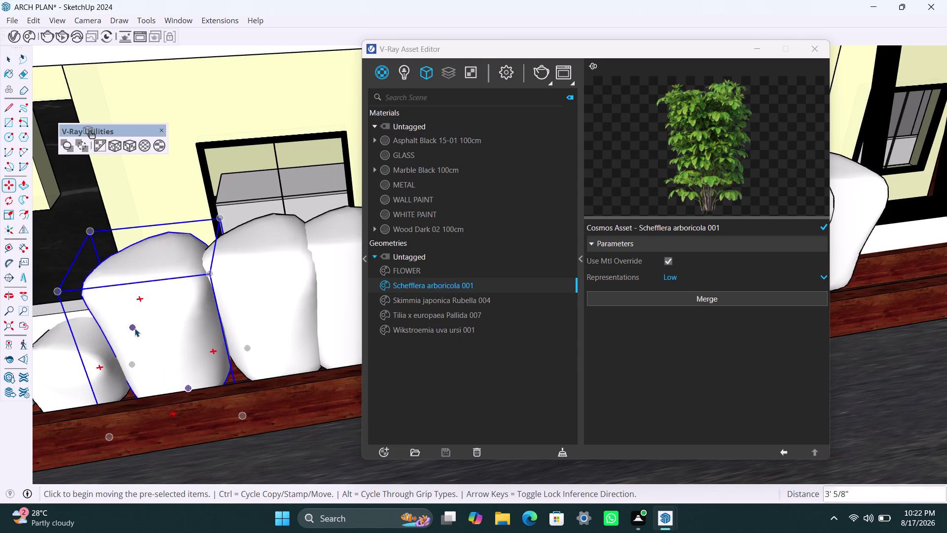
Scale the first plant proxy down to about 0.90 height, then shorten the next proxy.
text(S)
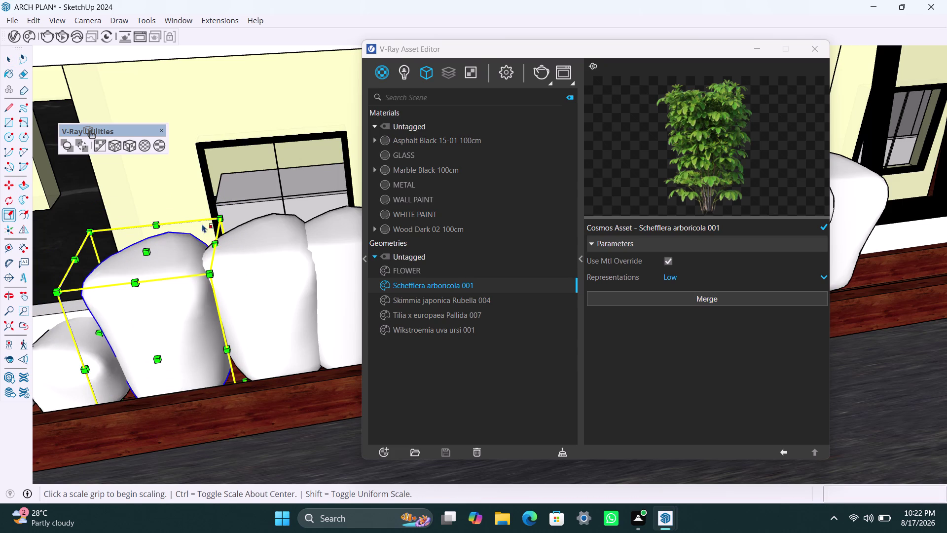
drag(146, 251, 147, 271)
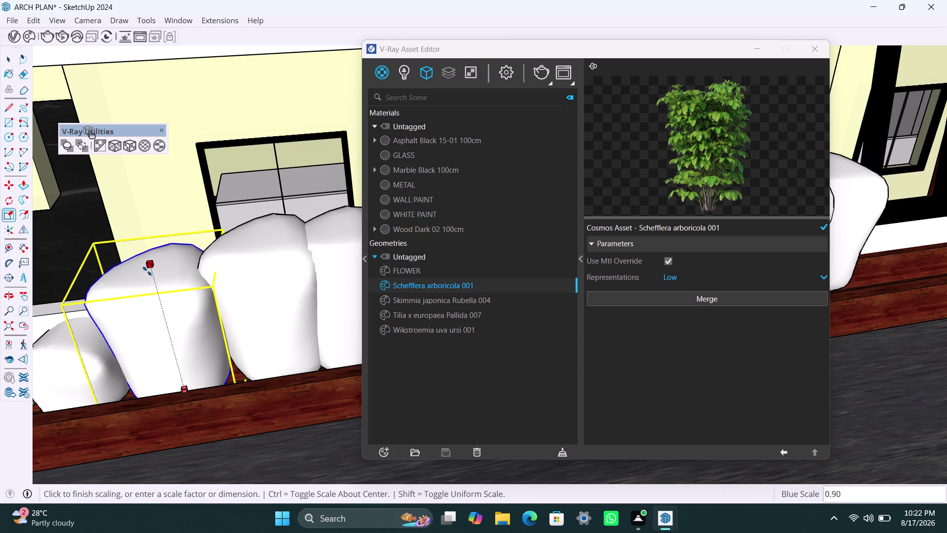
drag(147, 270, 148, 279)
key(space)
click(259, 270)
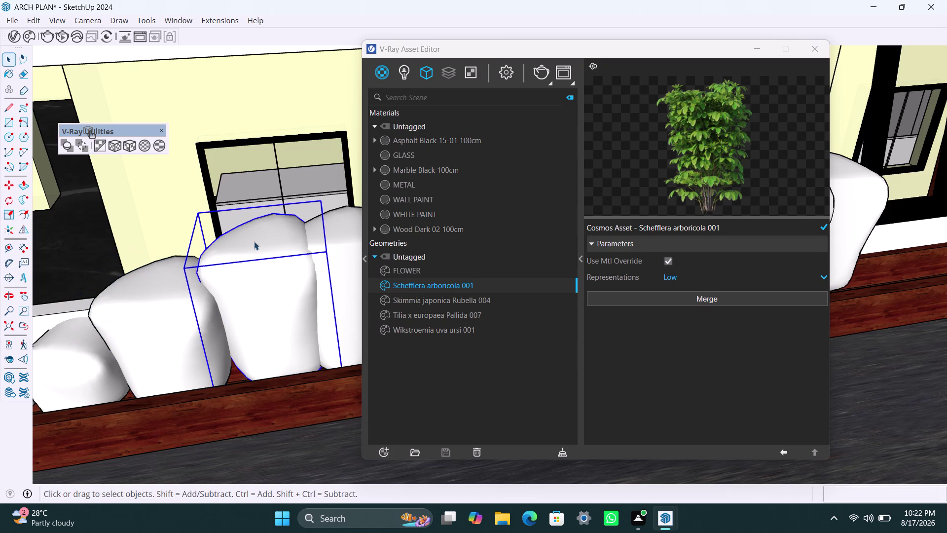
click(254, 241)
key(s)
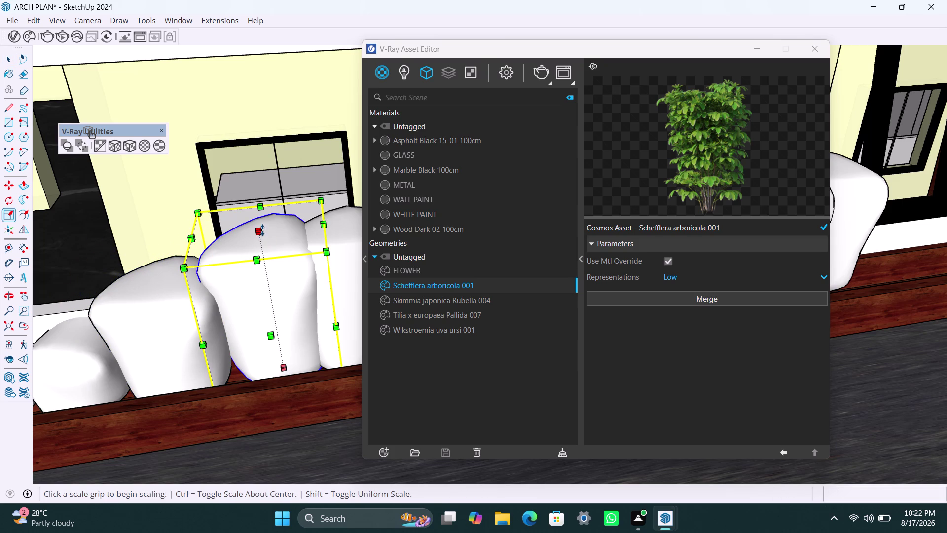
drag(262, 230, 256, 263)
key(space)
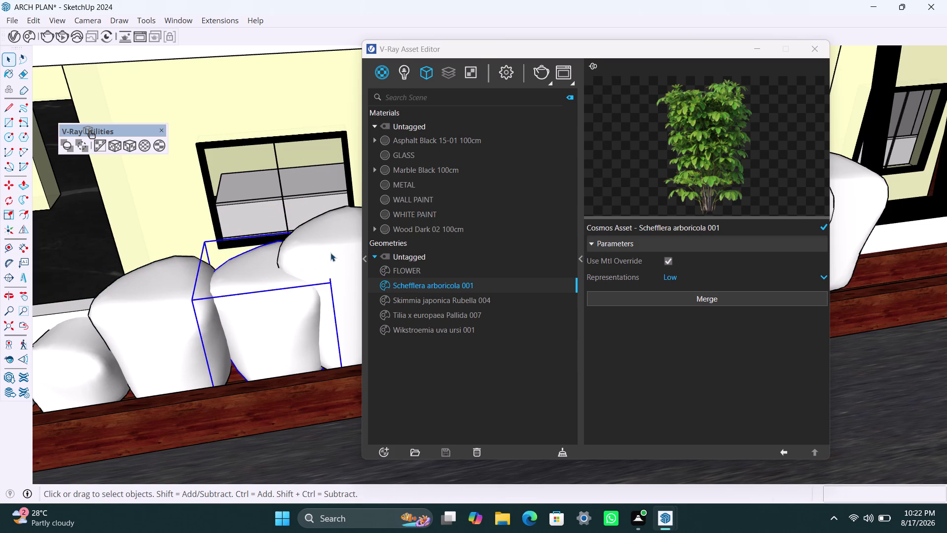
Shorten another plant proxy along the planter to about 0.91 height.
scroll(down, 3)
middle_drag(330, 260, 187, 264)
click(224, 261)
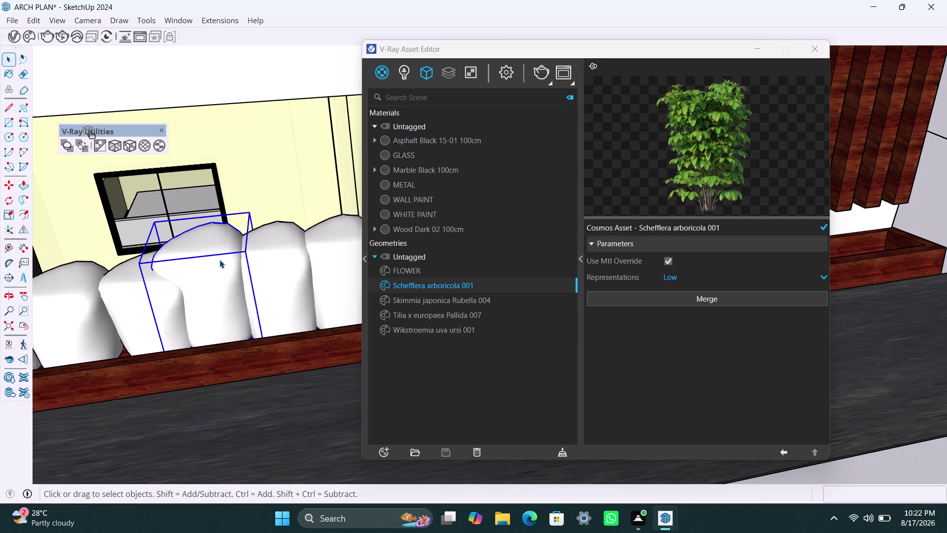
key(s)
drag(199, 233, 202, 253)
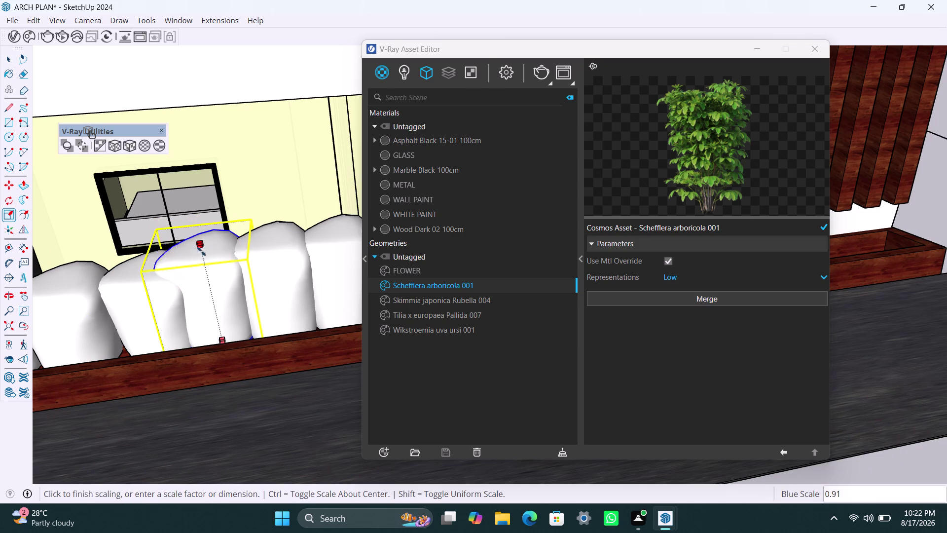
drag(201, 253, 203, 264)
key(space)
click(268, 256)
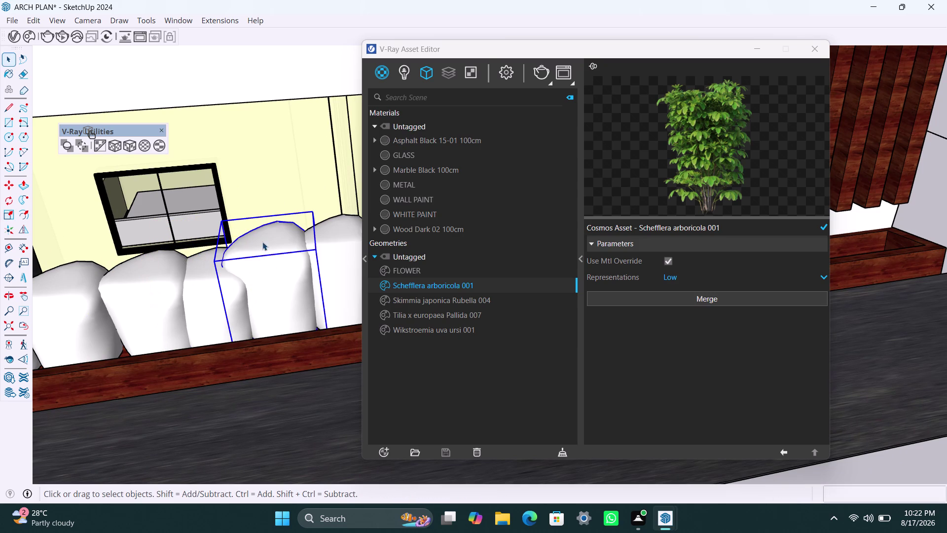
click(262, 242)
Widen the plant proxy further left to about 1.18.
scroll(down, 3)
middle_click(134, 304)
click(138, 304)
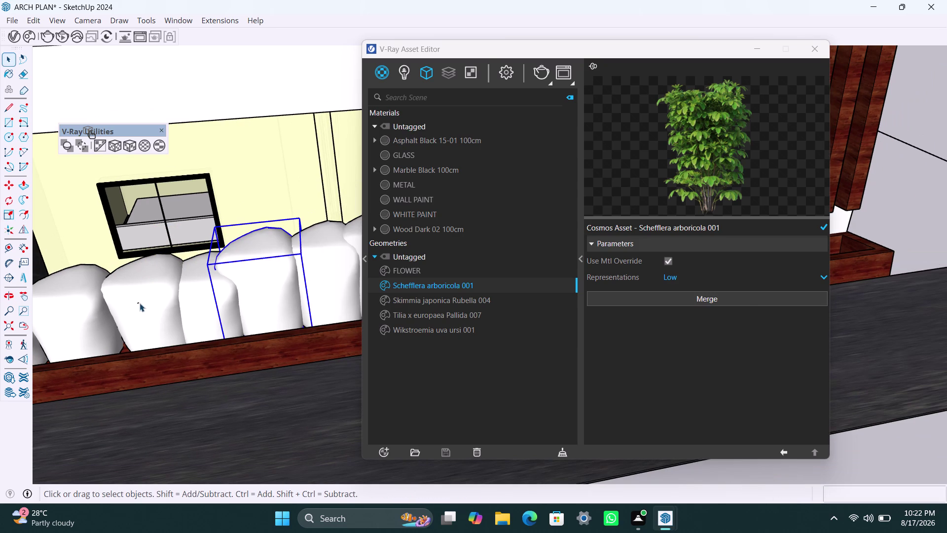
key(s)
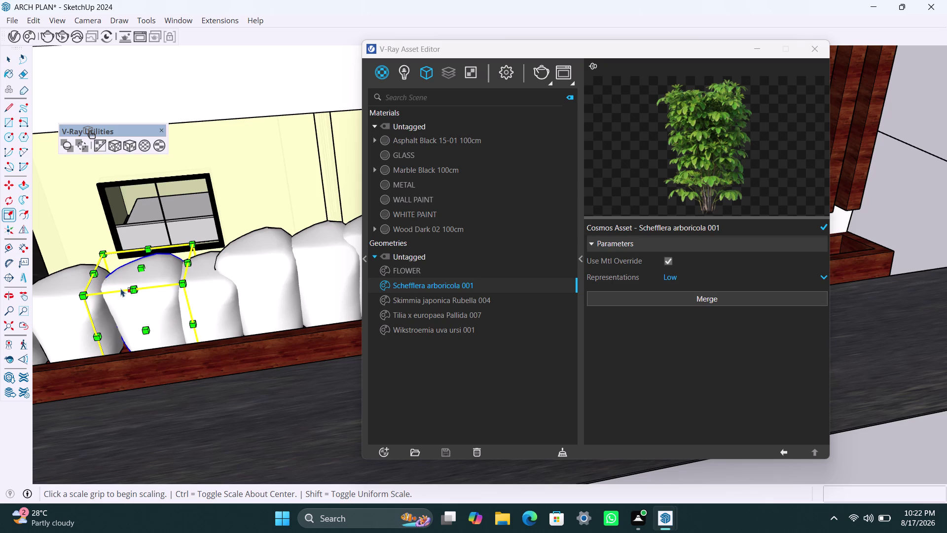
drag(93, 272, 85, 272)
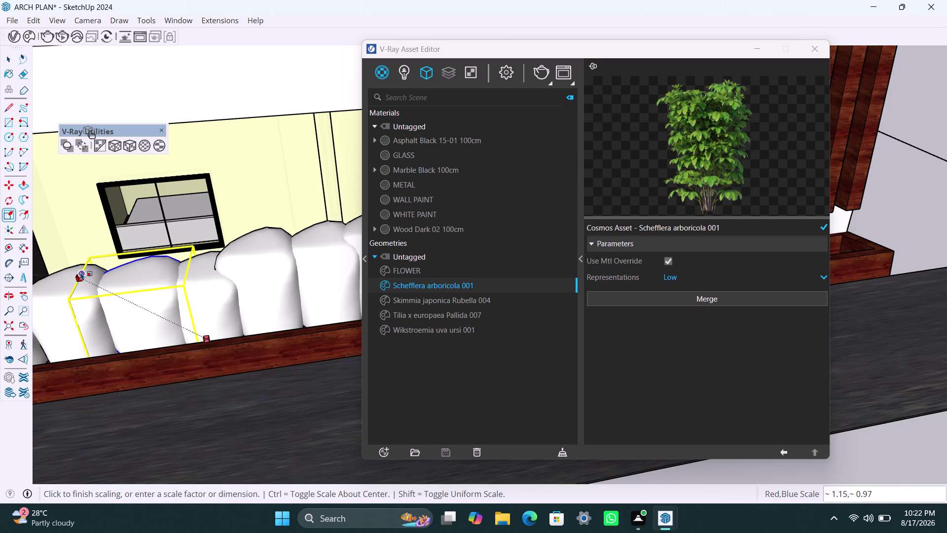
drag(85, 272, 75, 273)
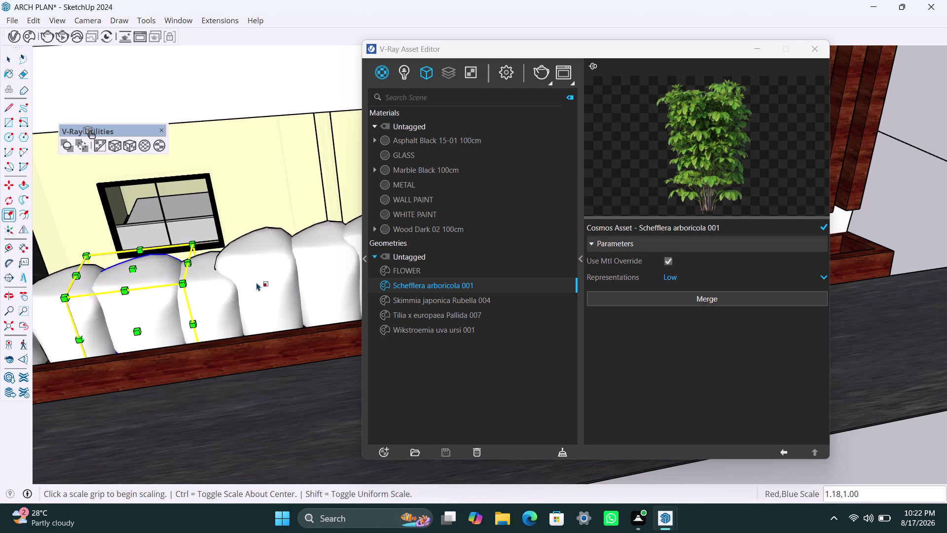
scroll(down, 3)
middle_drag(238, 295, 145, 294)
key(space)
Shorten two more plant proxies in the planter.
click(177, 276)
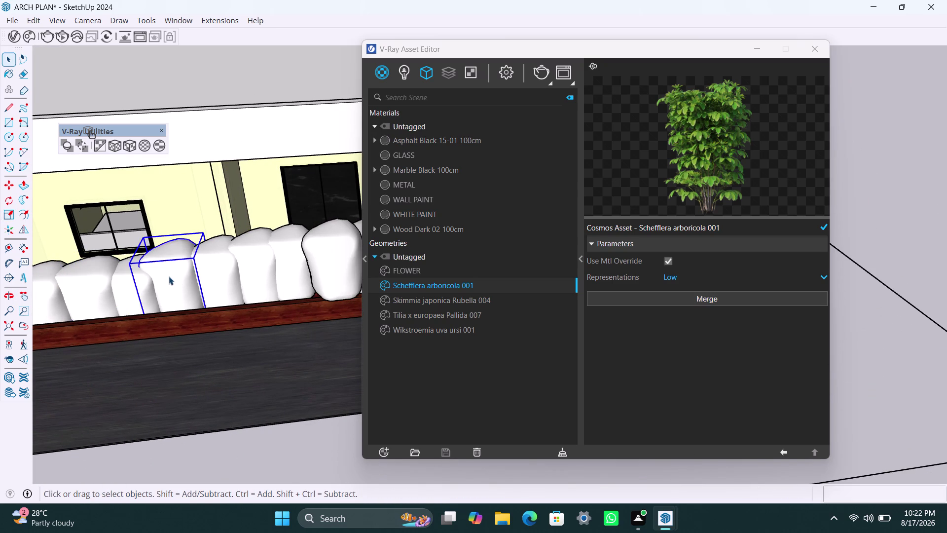
key(s)
drag(167, 247, 168, 256)
key(space)
click(212, 260)
key(s)
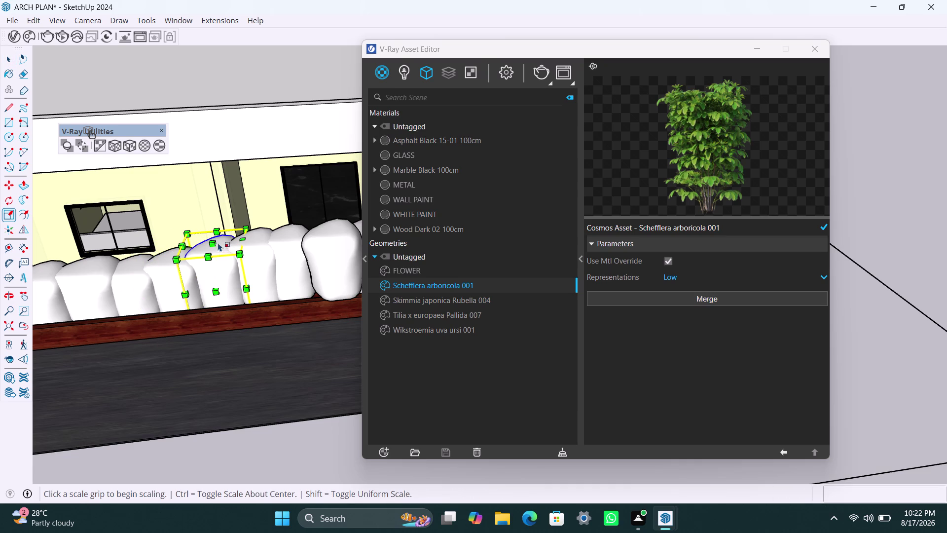
drag(209, 242, 207, 253)
click(206, 253)
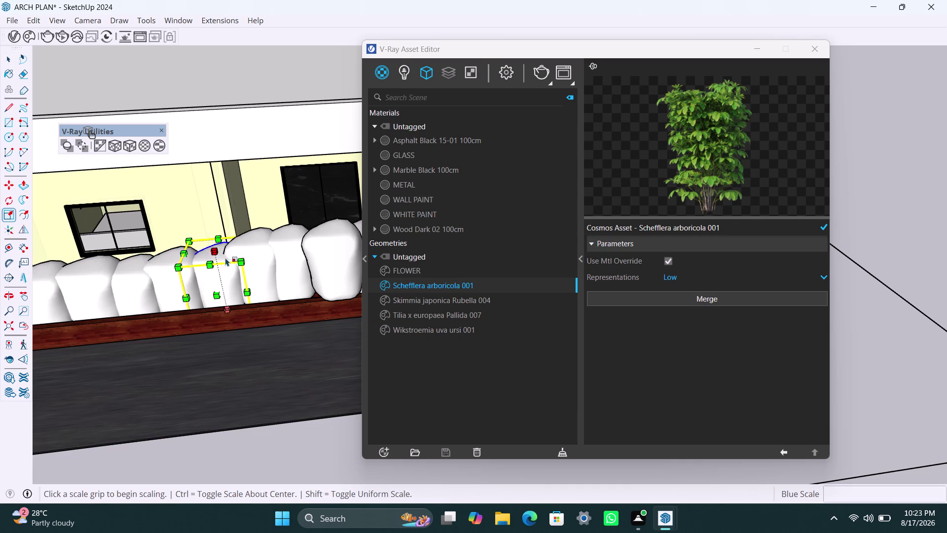
key(space)
Shrink the next two plant proxies in depth and height.
click(253, 256)
scroll(down, 3)
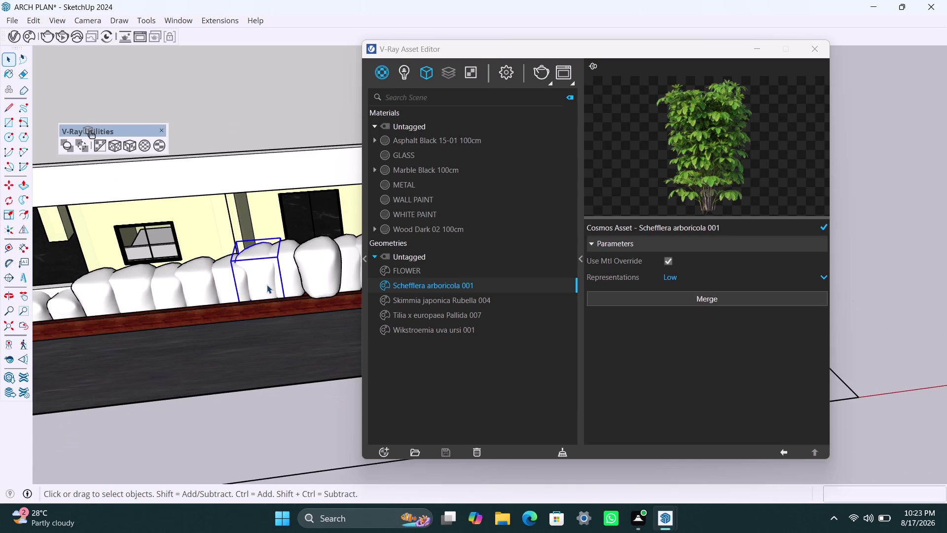
key(s)
drag(259, 243, 259, 264)
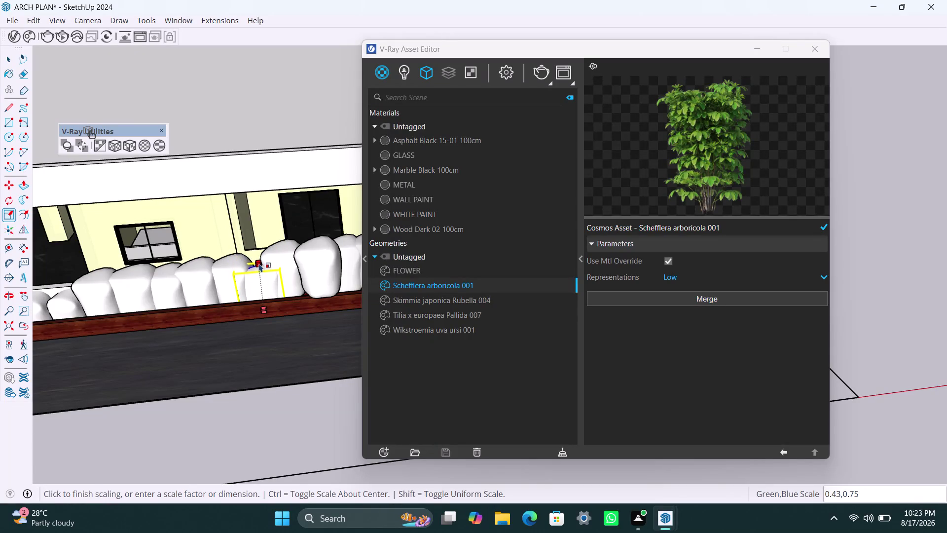
drag(259, 264, 256, 260)
key(space)
click(285, 260)
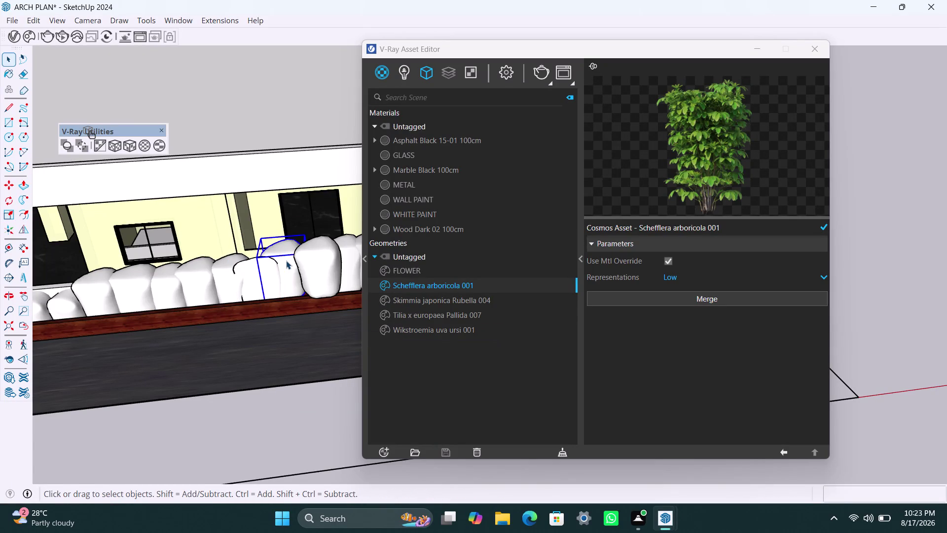
key(s)
drag(283, 247, 284, 264)
key(space)
Narrow the plant proxies near the planter end to about 0.56.
click(310, 264)
scroll(down, 3)
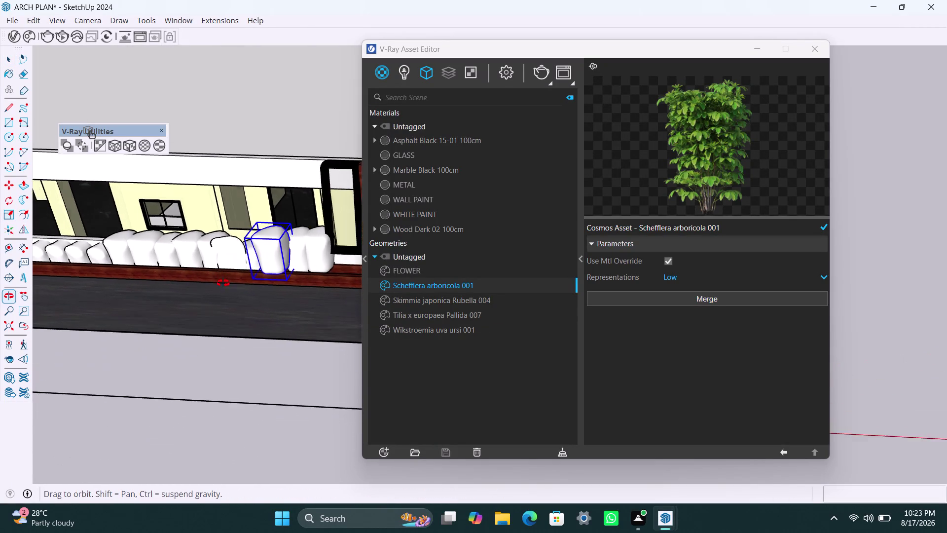
key(s)
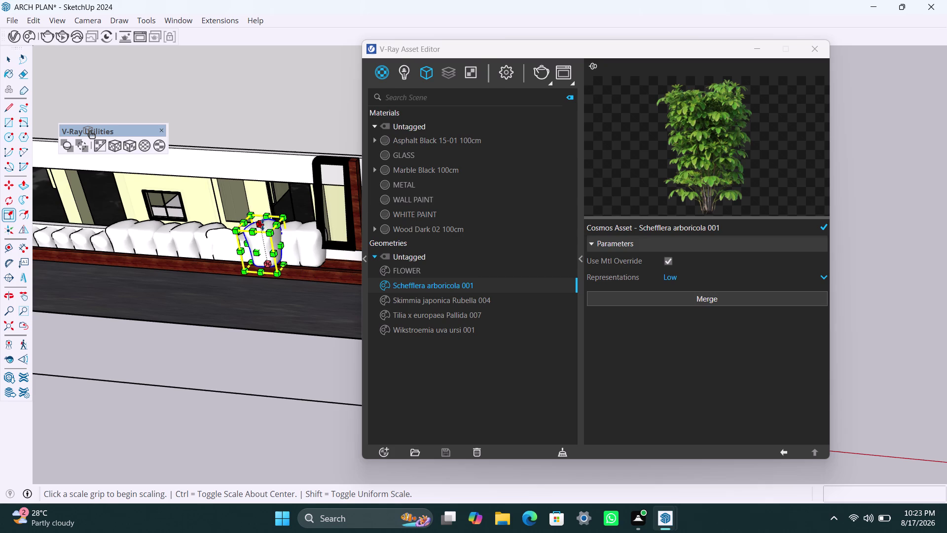
drag(262, 223, 255, 238)
key(space)
click(290, 236)
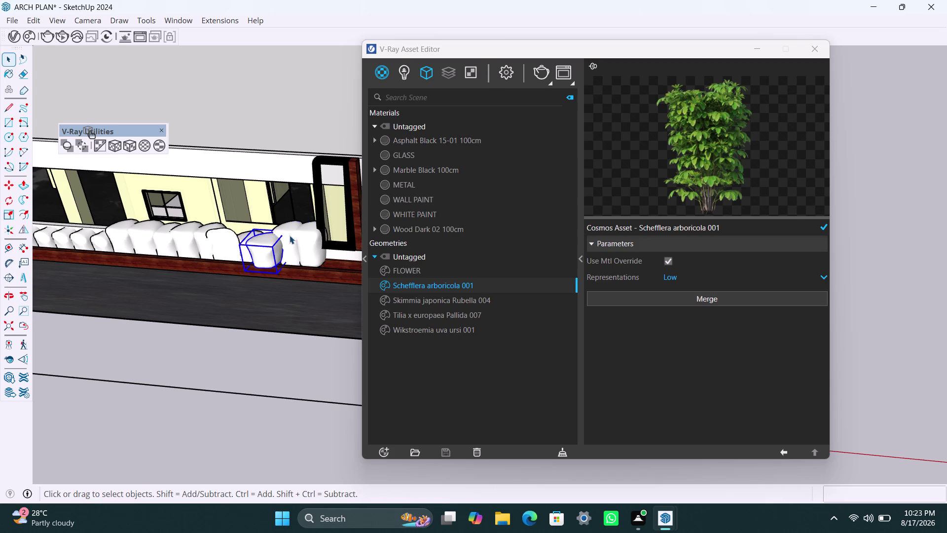
scroll(up, 3)
click(261, 250)
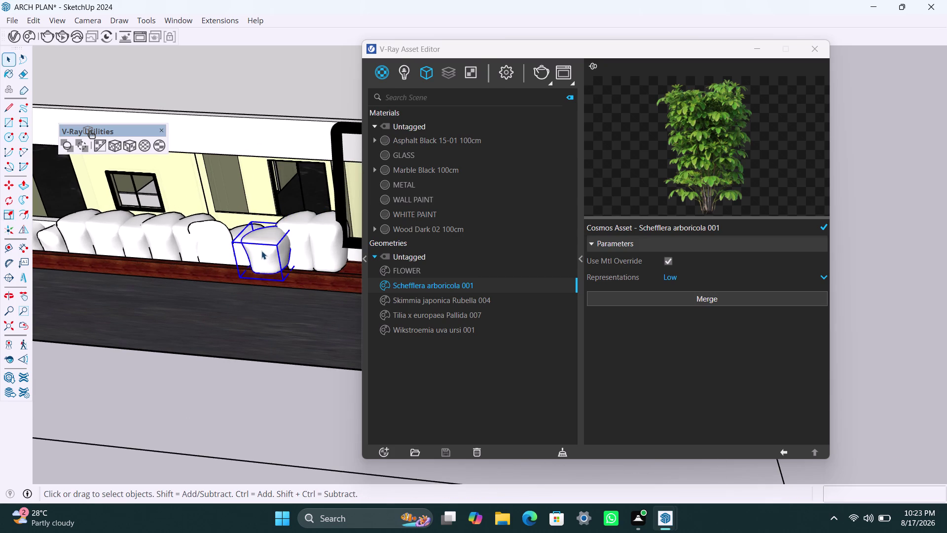
key(s)
click(261, 258)
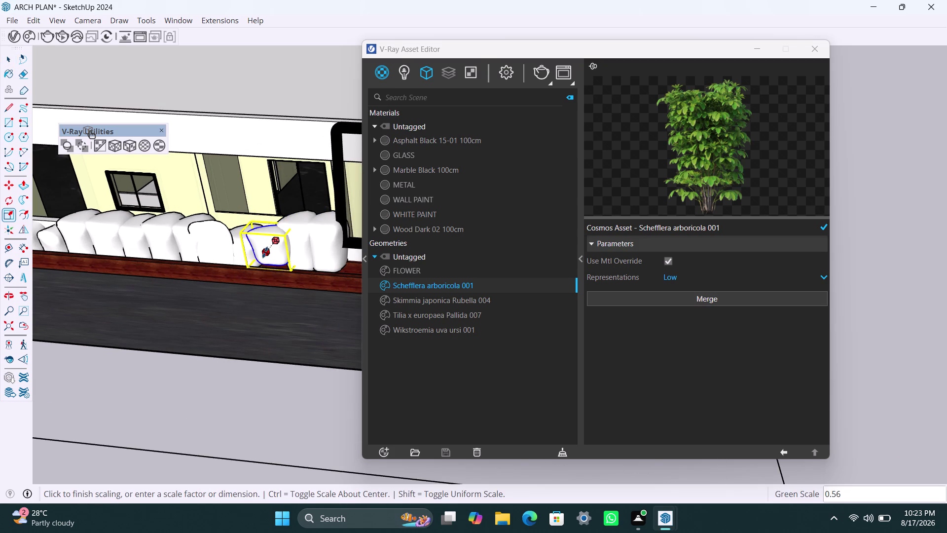
key(space)
Shorten the last plant proxy to about 0.89 height and resize the end proxy.
click(302, 230)
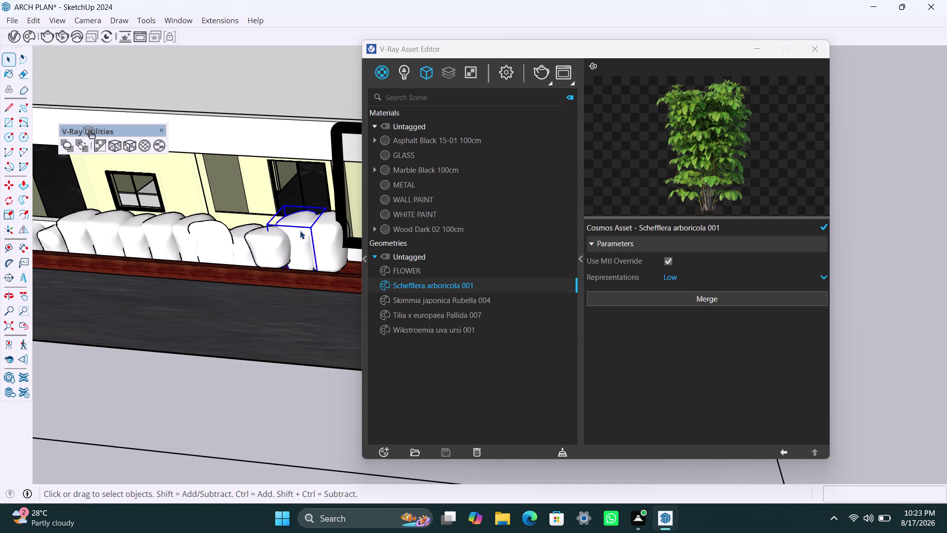
key(s)
drag(297, 215, 301, 223)
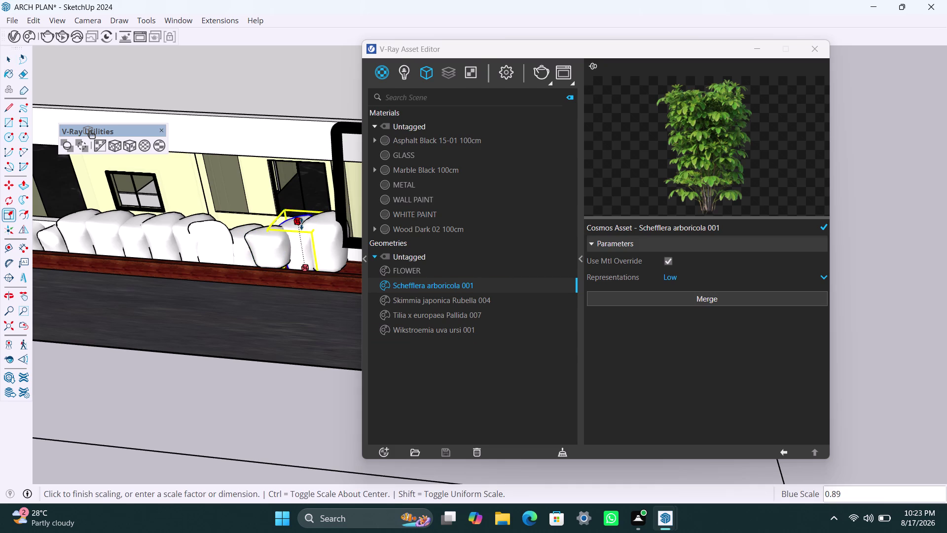
drag(301, 224, 300, 226)
key(space)
click(323, 237)
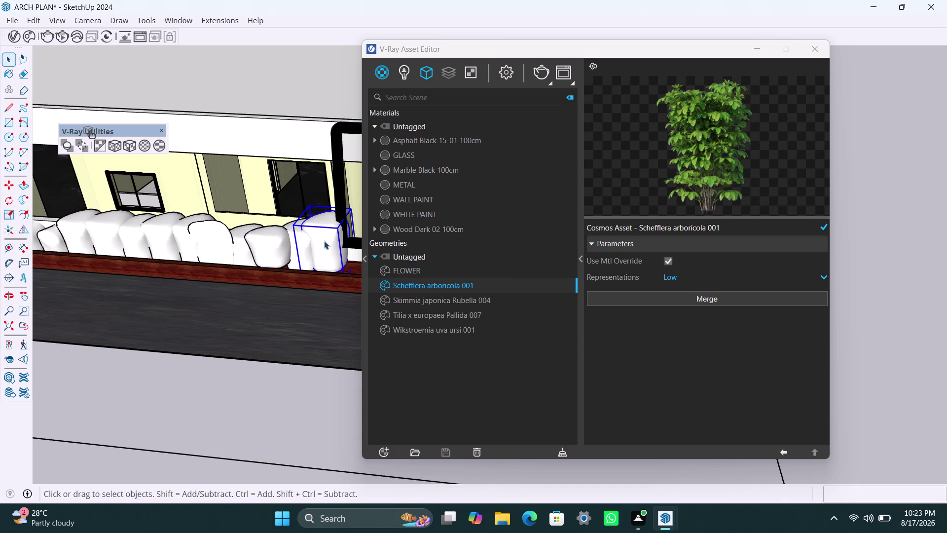
key(s)
drag(322, 220, 324, 236)
scroll(down, 3)
middle_drag(232, 325, 284, 309)
scroll(up, 3)
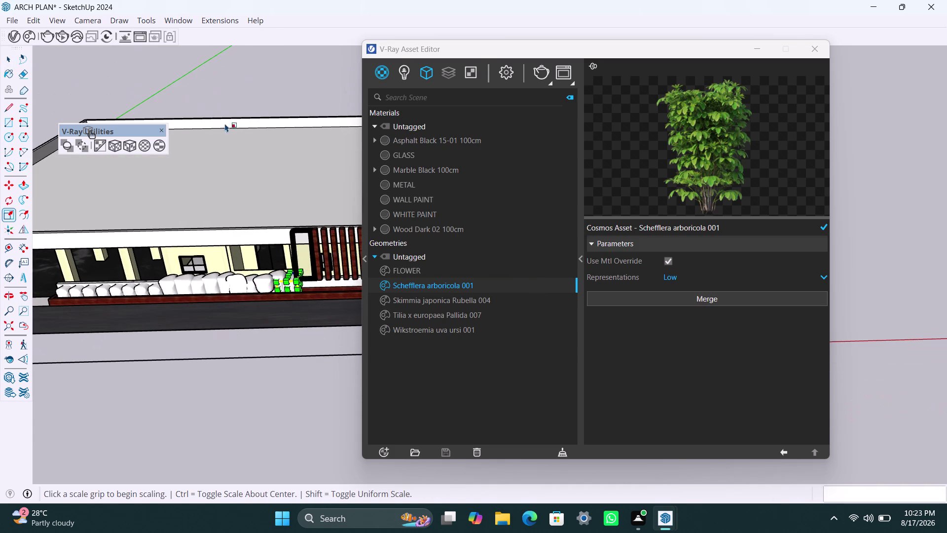
Orbit around the house front planter and preview the FLOWER asset in V-Ray.
click(232, 109)
scroll(down, 3)
middle_drag(262, 319, 235, 325)
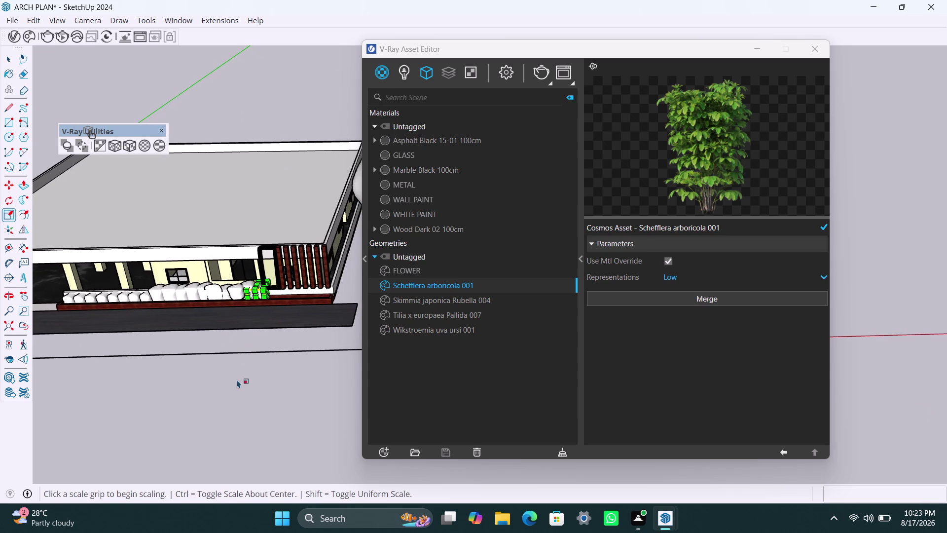
key(space)
click(235, 393)
scroll(down, 3)
middle_drag(264, 375, 271, 368)
scroll(up, 3)
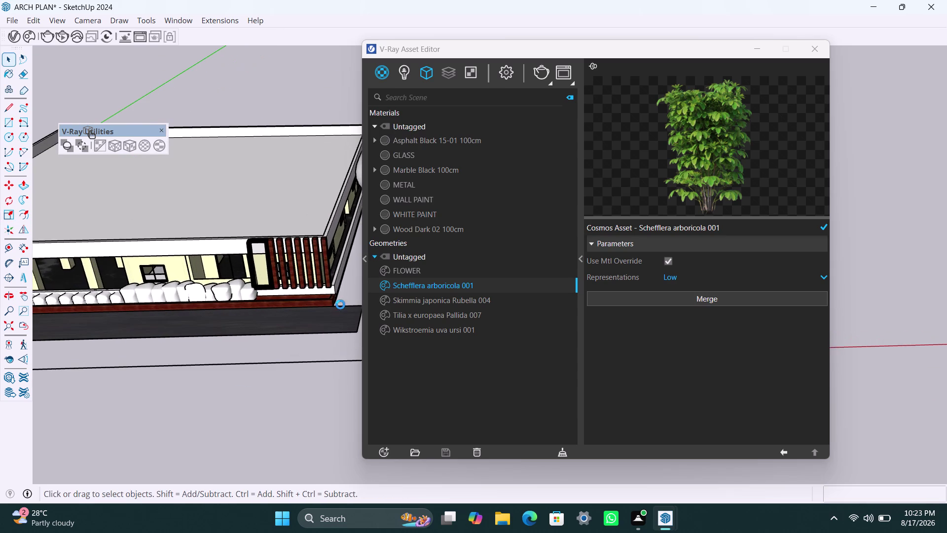
middle_drag(338, 303, 219, 315)
scroll(up, 3)
middle_drag(306, 262, 263, 294)
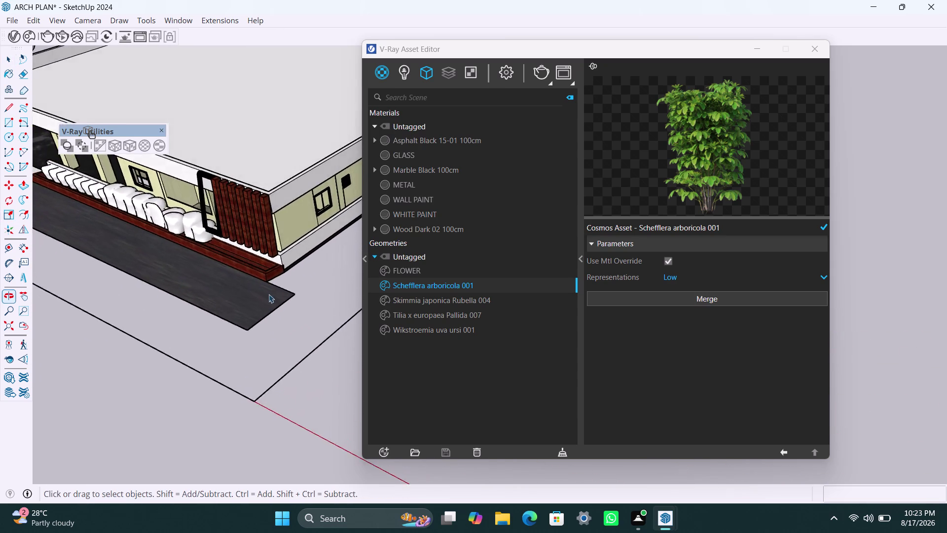
scroll(up, 3)
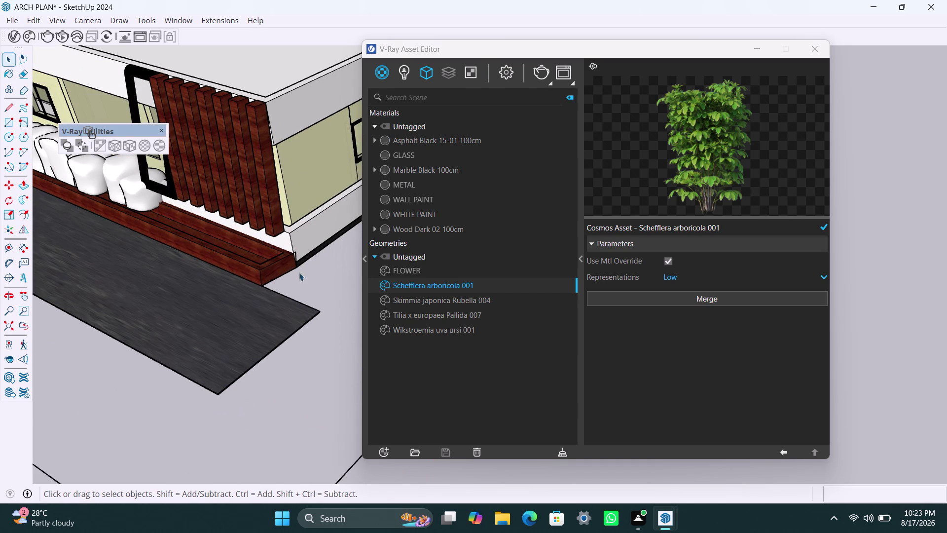
click(407, 273)
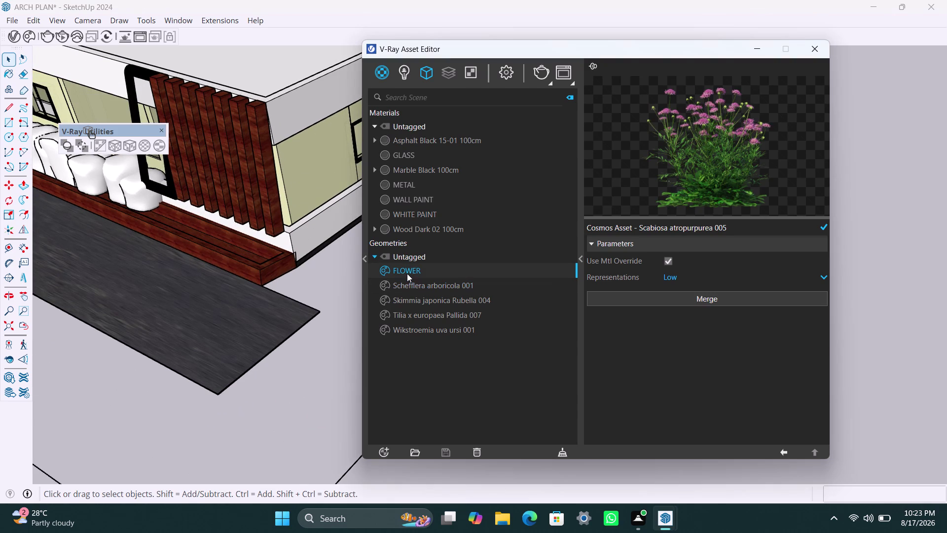
Frame the whole wooden planter box and open its group for editing.
scroll(down, 3)
scroll(up, 3)
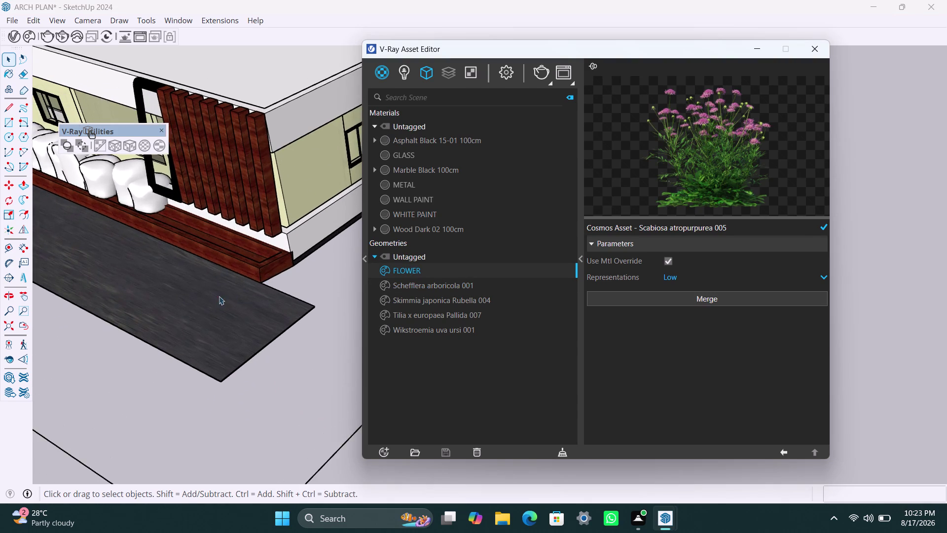
middle_drag(219, 295, 390, 302)
scroll(up, 3)
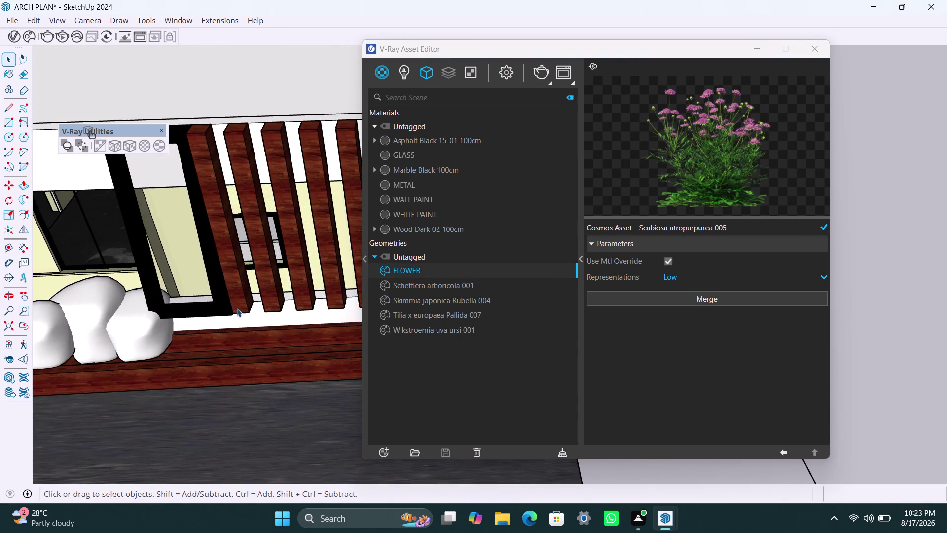
middle_click(235, 316)
scroll(up, 3)
middle_drag(246, 333, 155, 310)
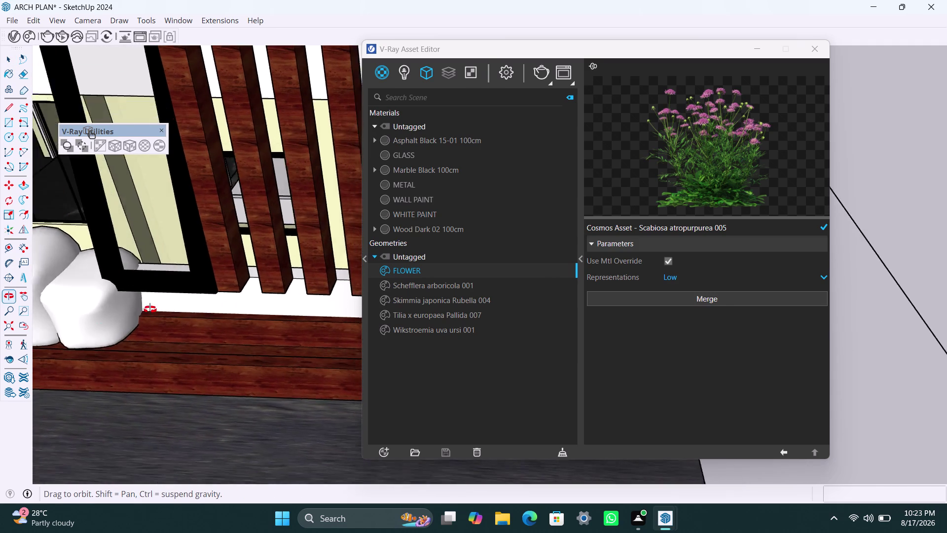
middle_drag(155, 311, 88, 299)
scroll(down, 3)
middle_drag(254, 380, 143, 374)
scroll(up, 3)
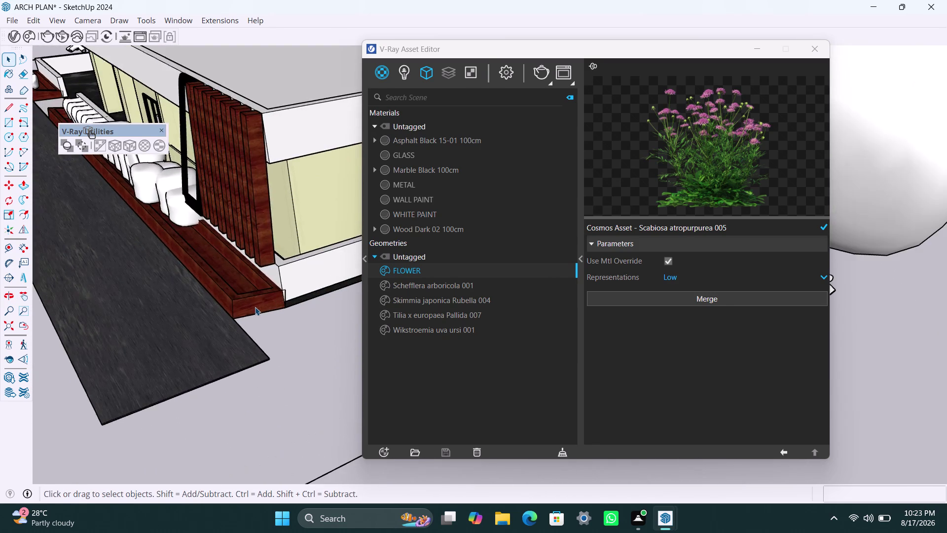
triple_click(255, 307)
click(255, 306)
click(255, 307)
Select the planter's end face, then abandon a Push/Pull attempt.
triple_click(257, 308)
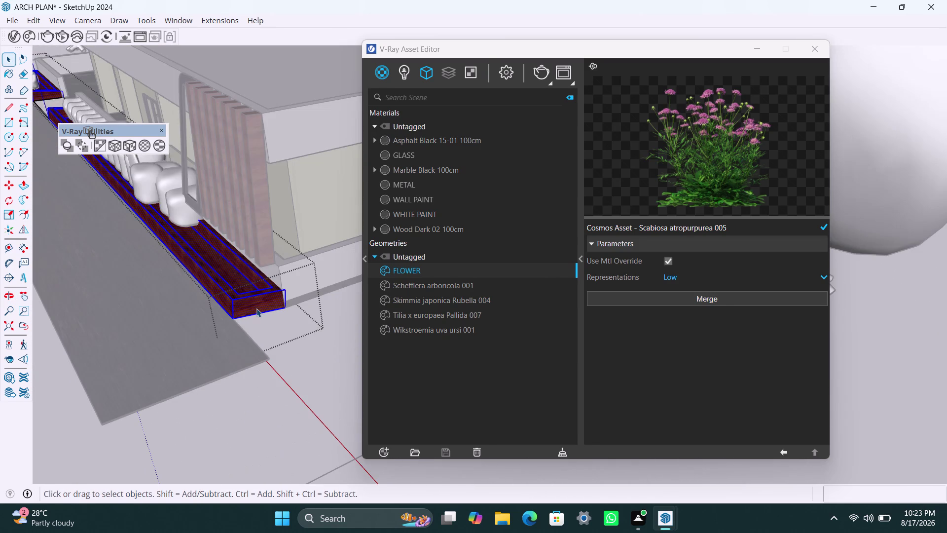
triple_click(256, 308)
double_click(255, 308)
scroll(up, 3)
double_click(251, 307)
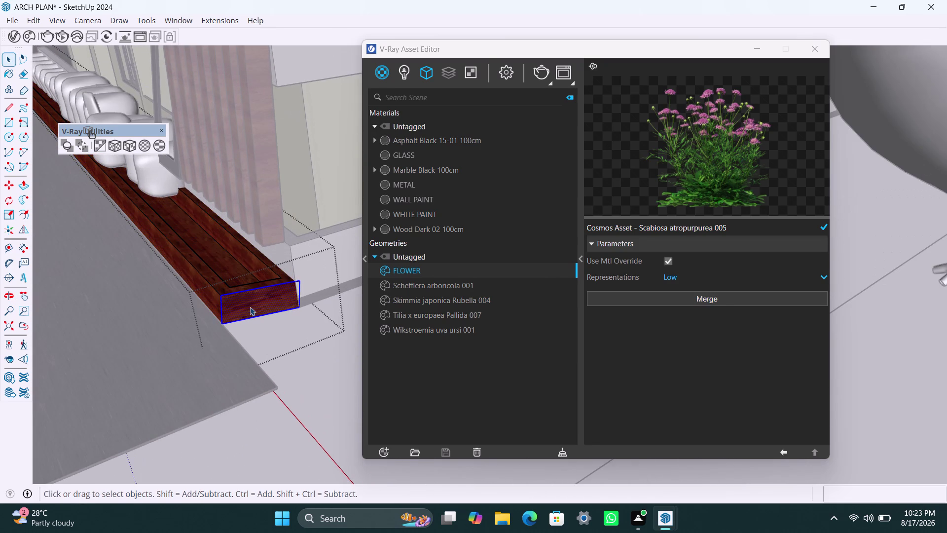
key(p)
click(247, 307)
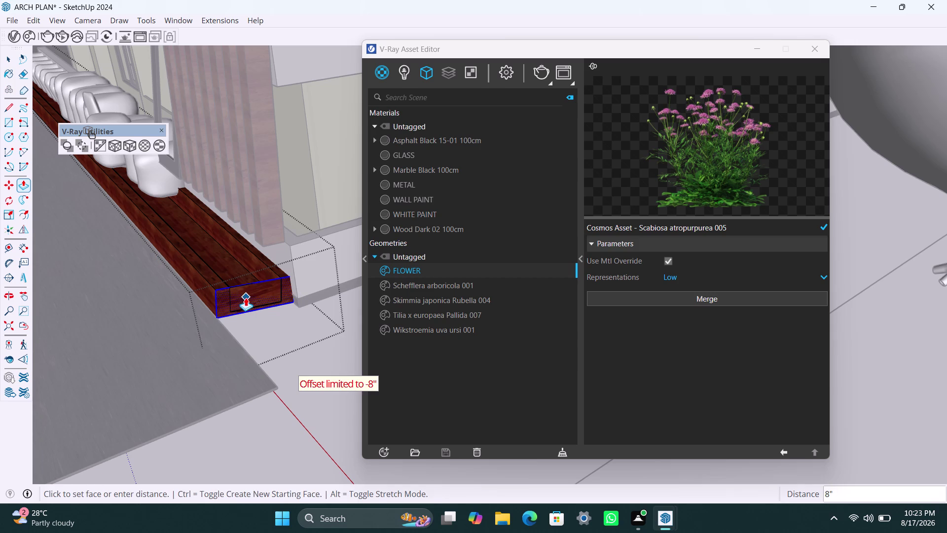
key(Escape)
key(space)
Scale the planter box geometry to about 0.84 of its length and exit the group.
click(218, 297)
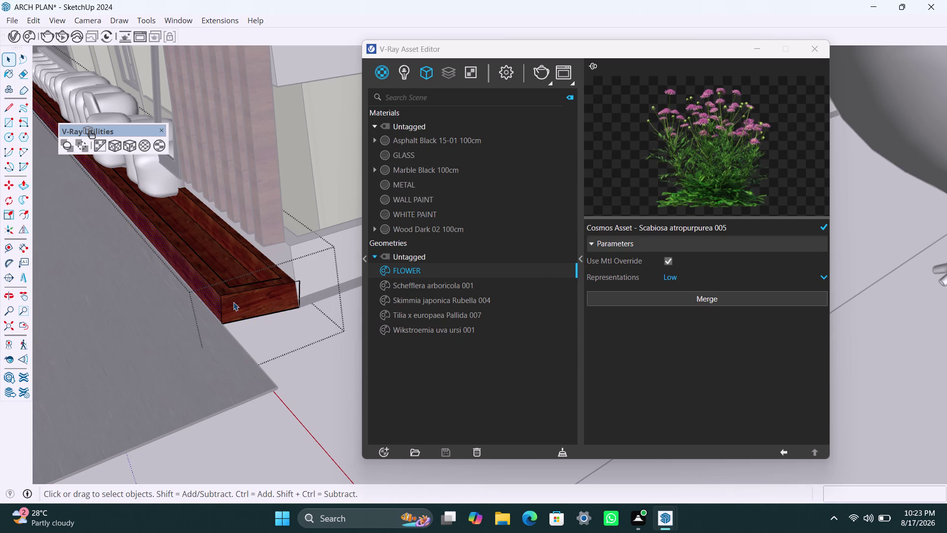
click(290, 395)
click(251, 302)
double_click(250, 302)
click(250, 302)
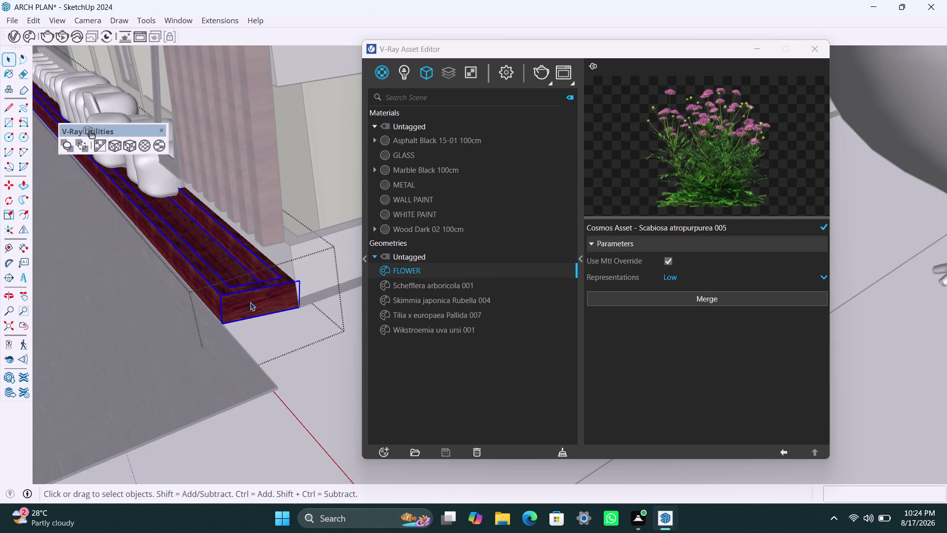
key(s)
drag(263, 305, 217, 254)
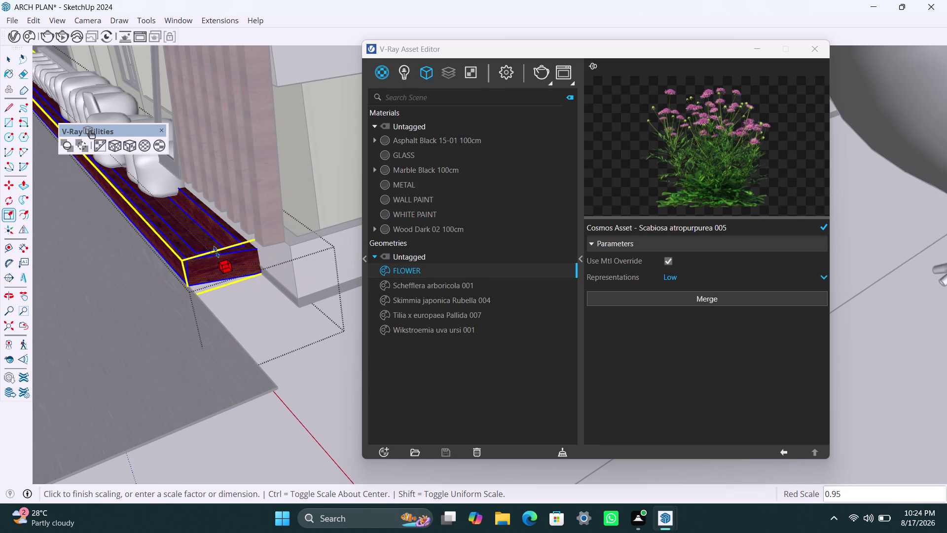
drag(217, 254, 184, 195)
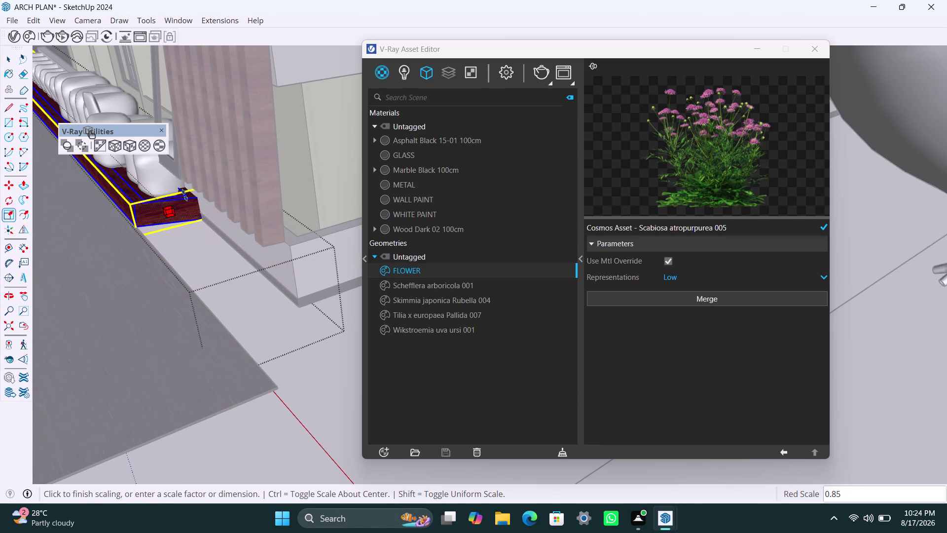
drag(184, 195, 185, 192)
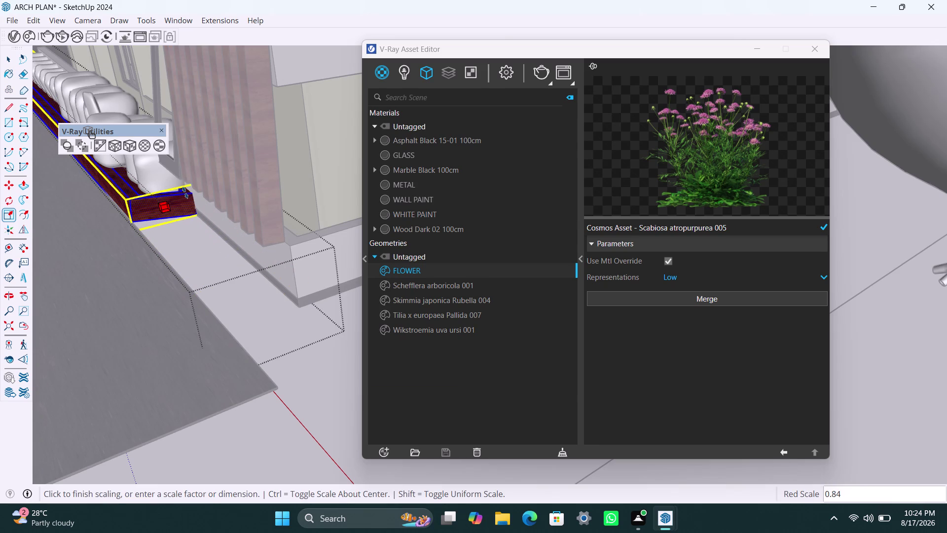
drag(185, 192, 184, 192)
key(space)
click(279, 358)
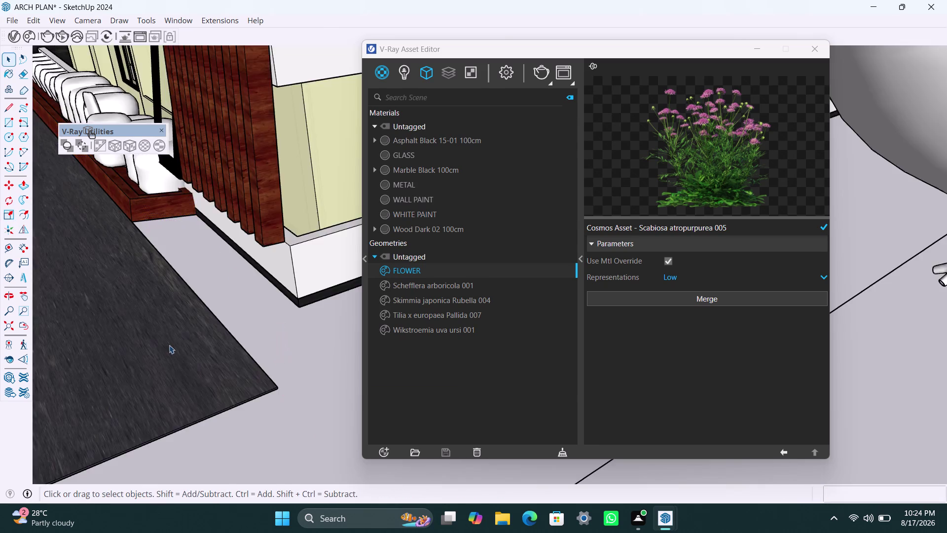
Navigate to the wooden slat screen and select a slat.
scroll(down, 3)
middle_drag(158, 364, 440, 356)
scroll(down, 3)
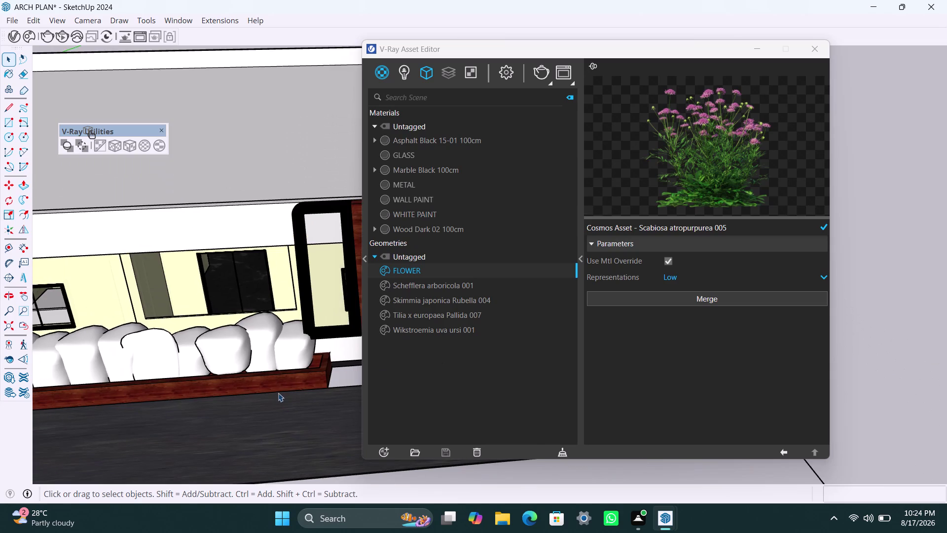
scroll(down, 3)
scroll(down, 3)
scroll(down, 3)
middle_drag(278, 393, 236, 397)
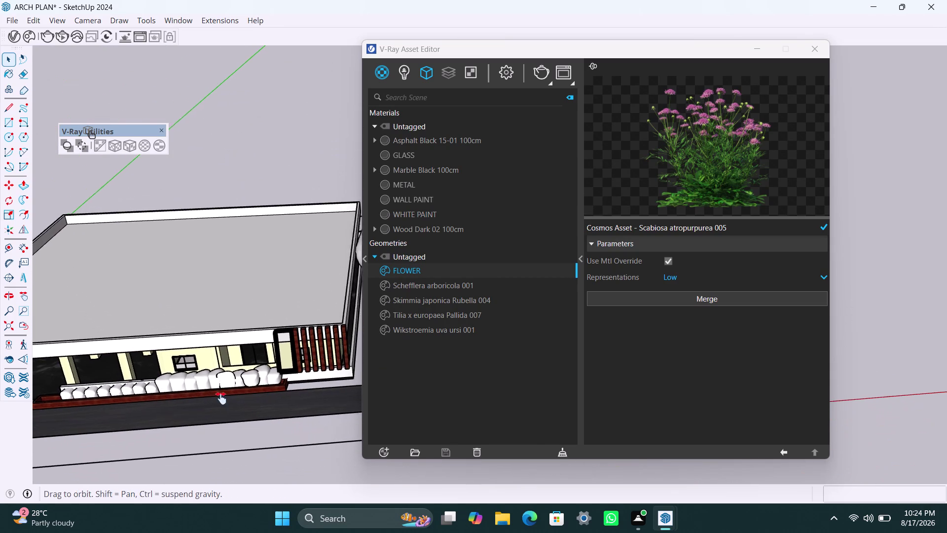
middle_drag(237, 397, 213, 398)
scroll(up, 3)
click(253, 364)
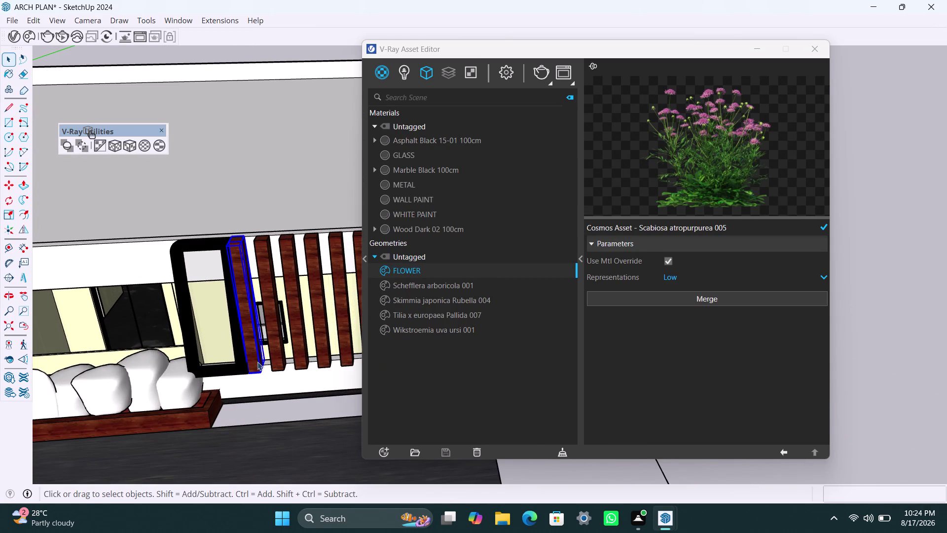
scroll(up, 3)
middle_drag(256, 372, 233, 280)
scroll(up, 3)
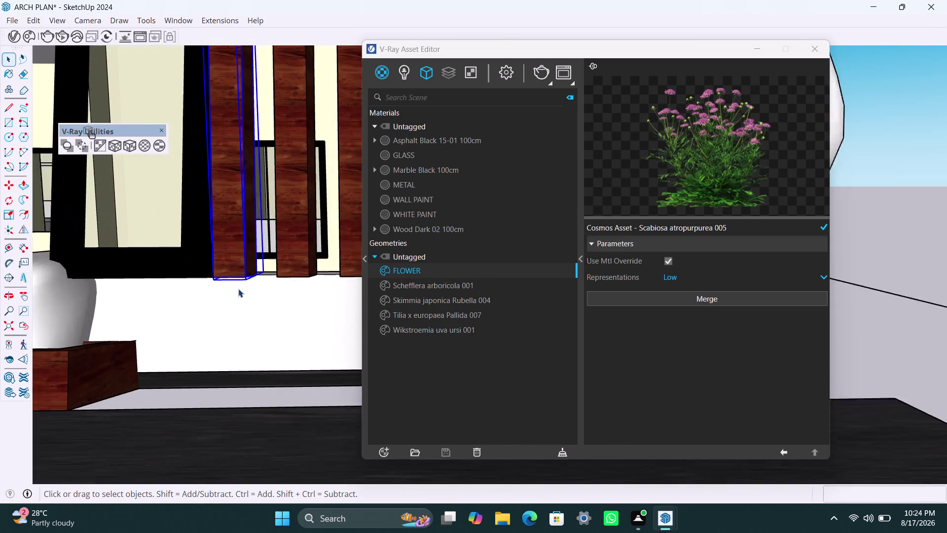
middle_drag(238, 282, 264, 211)
Push/Pull the first slat's bottom face down toward the ground.
triple_click(254, 224)
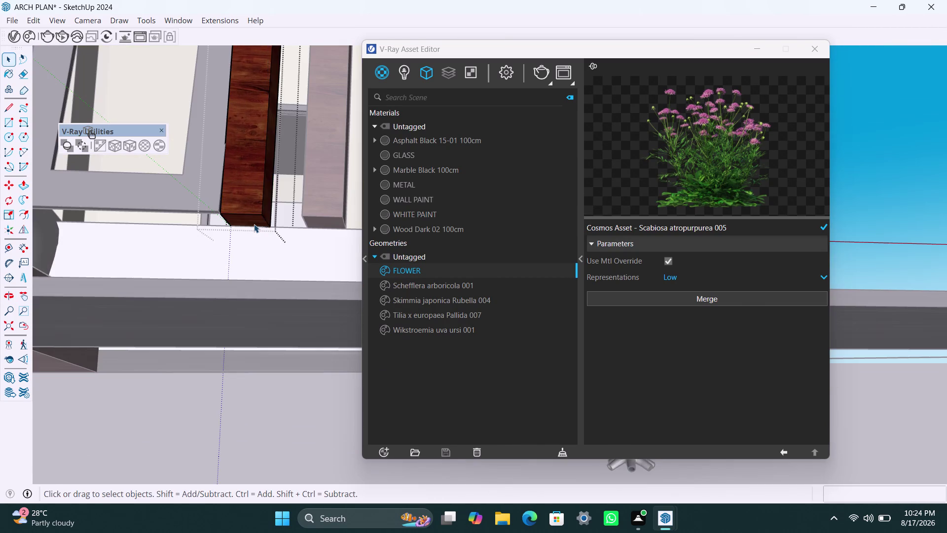
click(254, 224)
key(p)
click(254, 224)
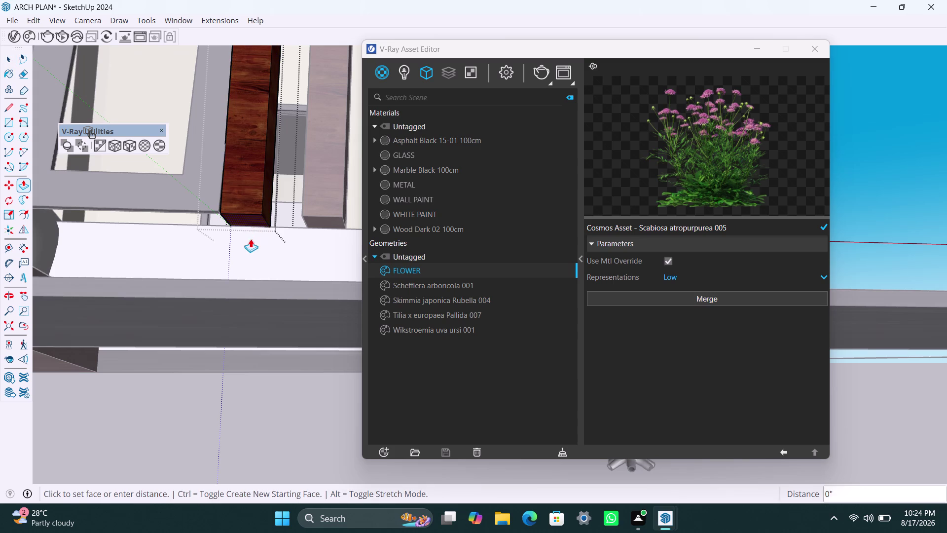
scroll(down, 3)
middle_drag(252, 288, 216, 391)
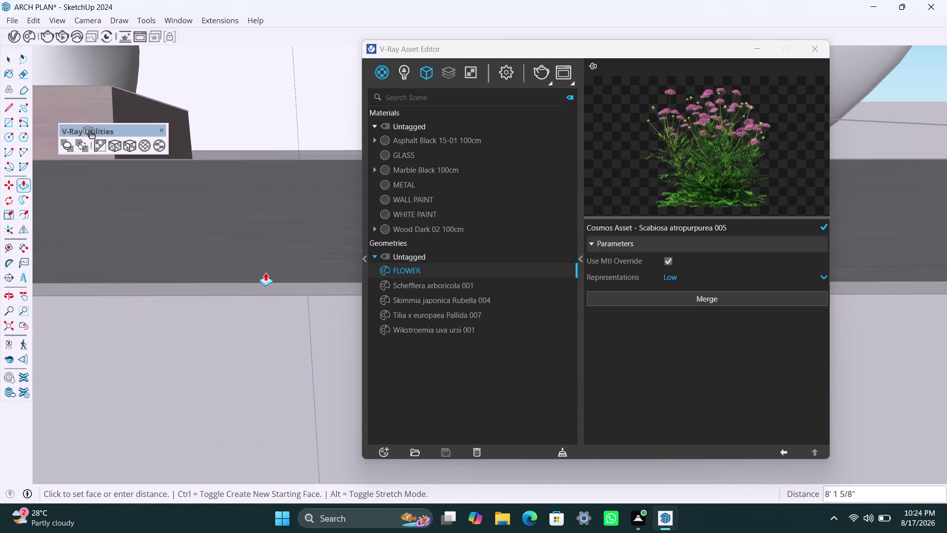
scroll(down, 3)
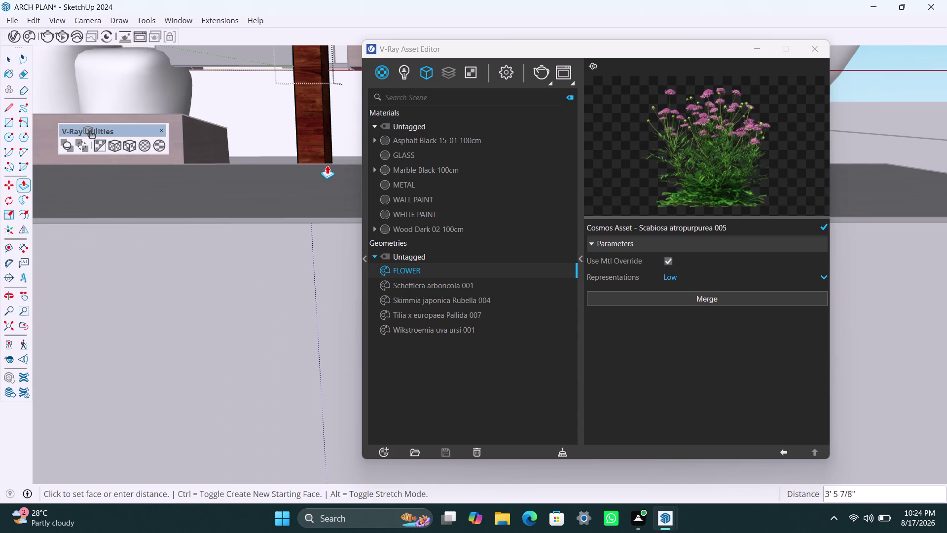
click(323, 166)
scroll(down, 3)
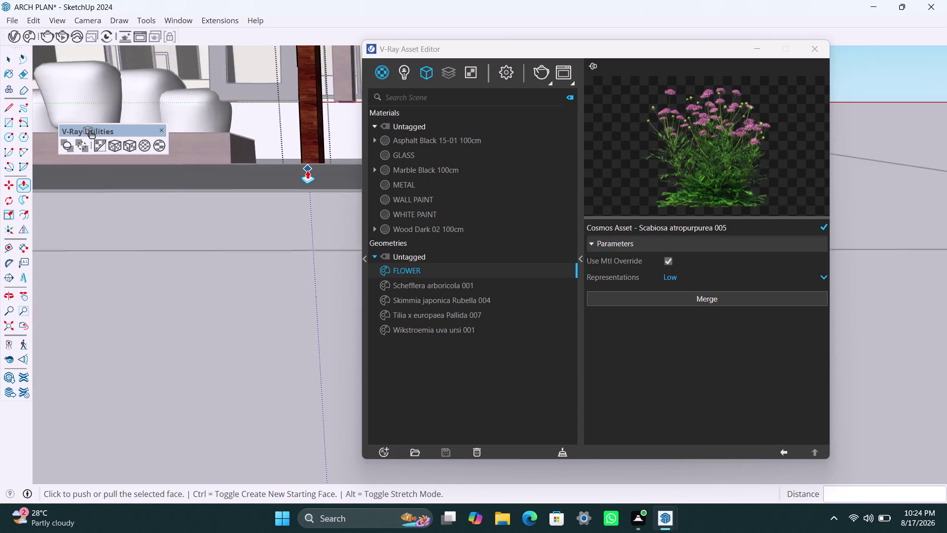
middle_drag(307, 170, 165, 217)
scroll(up, 3)
scroll(up, 3)
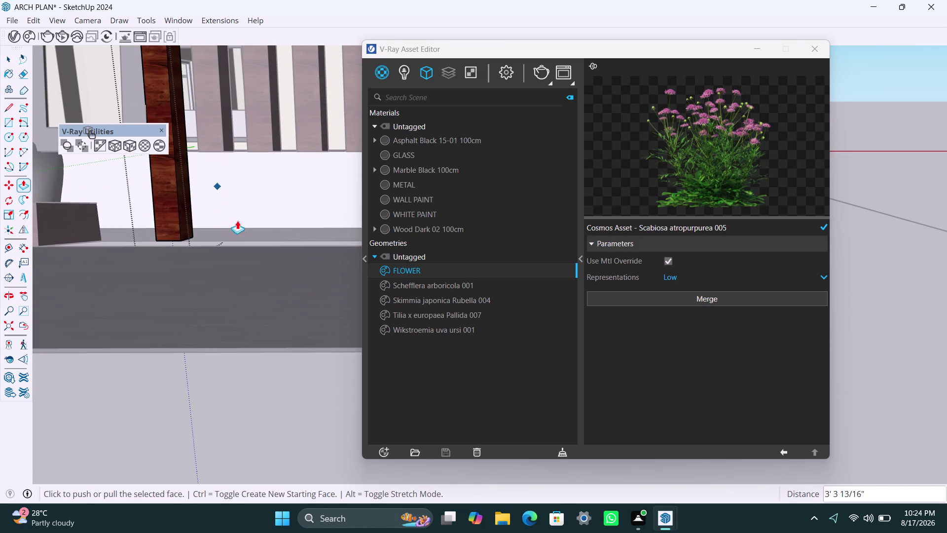
key(space)
click(250, 359)
scroll(down, 3)
scroll(down, 3)
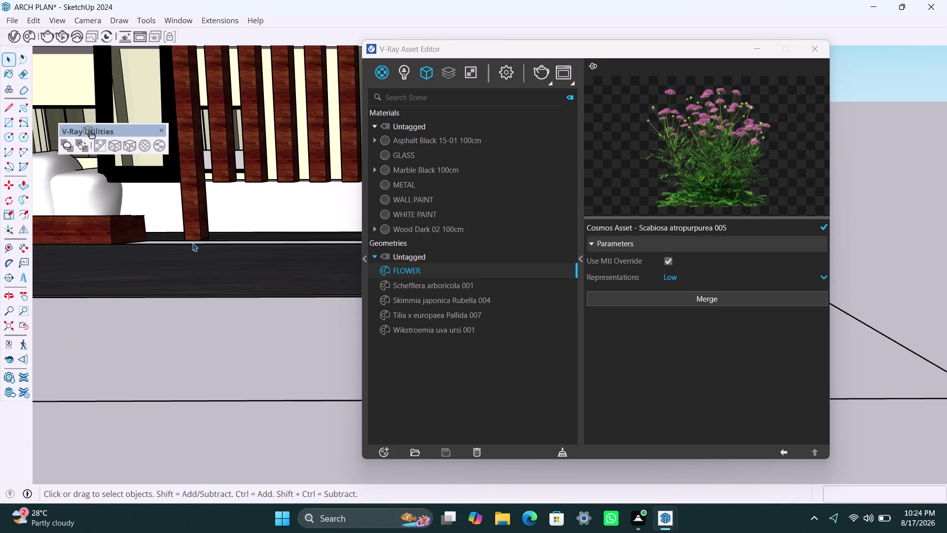
scroll(down, 3)
Orbit to the next slat and start pushing its bottom face down.
middle_drag(227, 227, 179, 290)
scroll(up, 3)
middle_drag(209, 290, 138, 261)
scroll(up, 3)
middle_drag(134, 232, 147, 209)
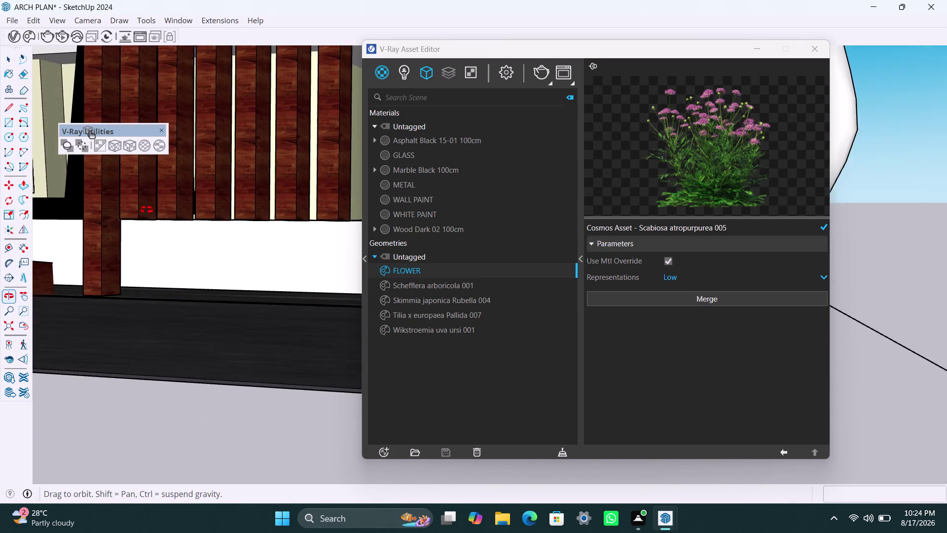
middle_drag(147, 209, 120, 208)
scroll(up, 3)
middle_drag(136, 214, 144, 203)
triple_click(146, 201)
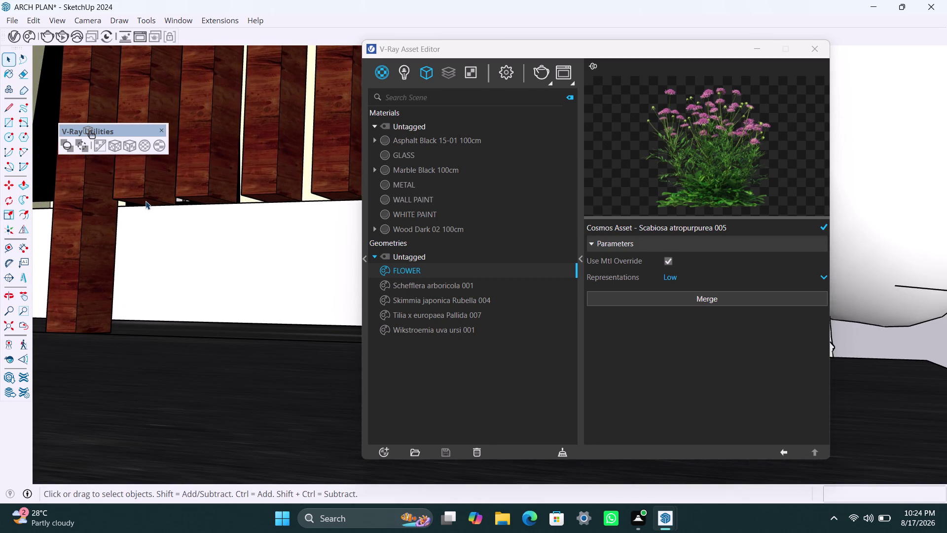
click(145, 202)
click(146, 201)
click(145, 205)
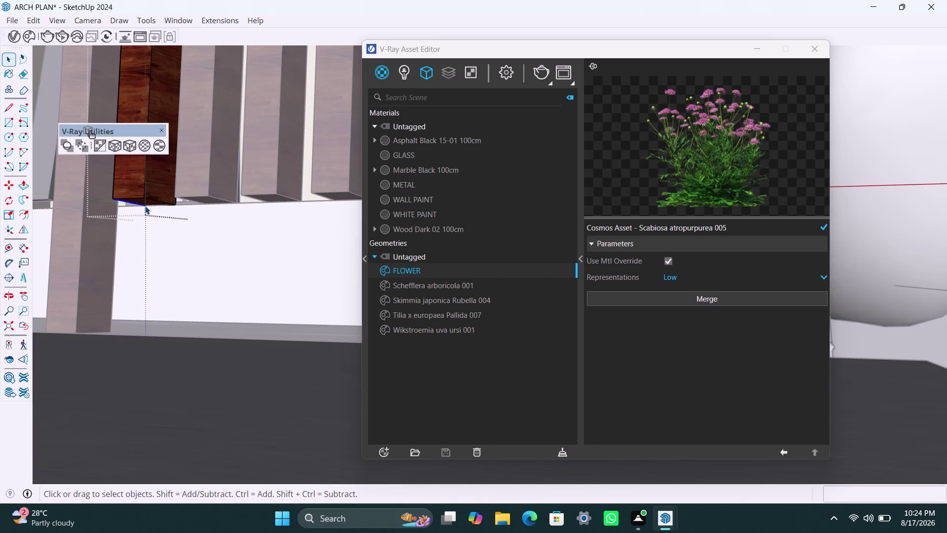
key(p)
click(146, 195)
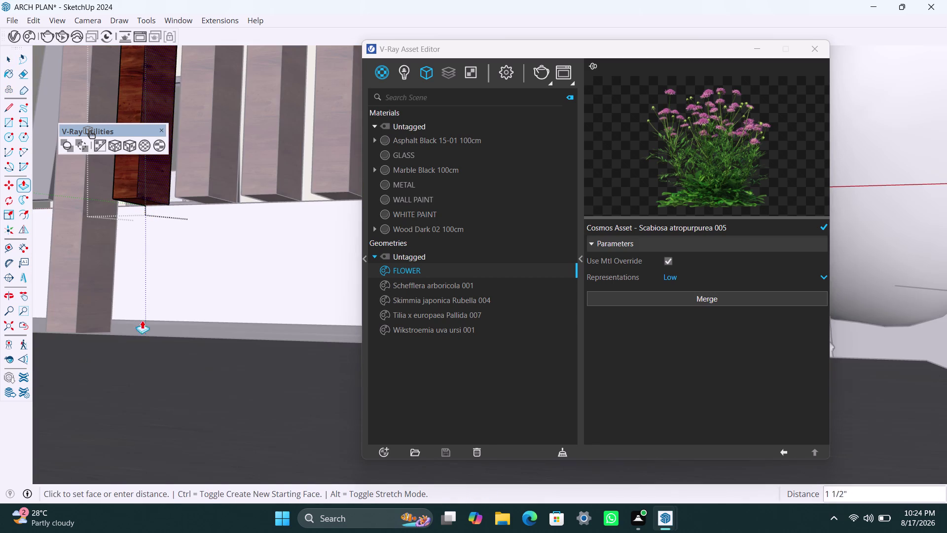
Pull the wooden fin's bottom to the floor, then undo the extension.
key(Escape)
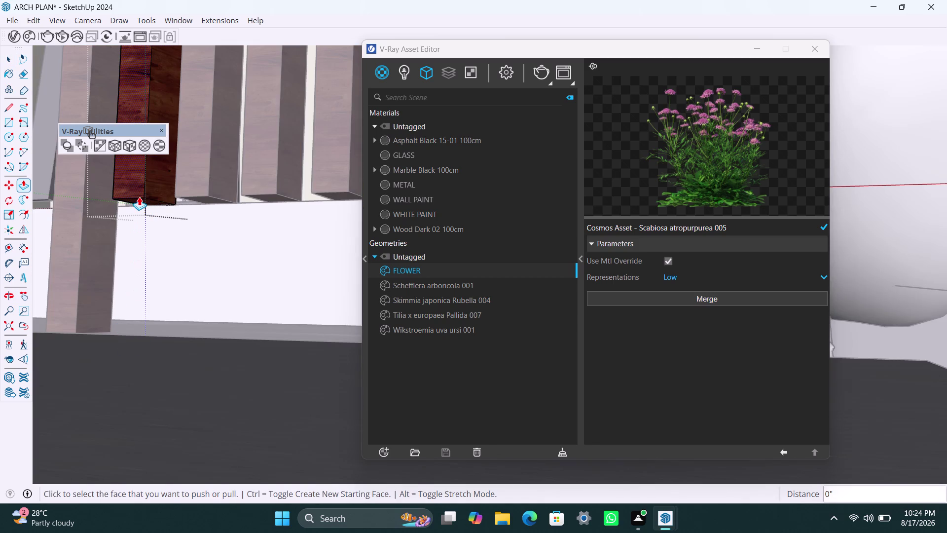
click(141, 204)
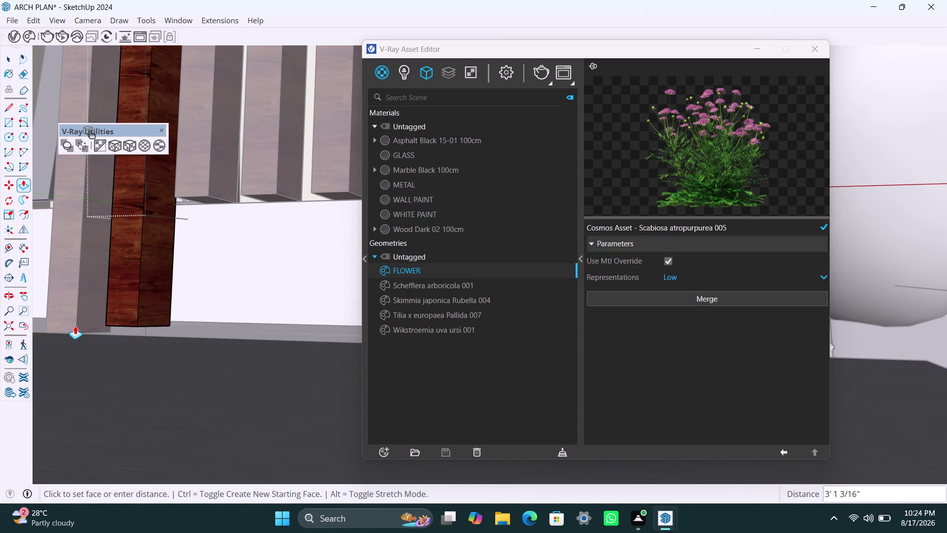
click(73, 328)
drag(125, 334, 181, 307)
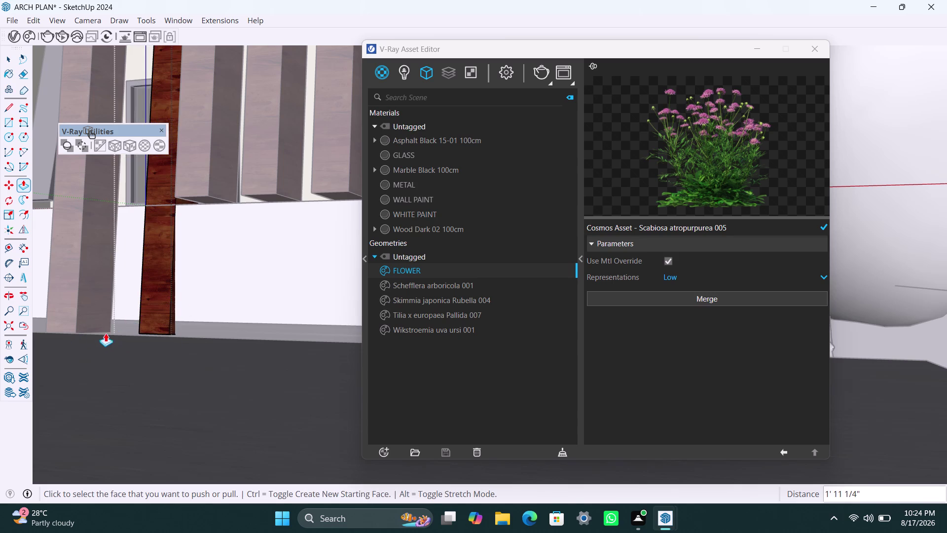
key(Escape)
key(ctrl+z)
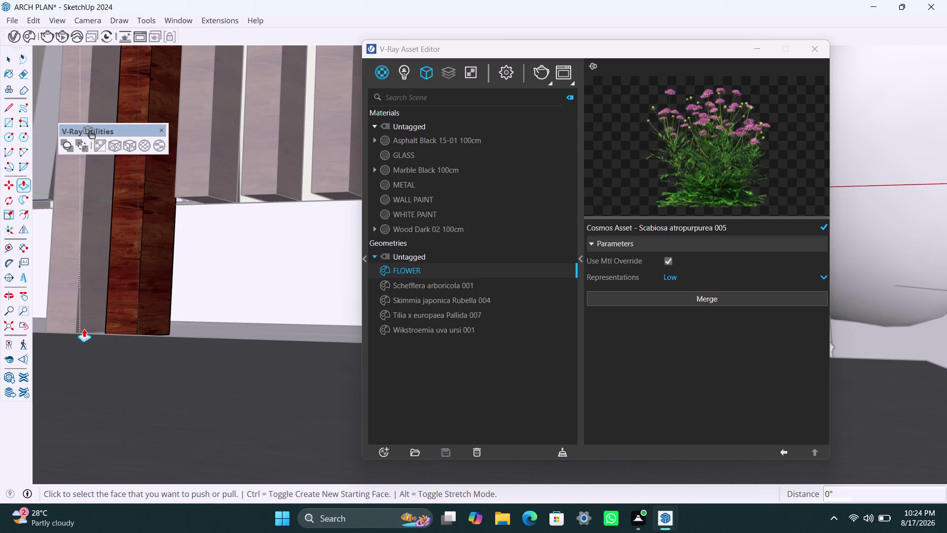
key(space)
Push the wooden fin's bottom face down to a new height.
triple_click(203, 202)
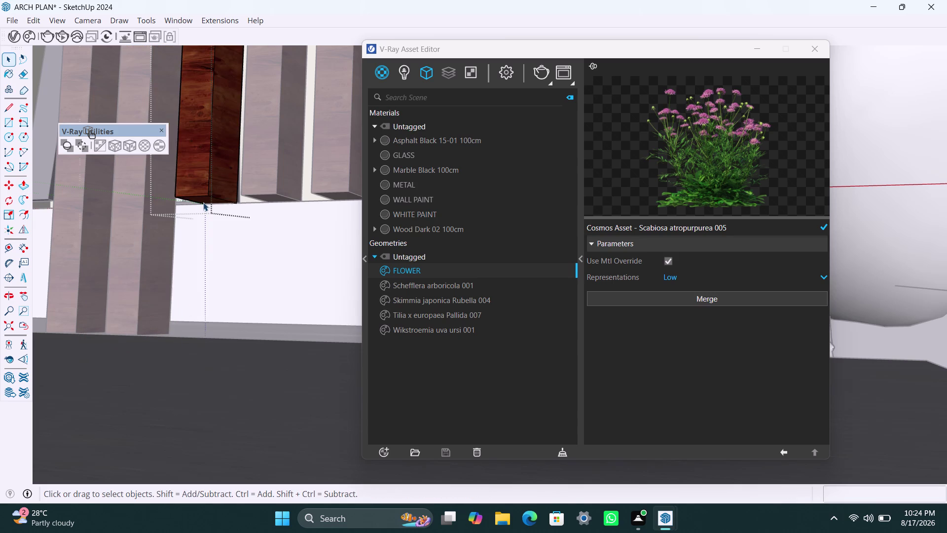
click(203, 202)
click(203, 202)
click(204, 202)
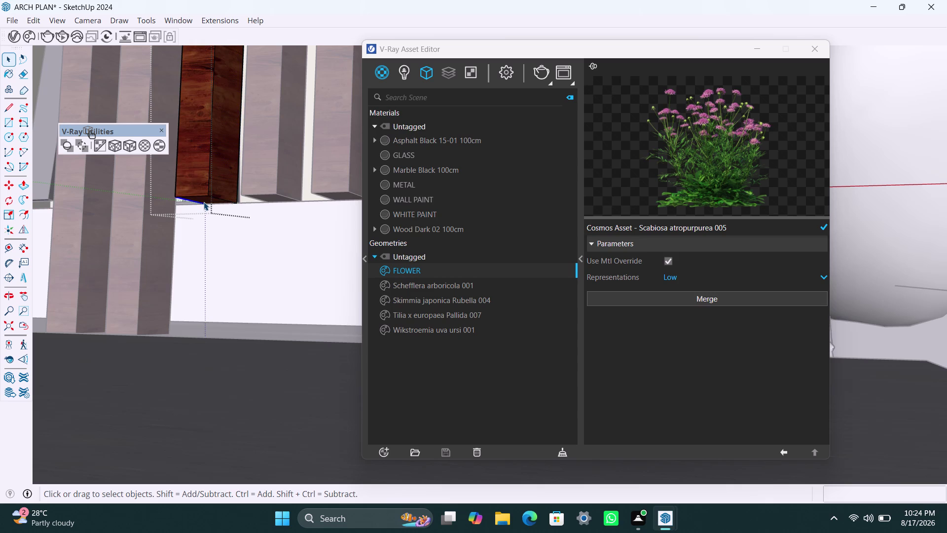
key(p)
click(203, 202)
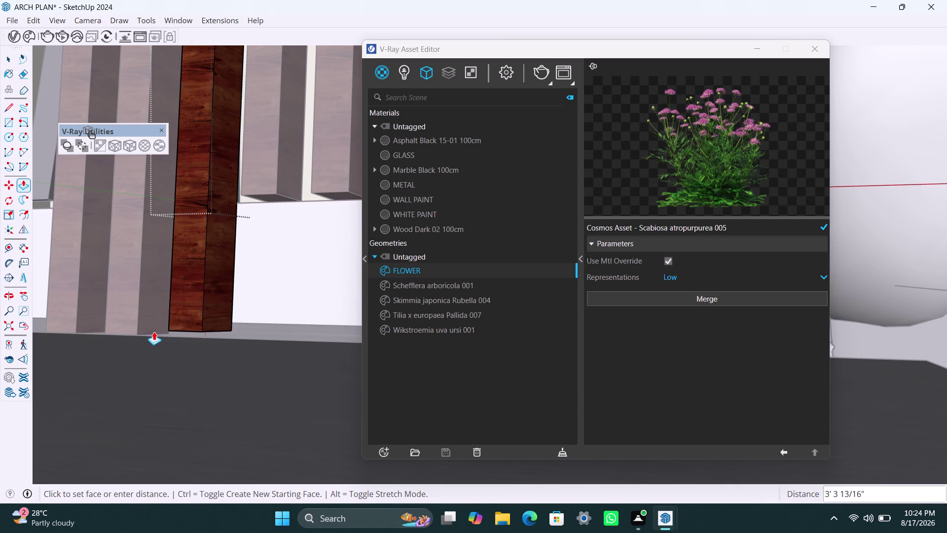
click(146, 335)
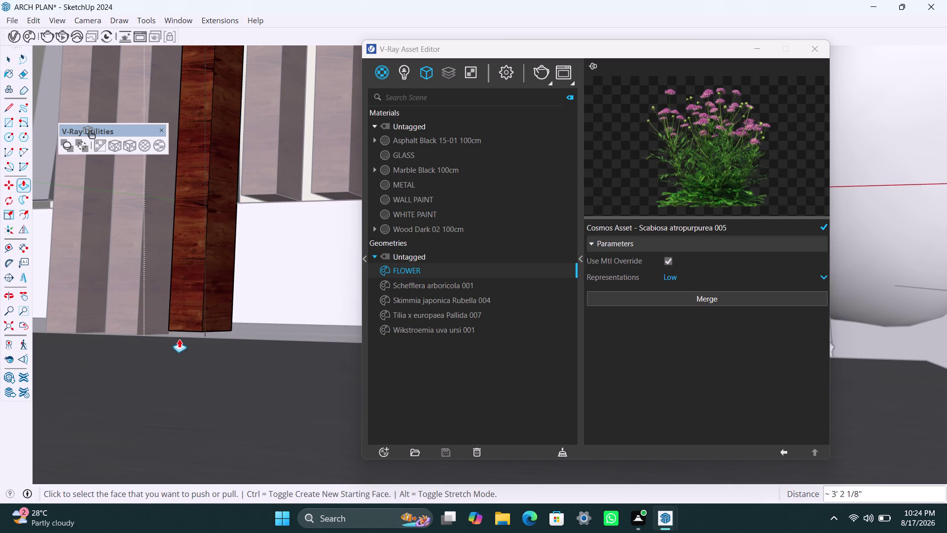
scroll(up, 3)
middle_drag(194, 326, 179, 288)
click(191, 305)
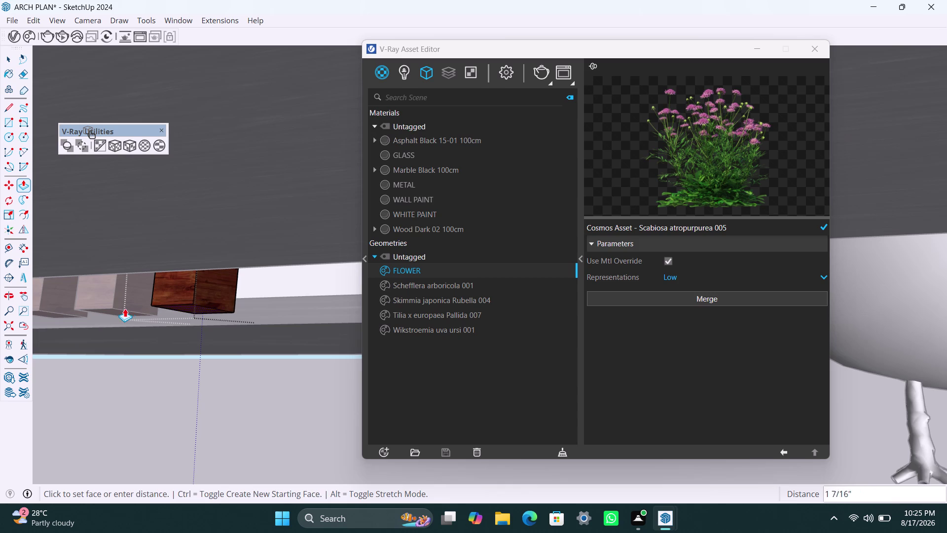
click(120, 309)
Orbit back to the facade and close in on the fin's base.
scroll(down, 3)
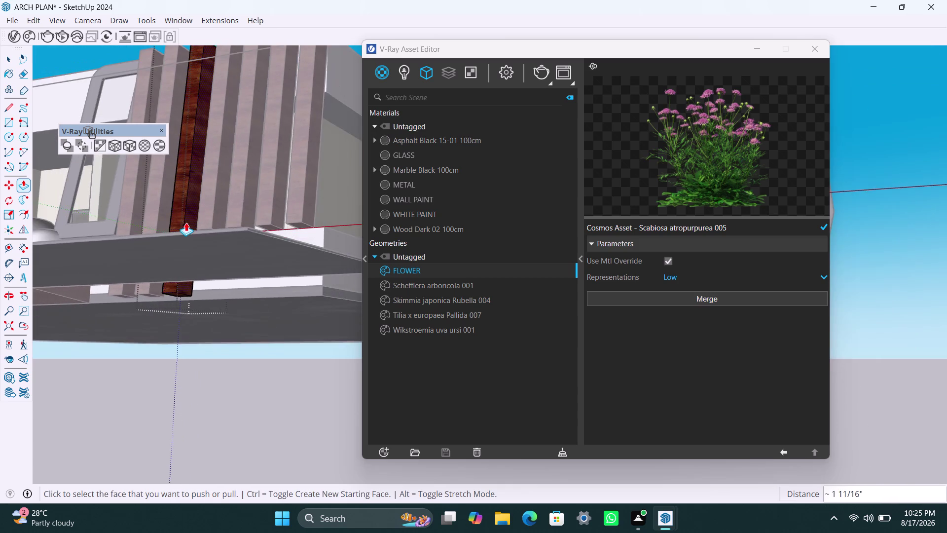
middle_drag(186, 223, 177, 273)
key(Escape)
scroll(up, 3)
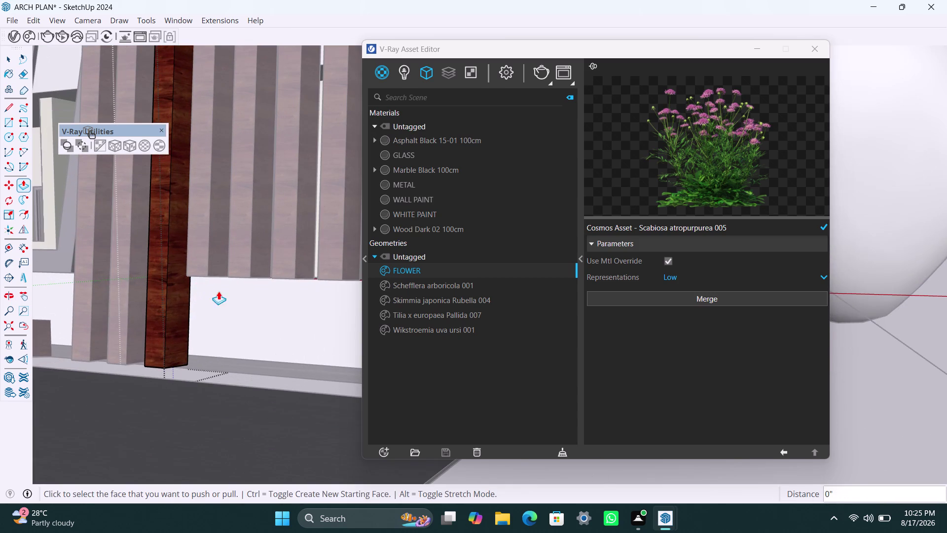
key(space)
key(space)
double_click(207, 282)
scroll(up, 3)
middle_drag(205, 263, 212, 227)
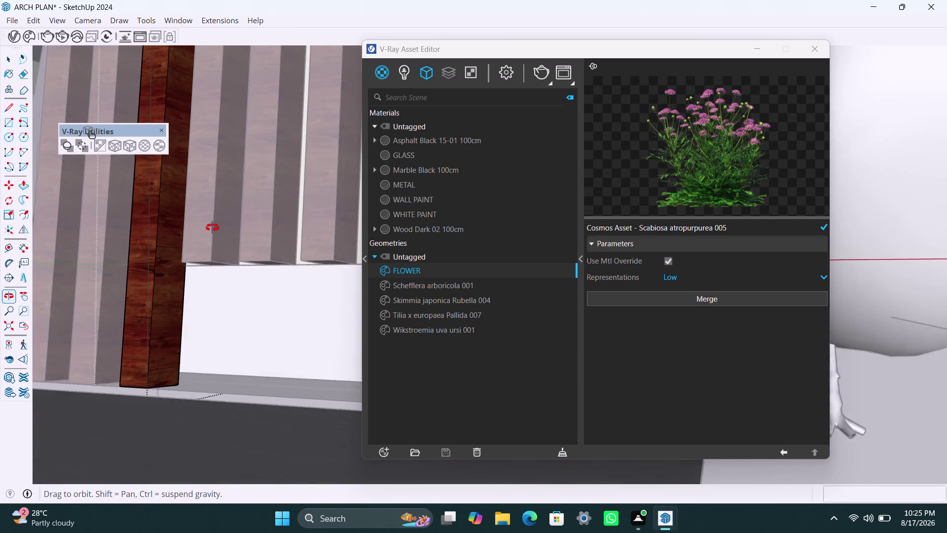
middle_drag(212, 228, 212, 224)
scroll(up, 3)
Push the wooden fin's bottom face lower toward the floor.
triple_click(211, 256)
click(211, 256)
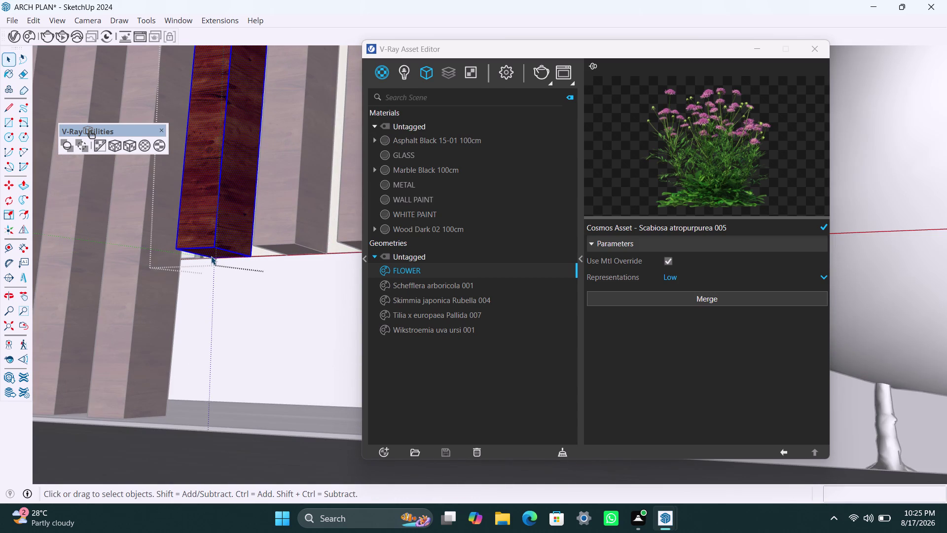
click(203, 254)
click(205, 255)
click(213, 257)
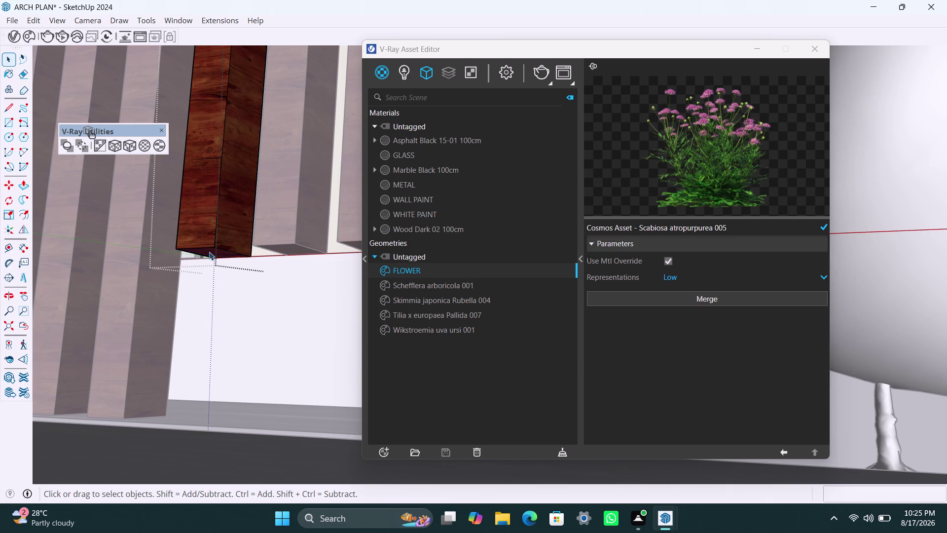
key(p)
click(210, 252)
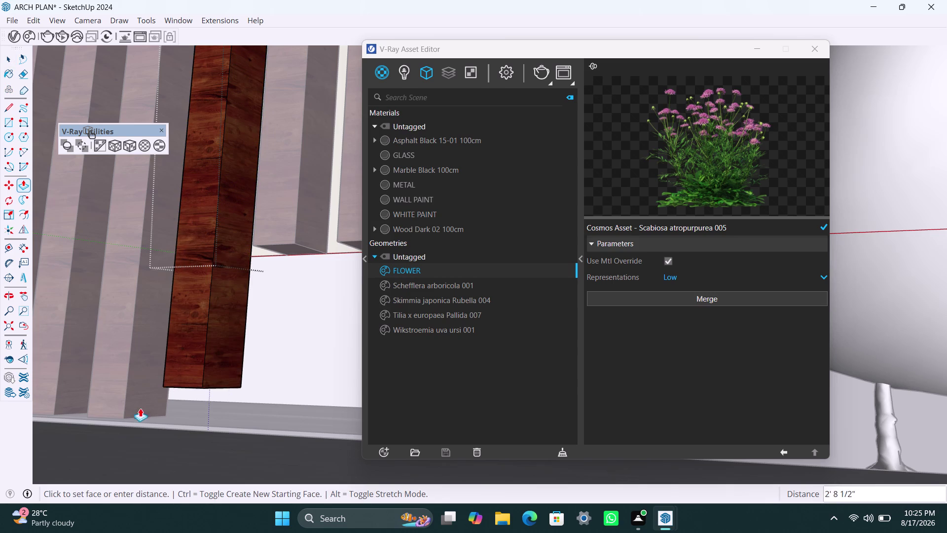
click(122, 416)
scroll(down, 3)
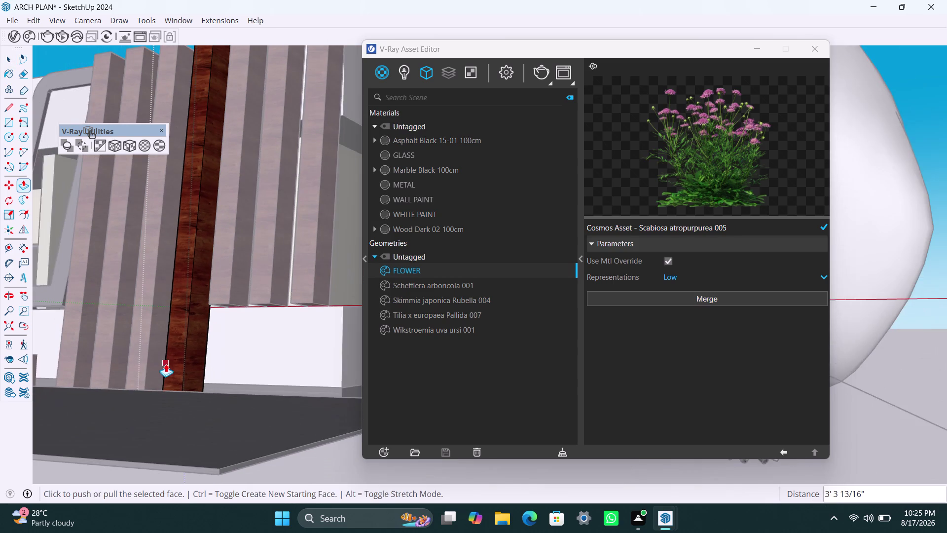
middle_drag(165, 365, 74, 367)
Extend another fin's bottom face down to the floor.
key(space)
double_click(132, 305)
click(134, 308)
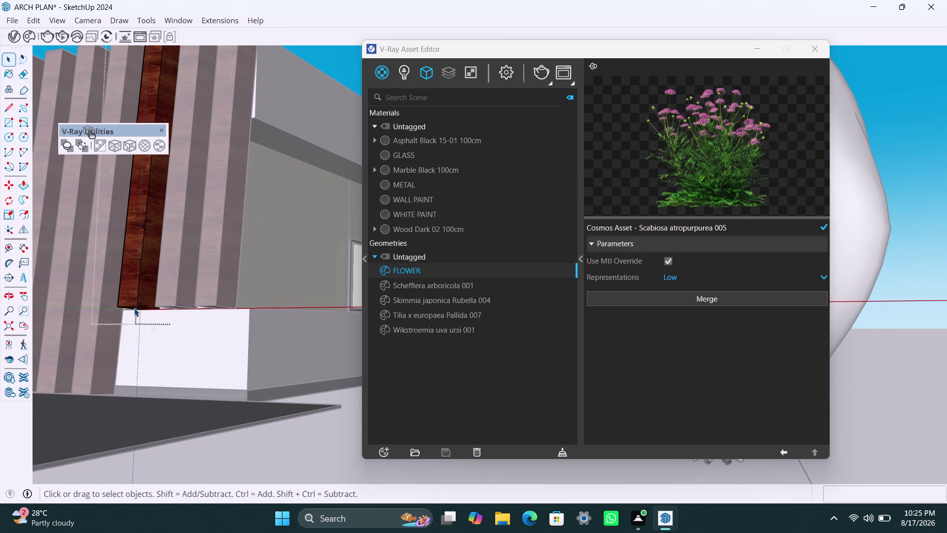
scroll(up, 3)
click(134, 304)
click(135, 304)
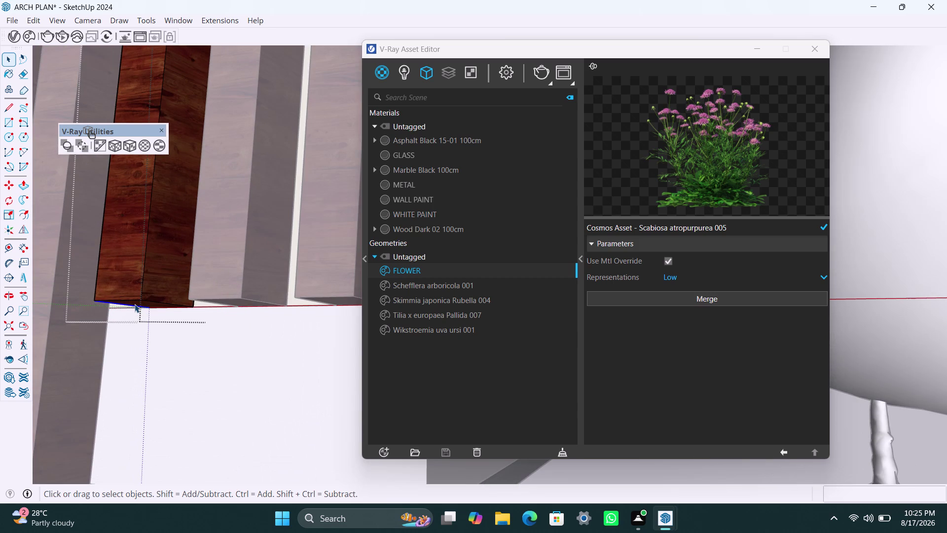
scroll(down, 3)
key(p)
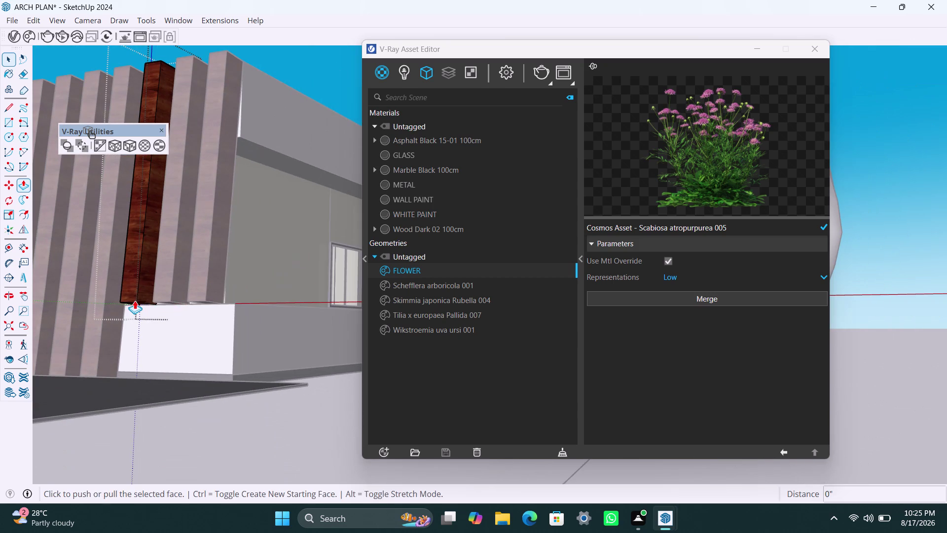
click(140, 297)
click(96, 375)
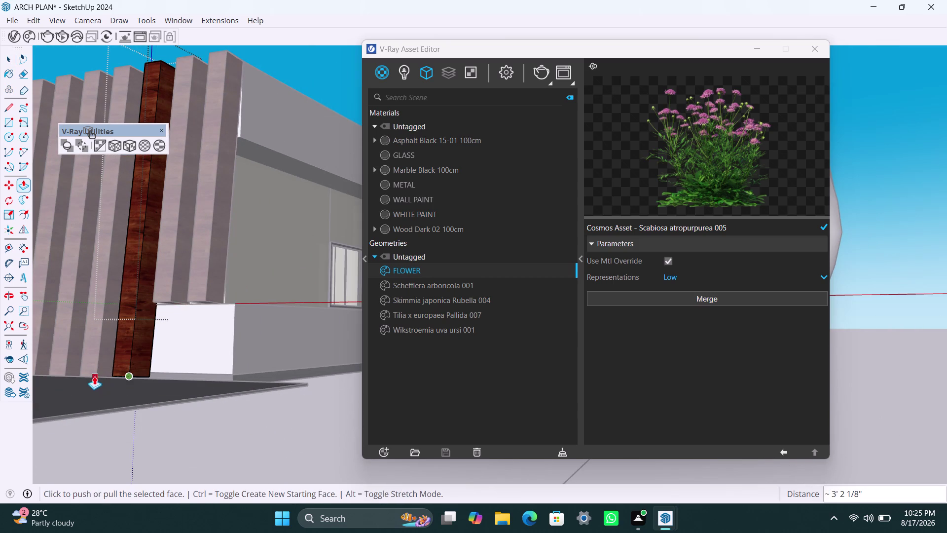
Extend the next fin's bottom face down to ground level.
key(space)
double_click(169, 302)
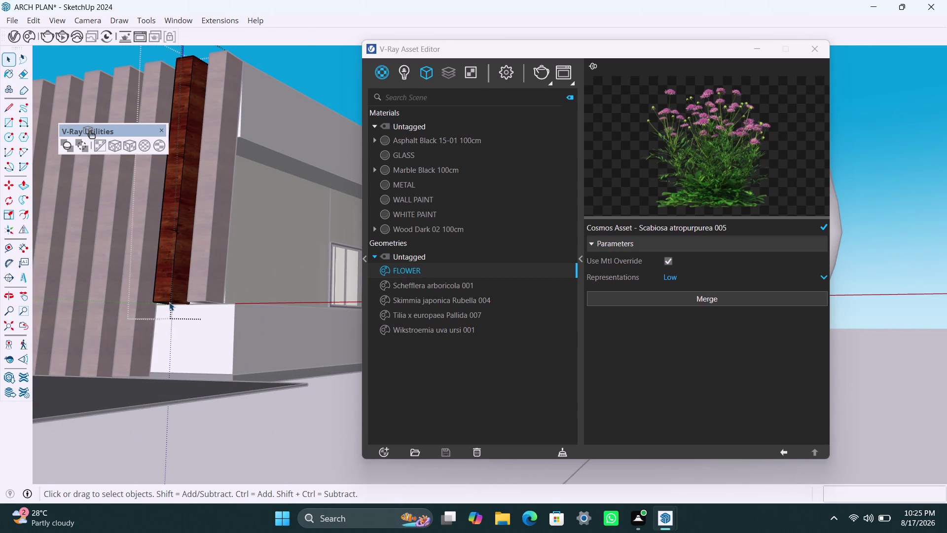
scroll(up, 3)
double_click(183, 302)
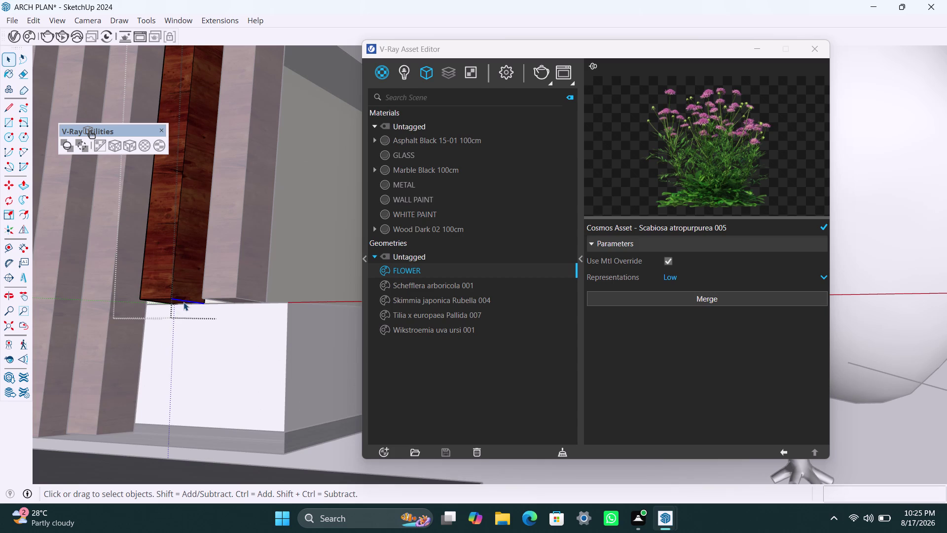
click(176, 304)
double_click(175, 303)
click(165, 304)
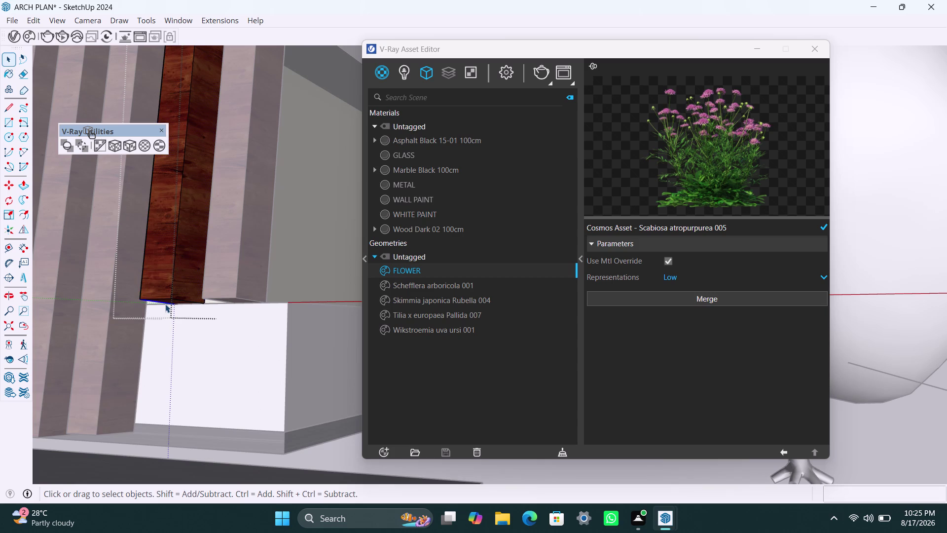
click(166, 302)
click(167, 302)
scroll(up, 3)
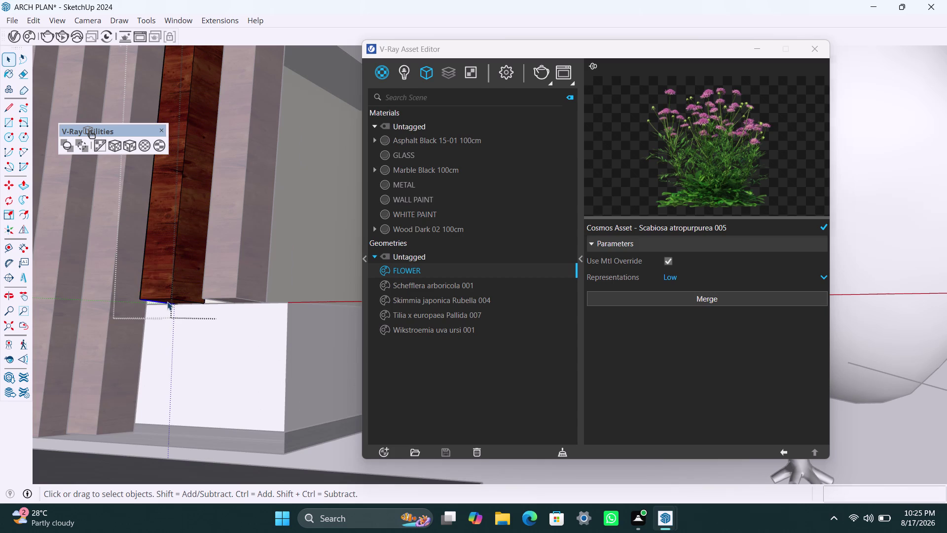
scroll(up, 3)
click(165, 299)
scroll(down, 3)
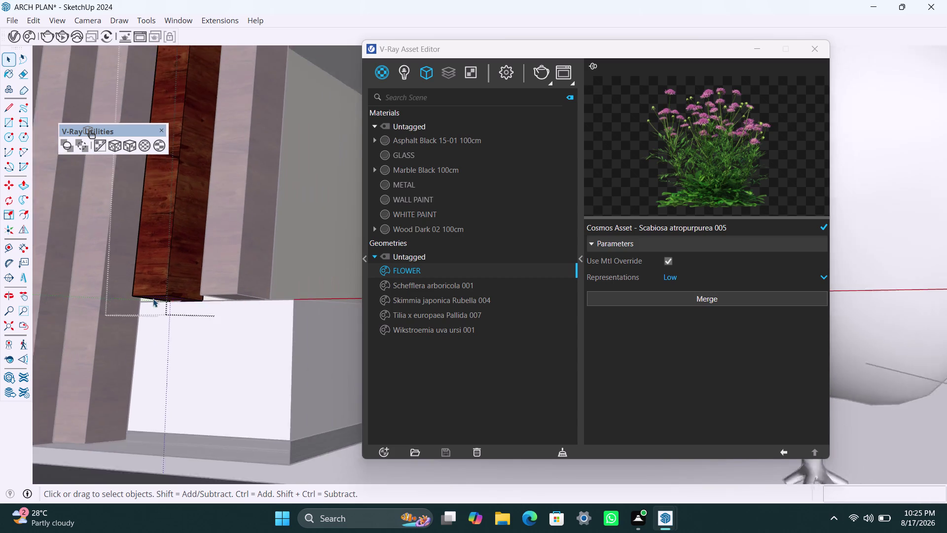
key(m)
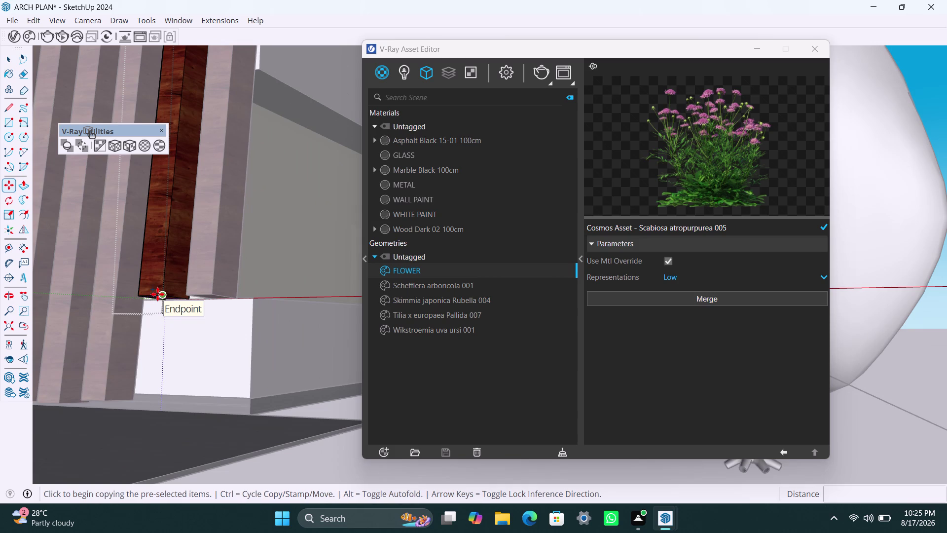
key(p)
click(157, 294)
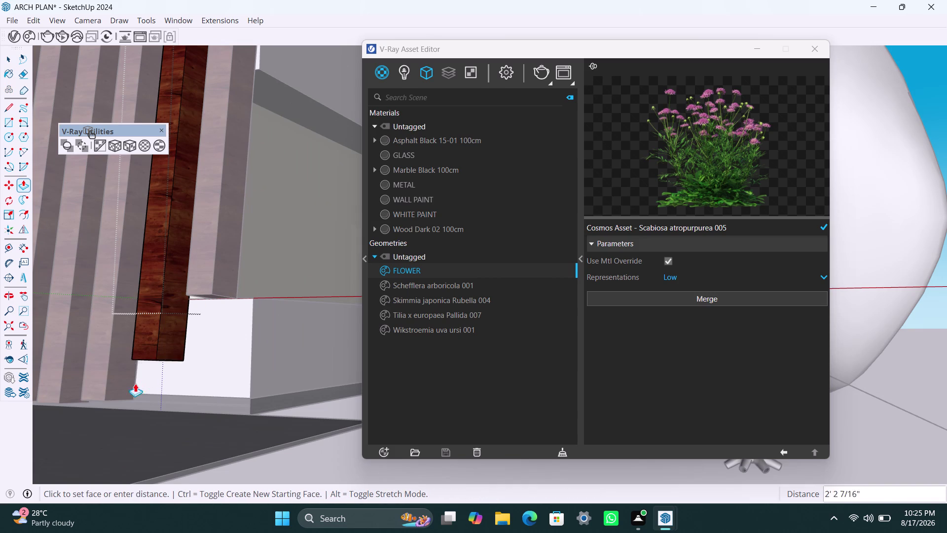
click(105, 398)
Extend the remaining wooden fin down to the floor.
key(space)
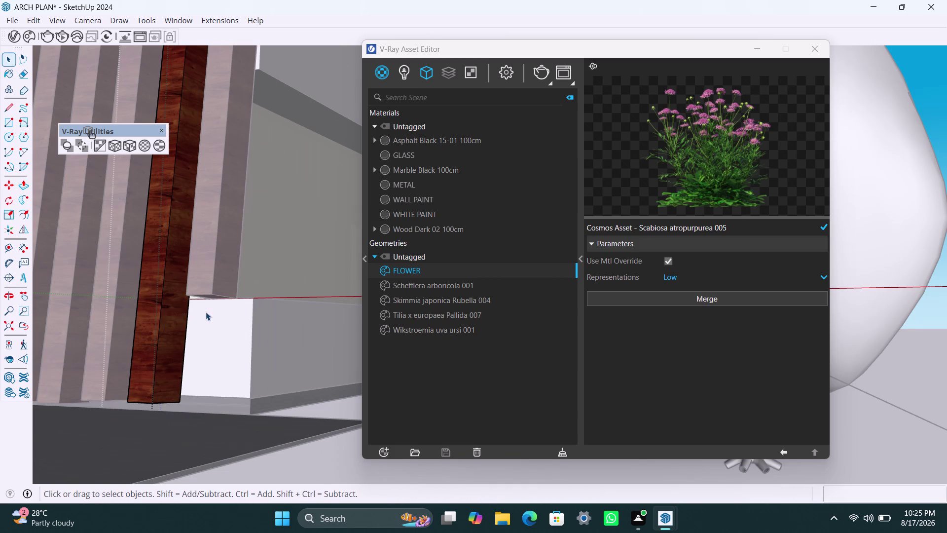
triple_click(210, 296)
click(209, 296)
scroll(up, 3)
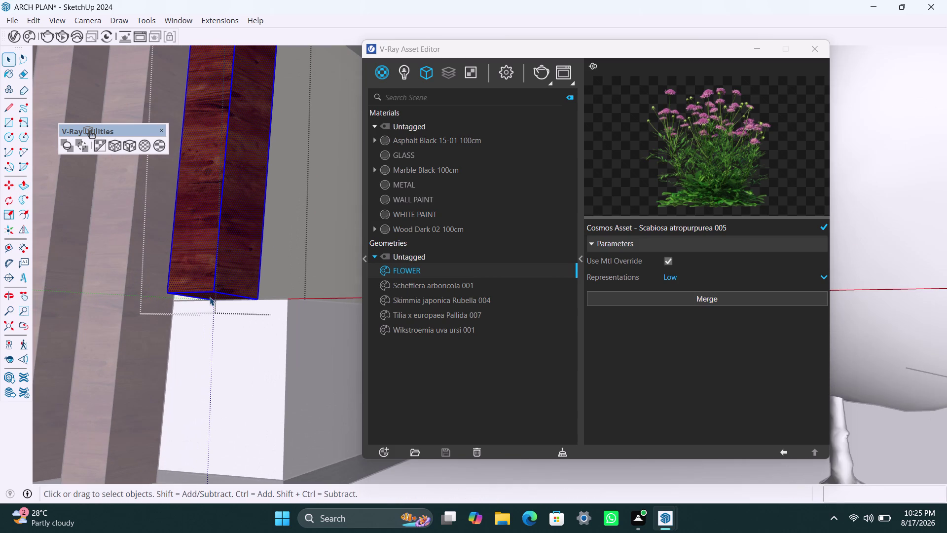
click(210, 297)
key(p)
click(212, 298)
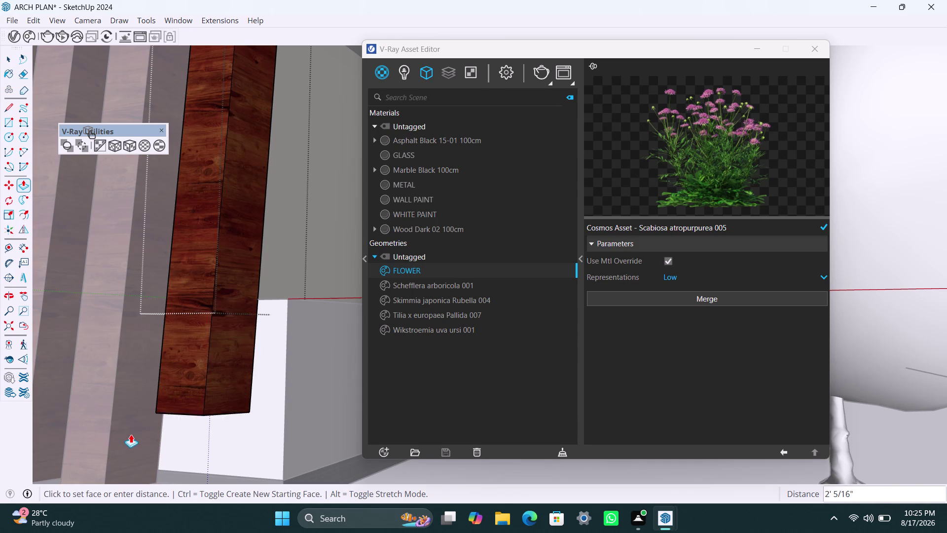
scroll(down, 3)
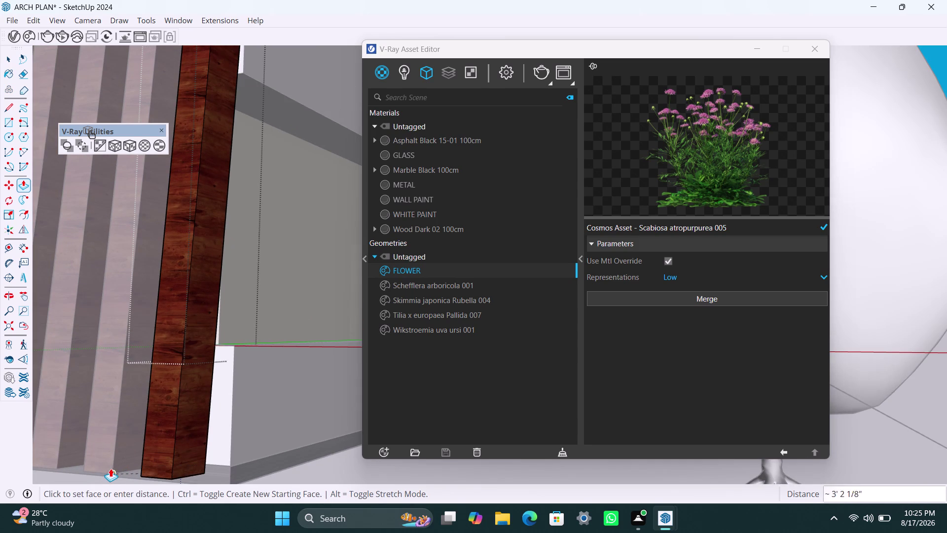
click(109, 468)
middle_drag(162, 453, 163, 433)
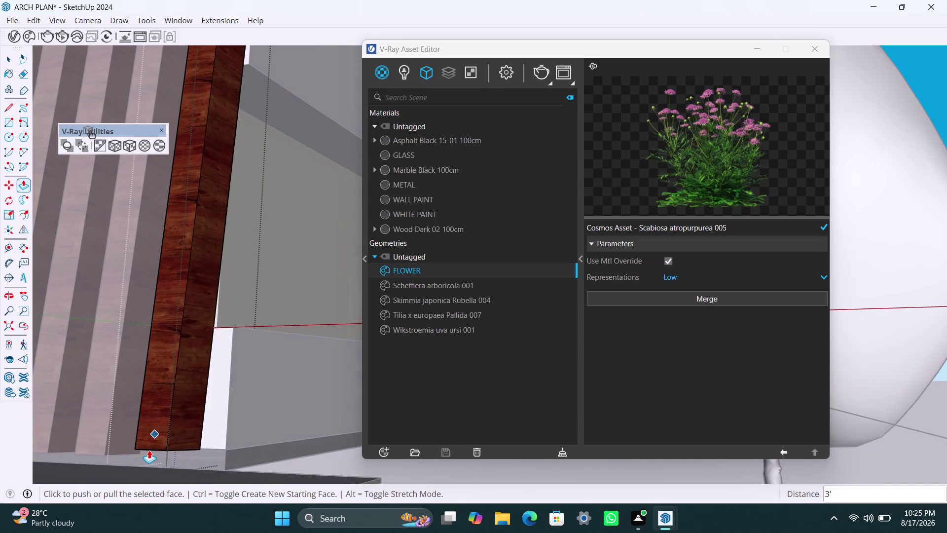
scroll(up, 3)
scroll(up, 3)
Pull the dark column's bottom face down to the house base and deselect.
key(ctrl+z)
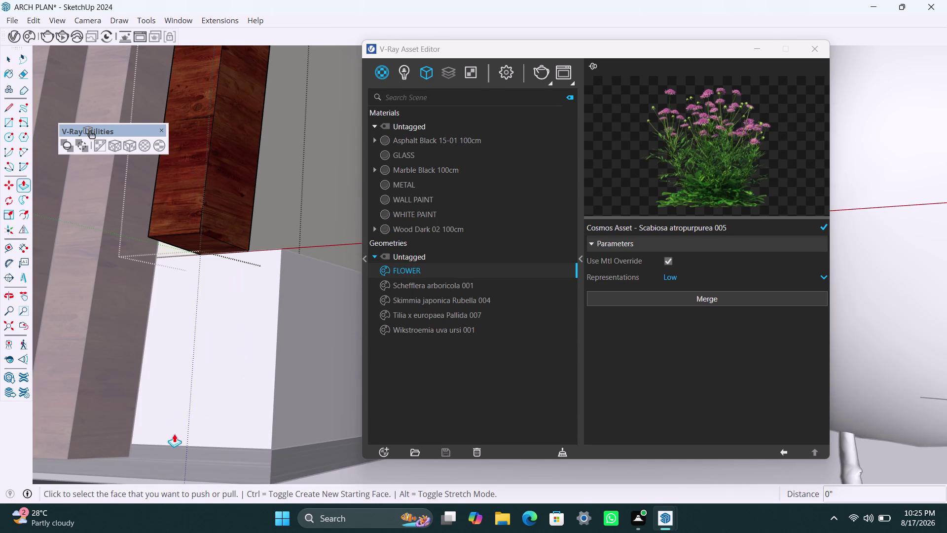
click(195, 239)
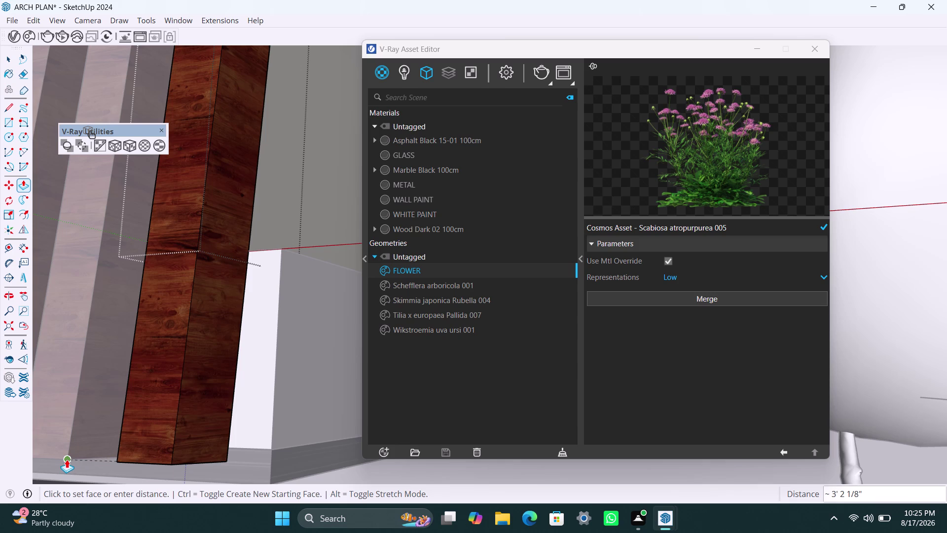
click(66, 459)
key(space)
scroll(down, 3)
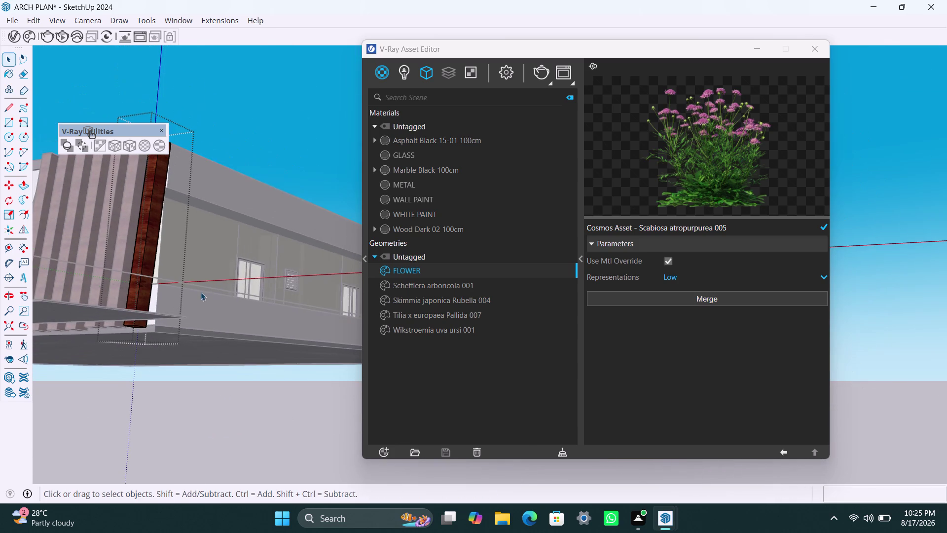
key(space)
click(288, 128)
scroll(down, 3)
Orbit around the front facade, hedges and roof to inspect the house.
middle_drag(159, 341, 210, 354)
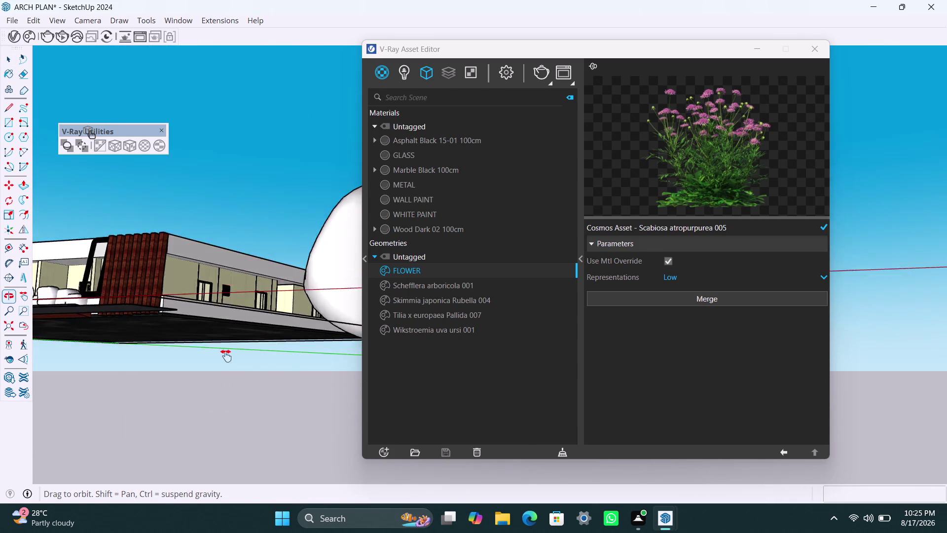
middle_drag(210, 354, 291, 365)
scroll(down, 3)
middle_drag(193, 346, 264, 457)
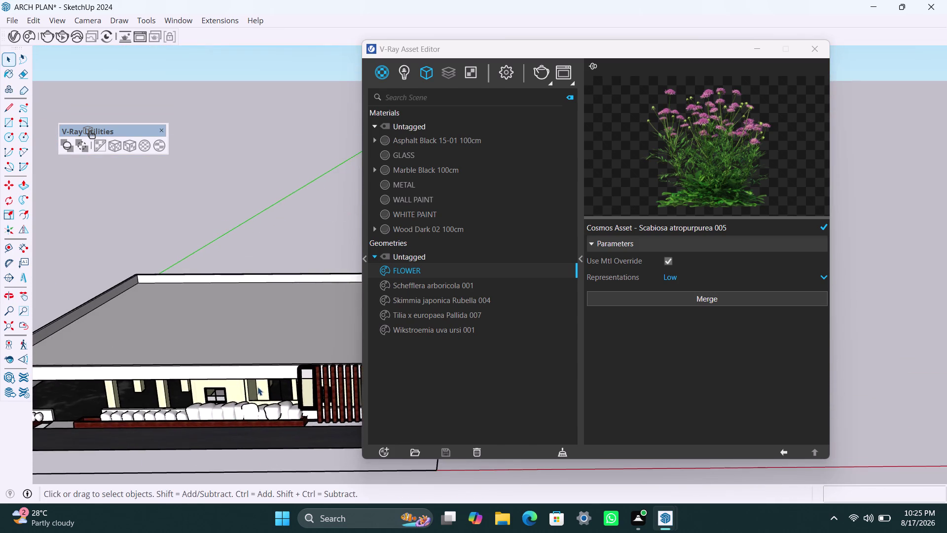
scroll(up, 3)
middle_drag(252, 366, 205, 296)
scroll(up, 3)
middle_drag(244, 384, 315, 391)
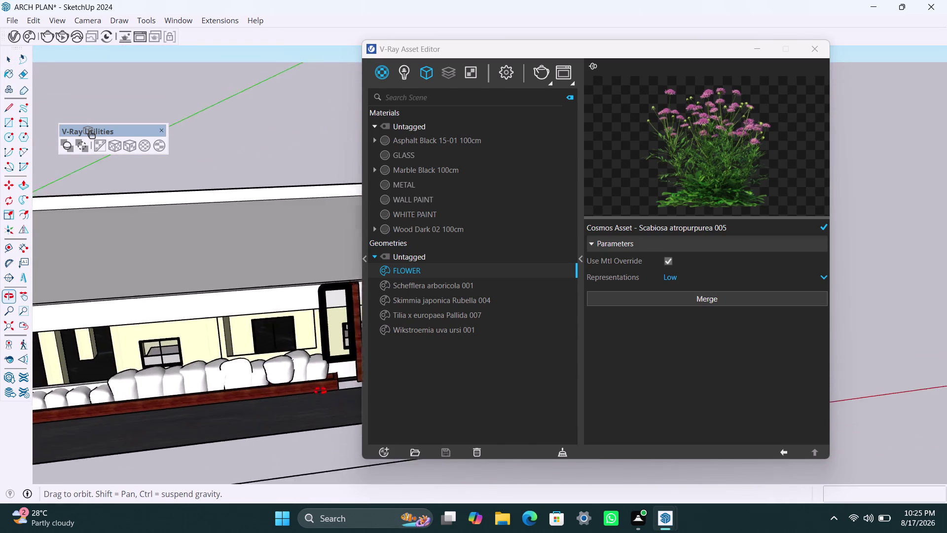
middle_drag(315, 391, 327, 390)
scroll(down, 3)
middle_drag(288, 378, 305, 319)
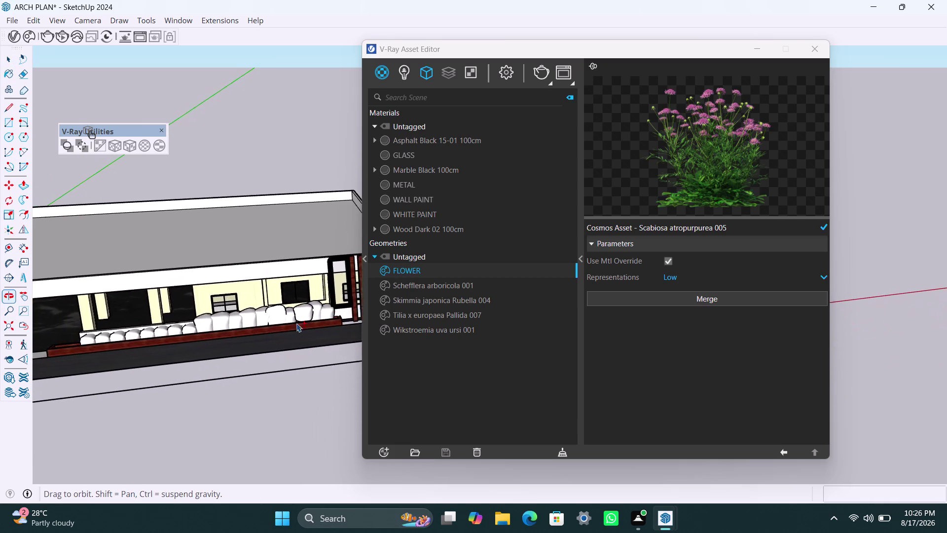
scroll(down, 3)
middle_drag(244, 365, 296, 354)
scroll(up, 3)
middle_drag(229, 363, 222, 364)
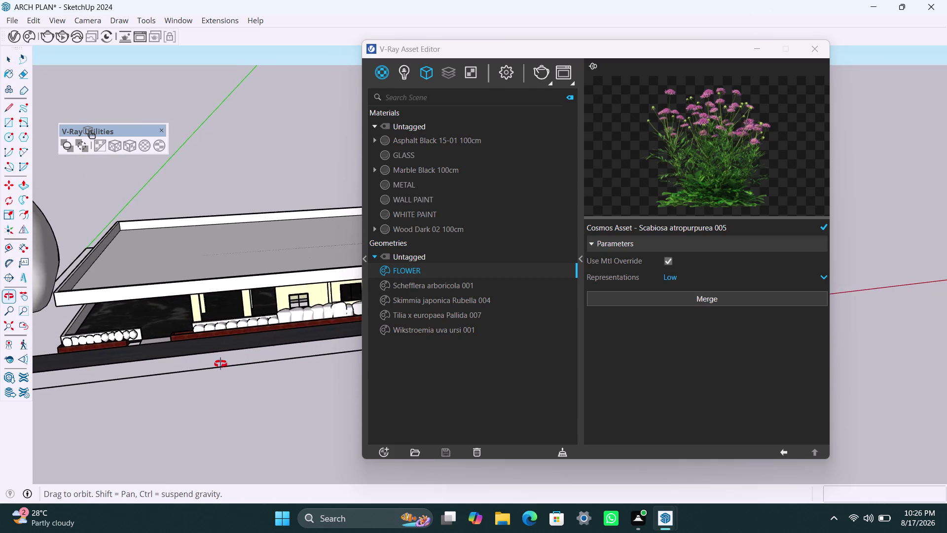
middle_drag(223, 363, 213, 364)
scroll(up, 3)
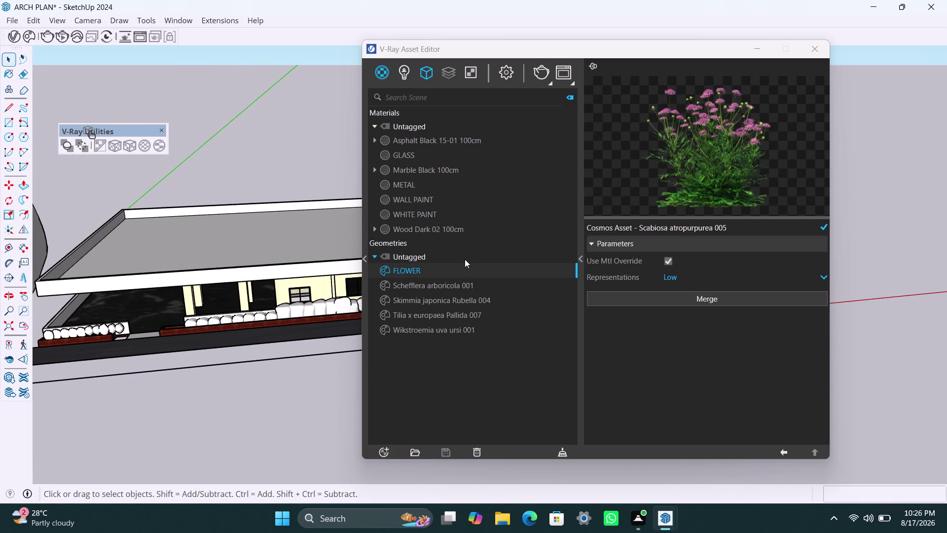
Open V-Ray's render modes dropdown and frame the whole house for rendering.
click(542, 77)
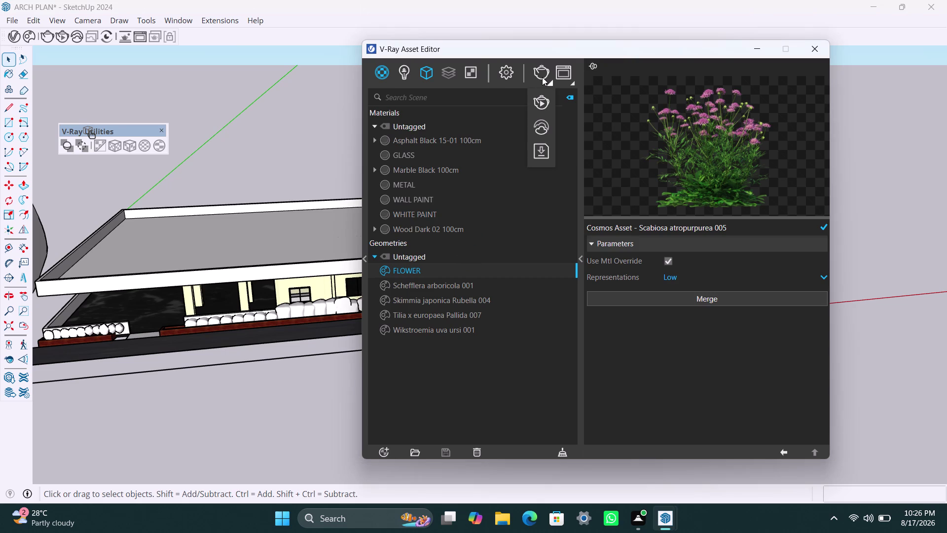
scroll(down, 3)
middle_drag(242, 296, 367, 267)
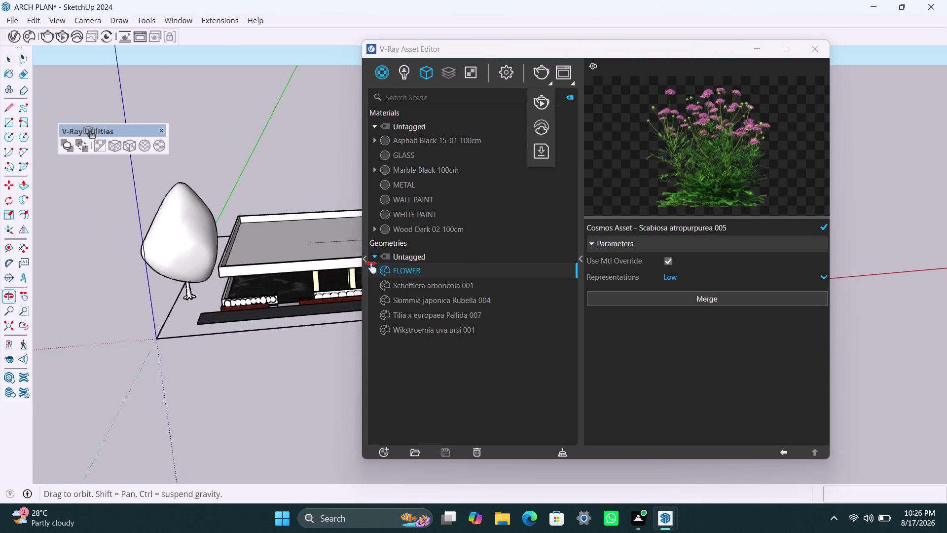
middle_drag(367, 267, 372, 268)
scroll(up, 3)
middle_drag(275, 324, 252, 317)
scroll(up, 3)
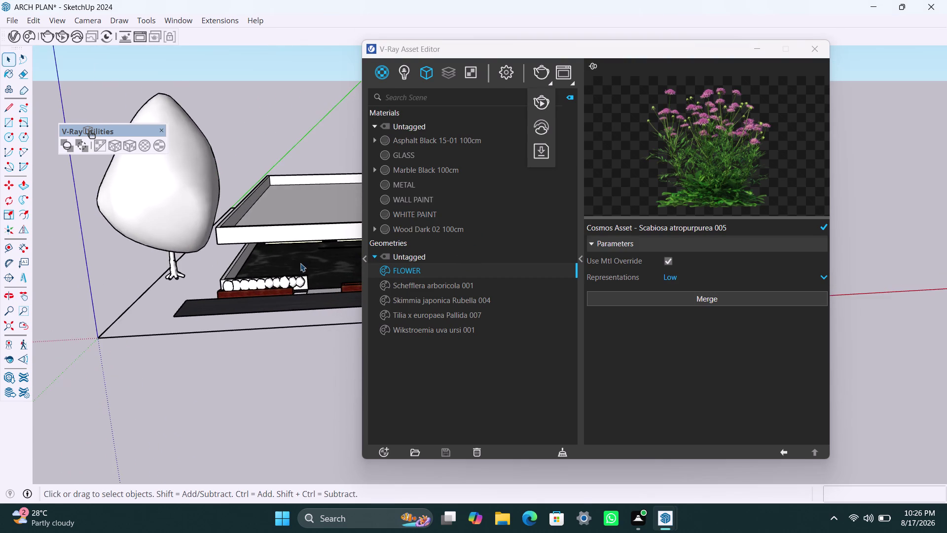
scroll(up, 3)
Render the house in V-Ray, review the Frame Buffer, then minimize it and the Asset Editor.
click(538, 102)
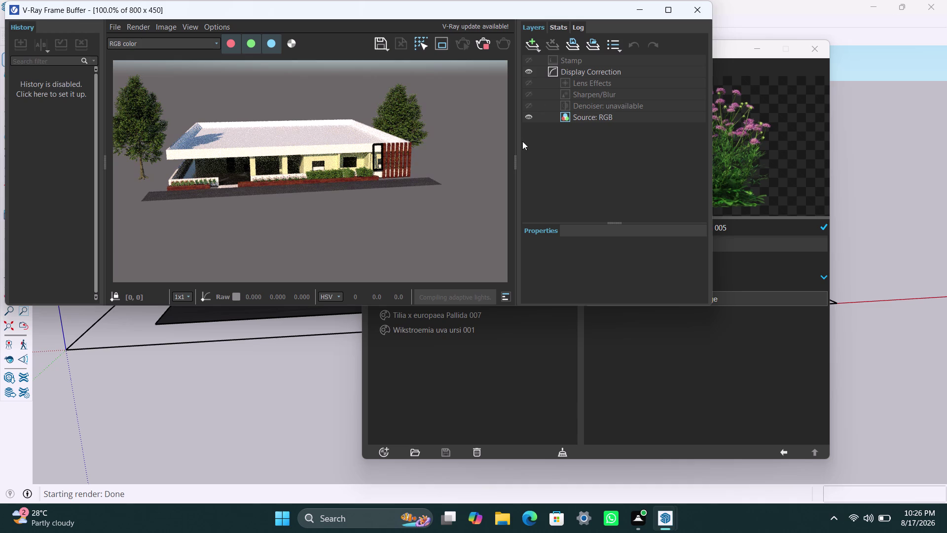
scroll(up, 3)
scroll(up, 3)
scroll(down, 3)
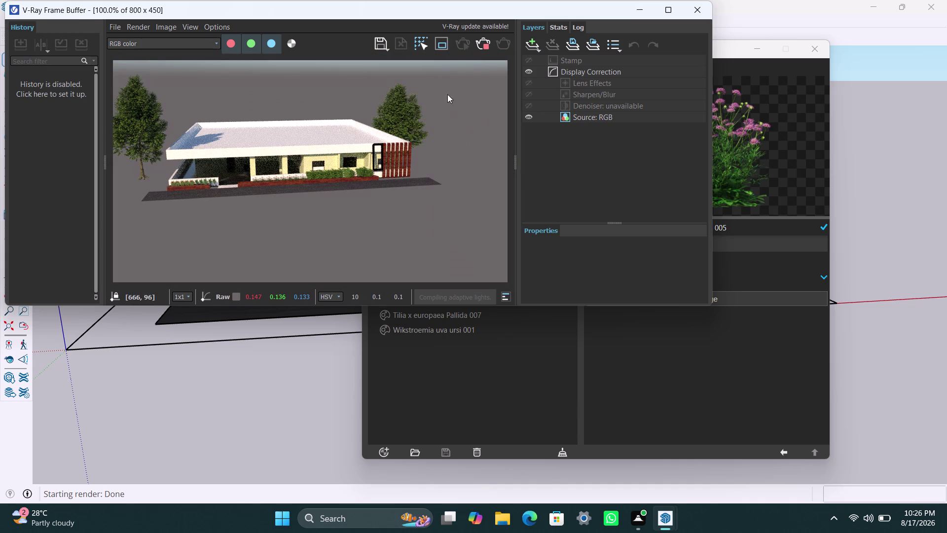
click(490, 49)
click(644, 9)
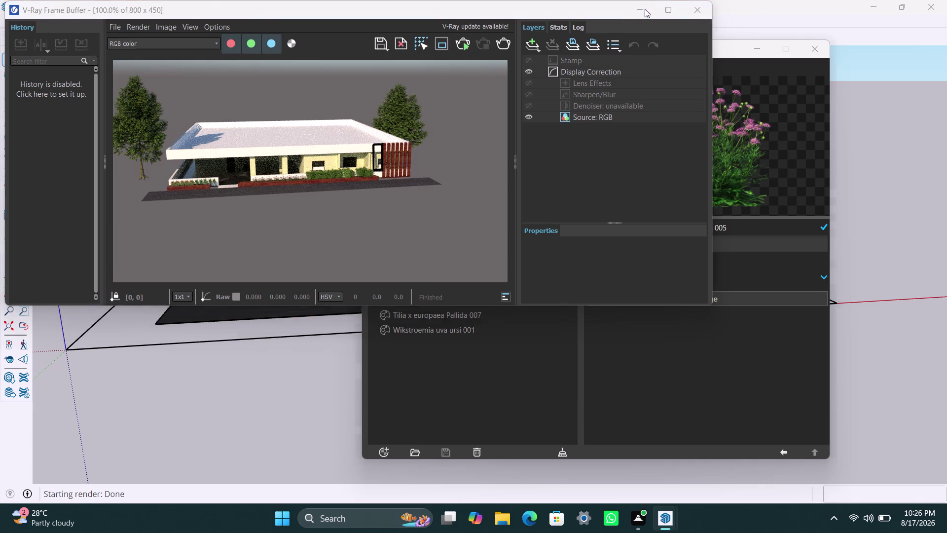
click(762, 51)
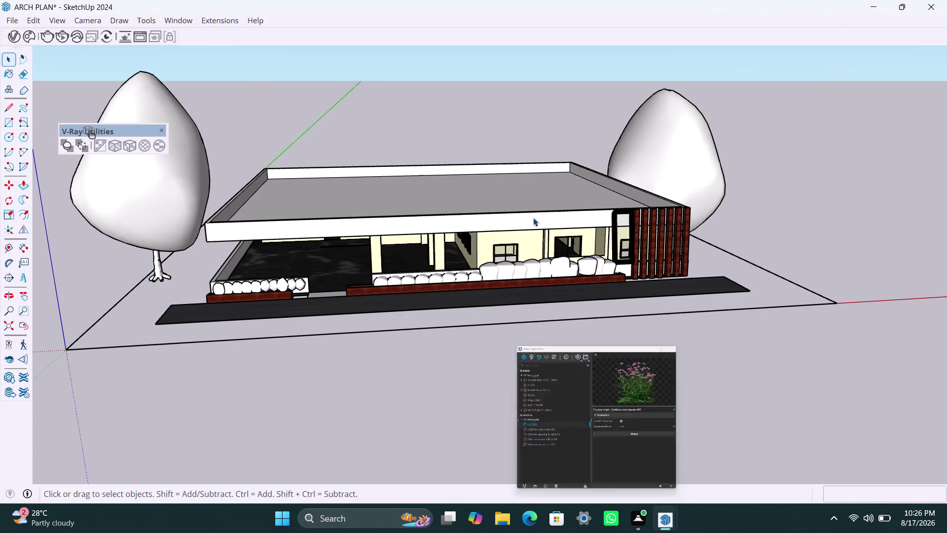
middle_drag(448, 310, 436, 316)
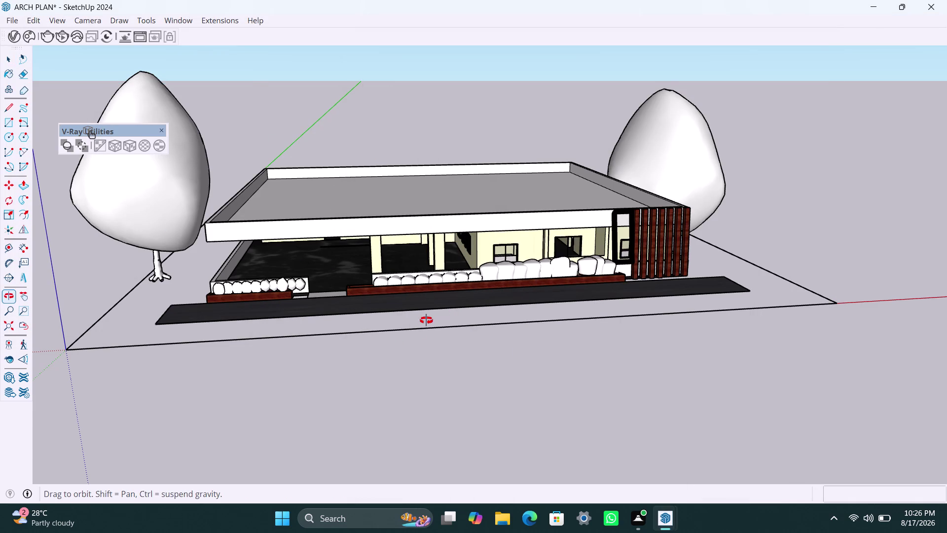
Orbit and zoom close to the front planter boxes and the gap between them.
middle_drag(436, 317, 394, 323)
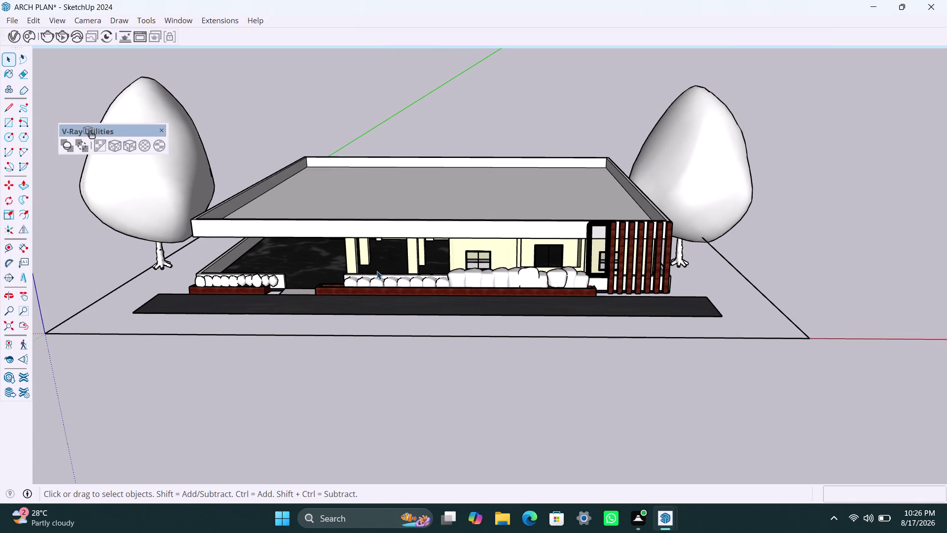
scroll(up, 3)
scroll(up, 3)
middle_drag(330, 317, 496, 333)
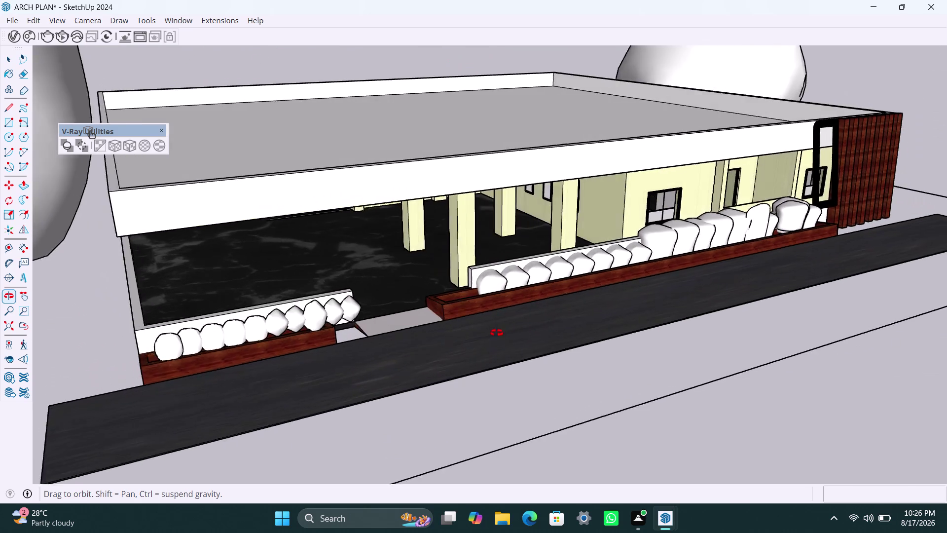
middle_drag(496, 332, 496, 333)
scroll(up, 3)
click(458, 319)
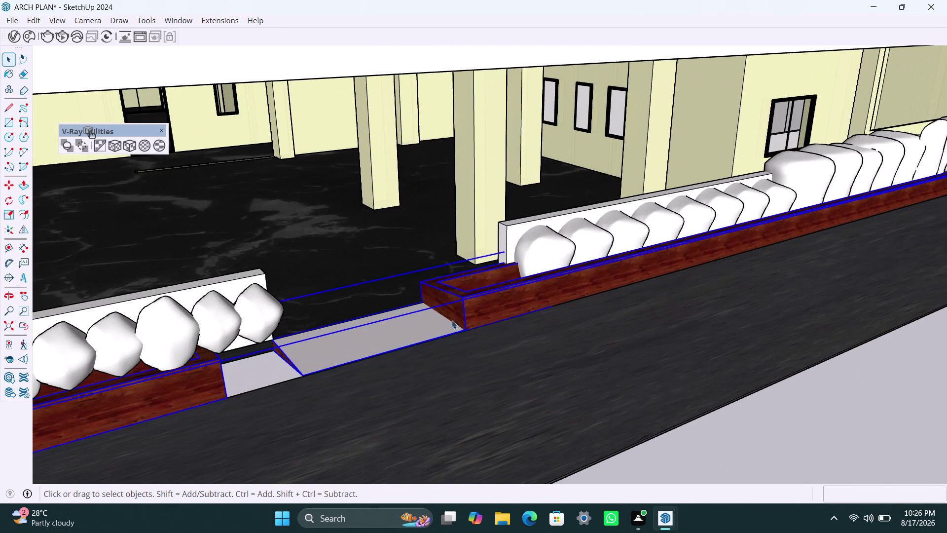
scroll(down, 3)
middle_drag(532, 378, 421, 384)
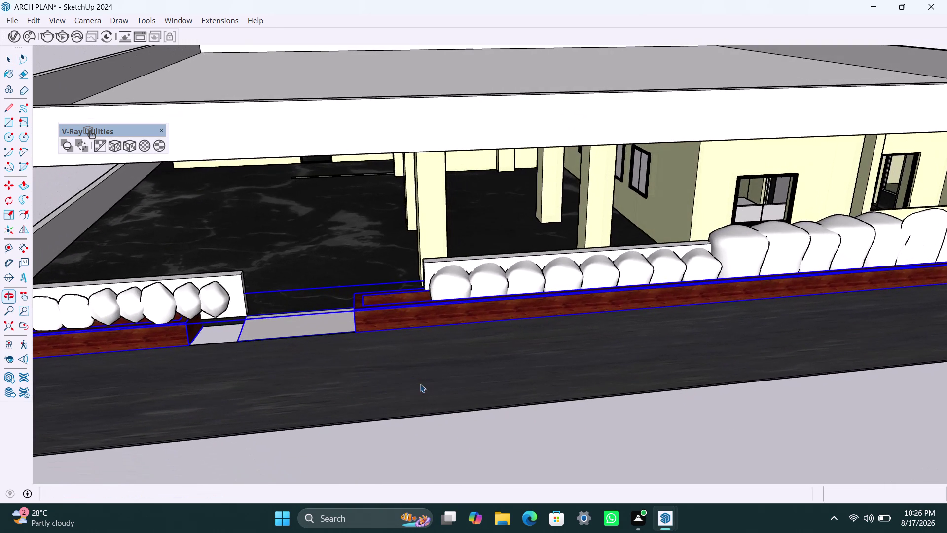
Toggle X-ray and triple-click to select both wooden planter boxes.
key(ctrl+z)
scroll(down, 3)
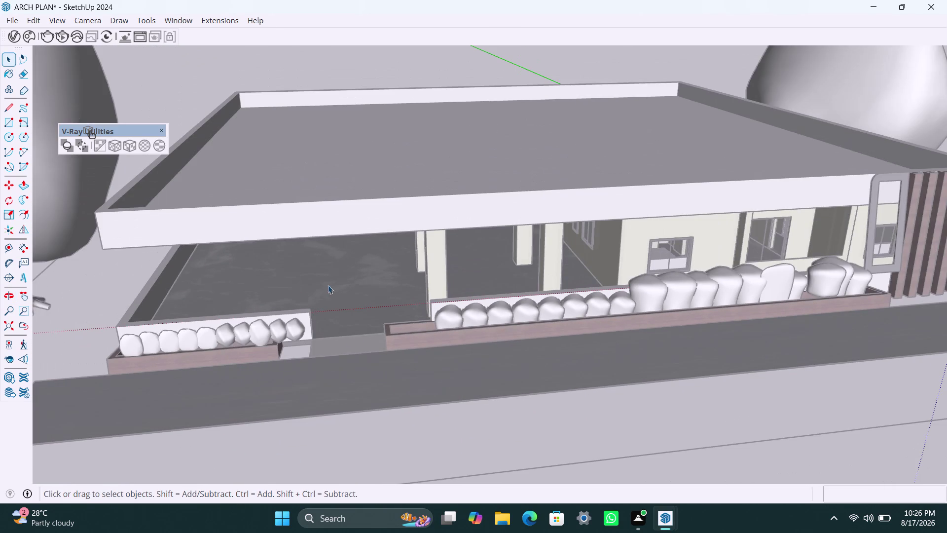
click(354, 78)
scroll(down, 3)
triple_click(387, 345)
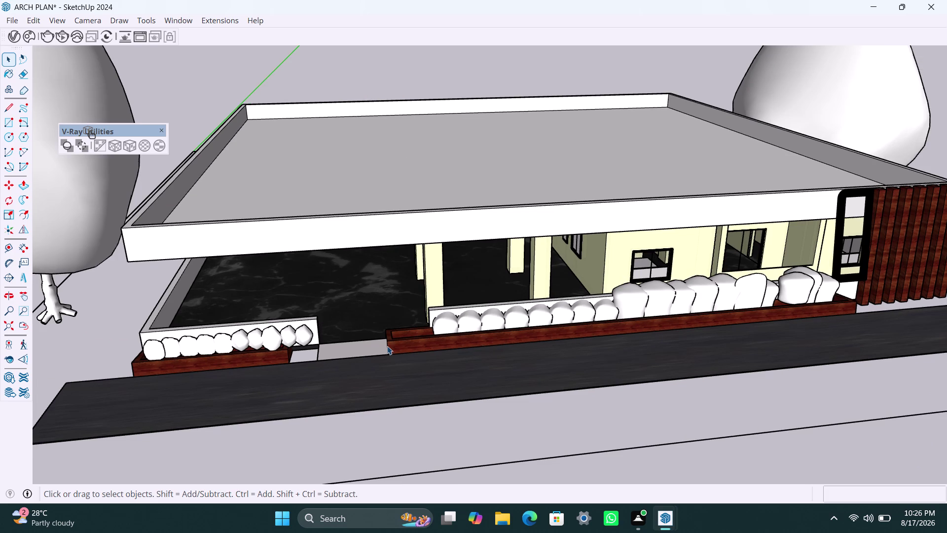
triple_click(397, 347)
click(397, 346)
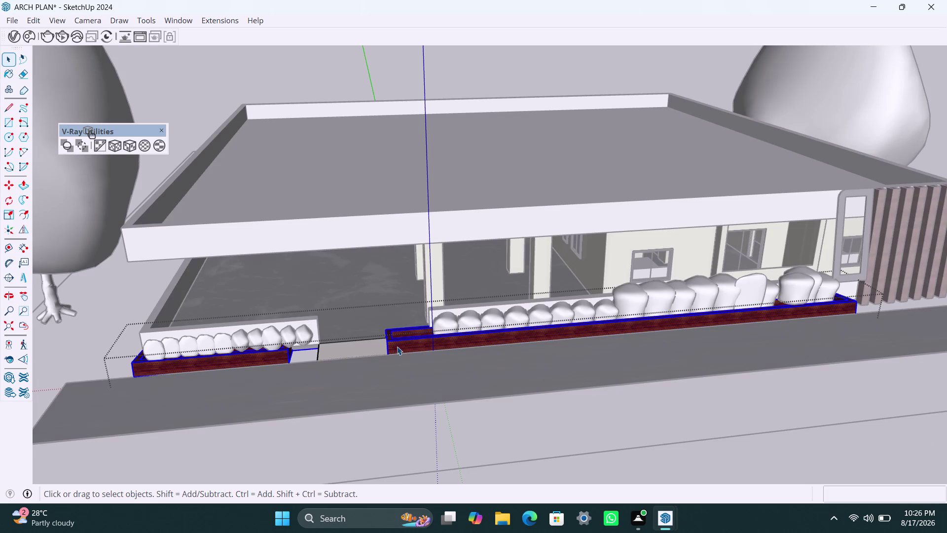
triple_click(397, 346)
triple_click(397, 347)
triple_click(397, 346)
key(s)
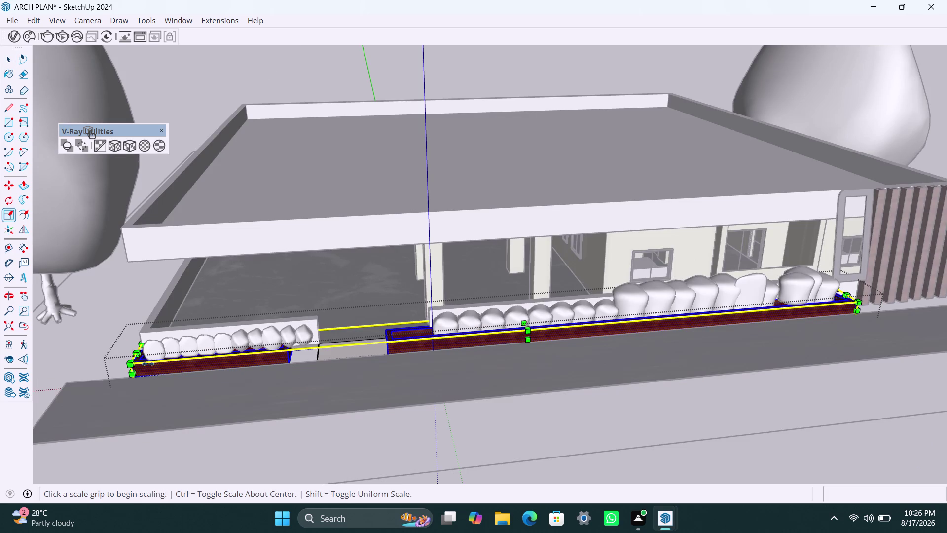
drag(131, 350, 150, 350)
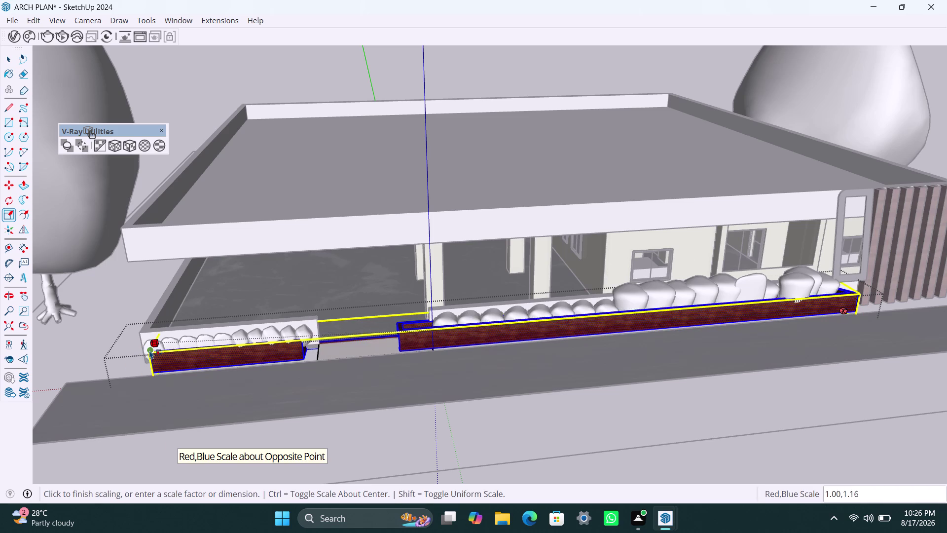
drag(150, 350, 174, 356)
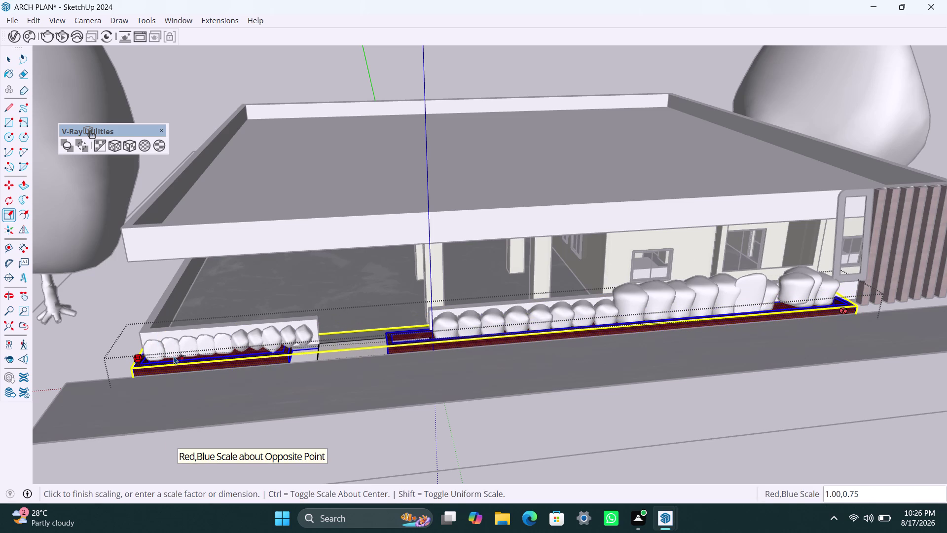
drag(174, 355, 175, 356)
drag(175, 356, 174, 356)
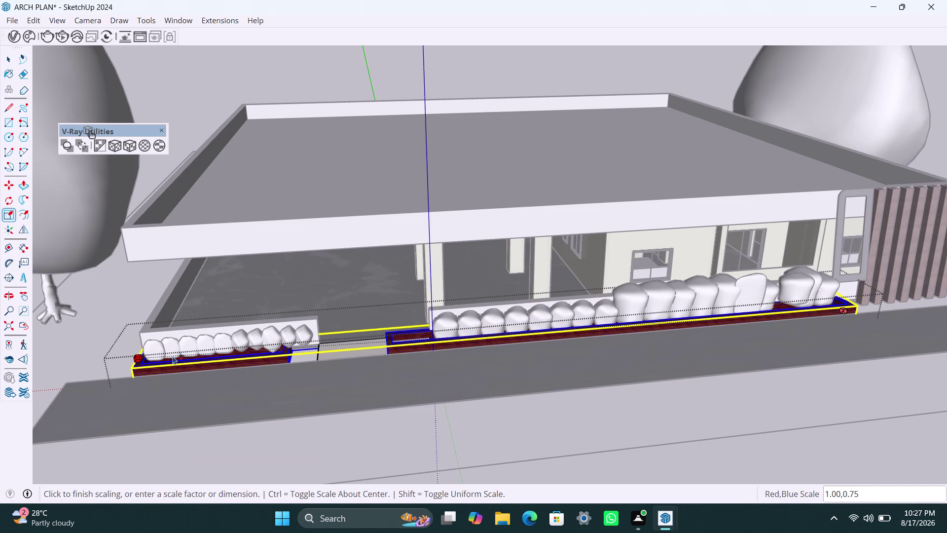
drag(173, 356, 163, 354)
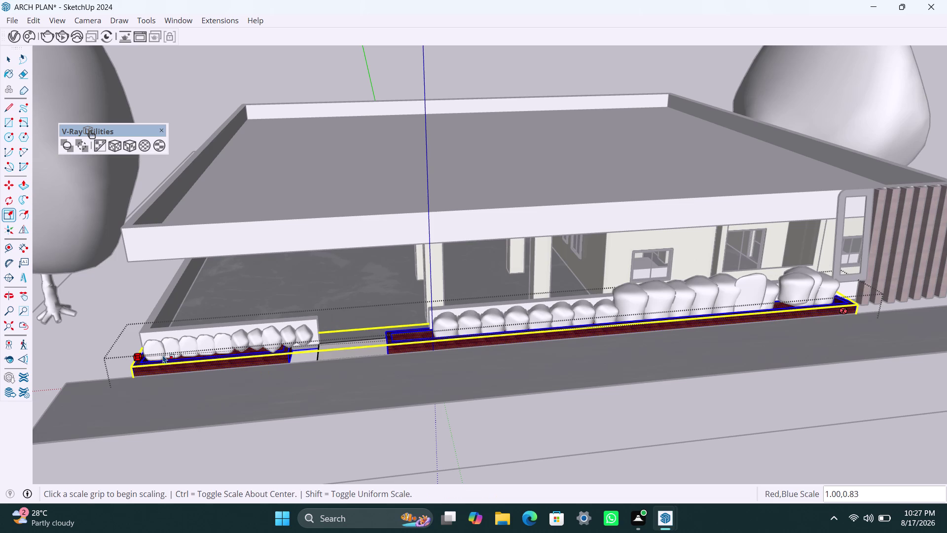
key(ctrl+z)
key(space)
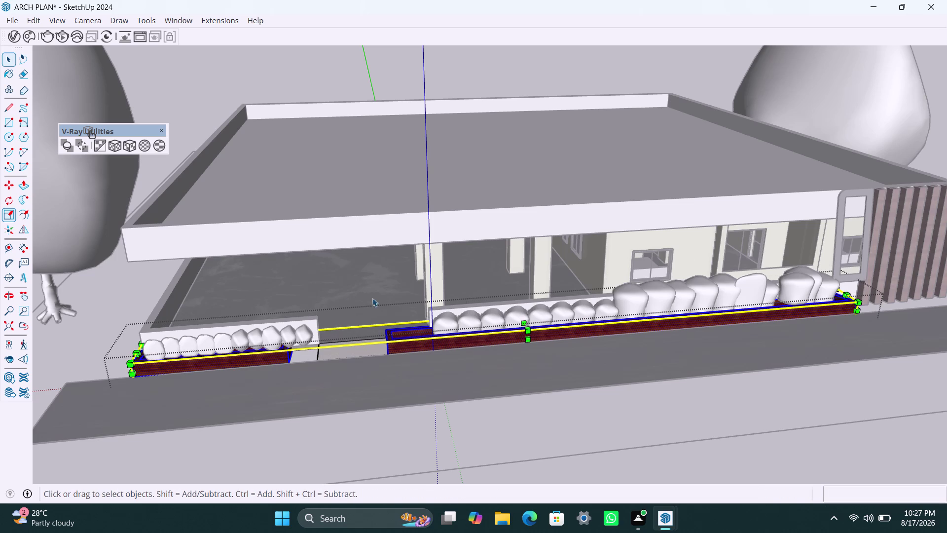
click(399, 347)
triple_click(399, 348)
click(399, 348)
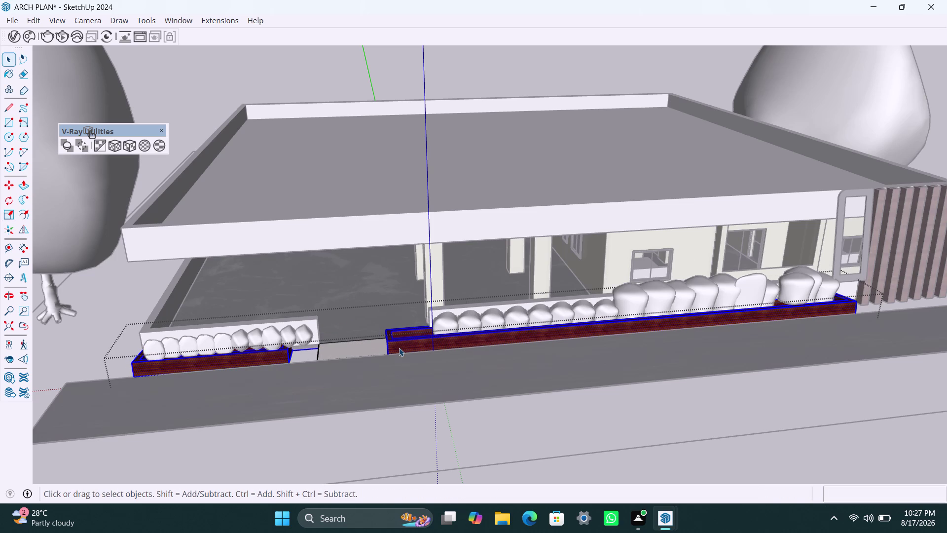
Select the front planters through the context menu, adding the second planter.
right_click(399, 348)
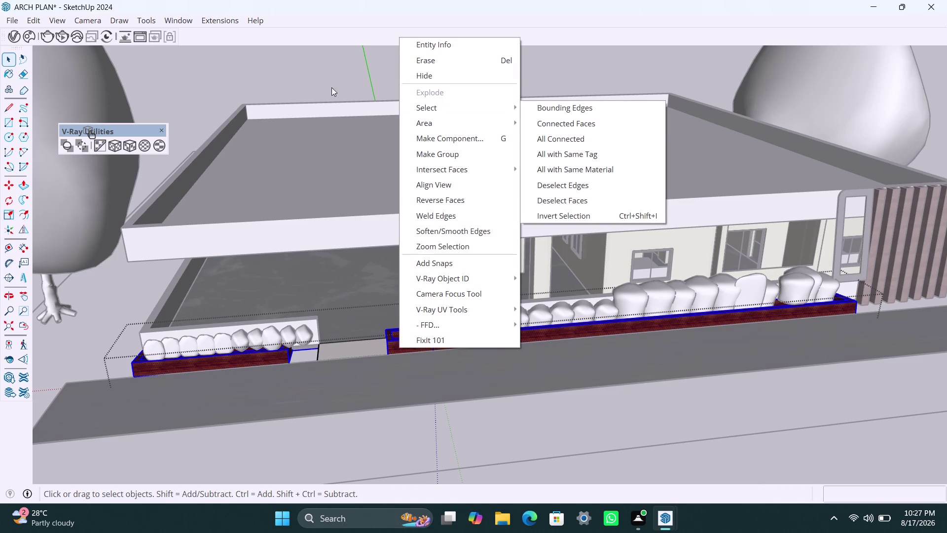
click(291, 60)
click(280, 352)
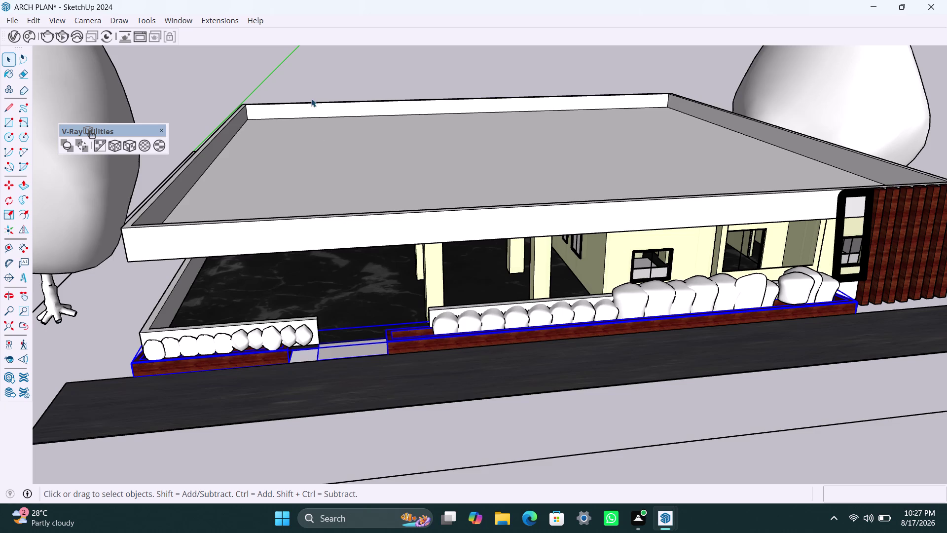
right_click(264, 356)
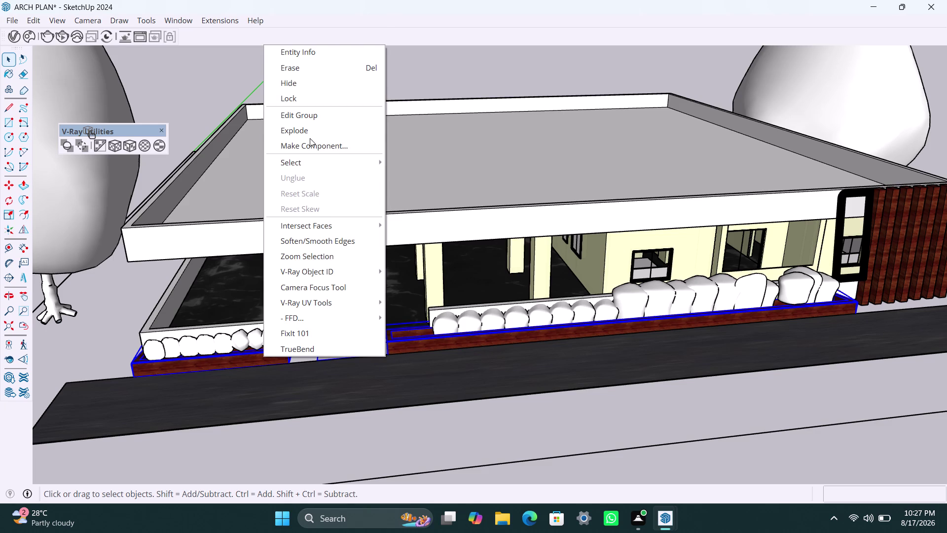
click(311, 129)
Triple-click the planters at the gap so both front planters are selected together.
triple_click(393, 349)
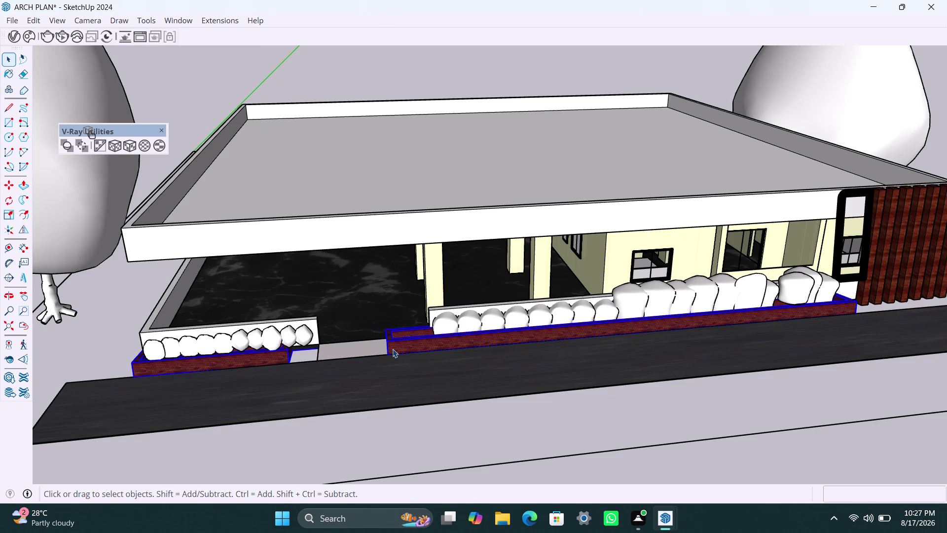
double_click(392, 348)
double_click(393, 349)
click(383, 345)
click(378, 296)
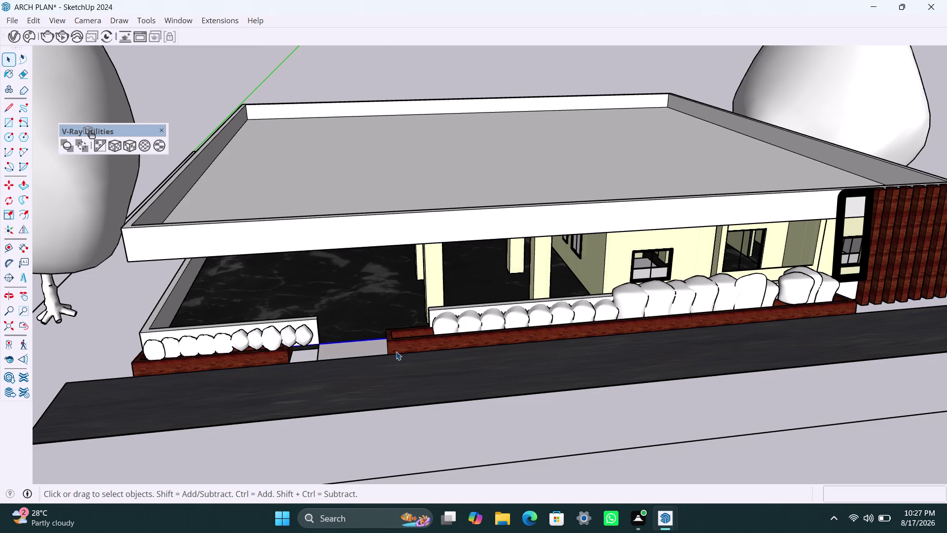
double_click(396, 351)
double_click(396, 351)
double_click(396, 351)
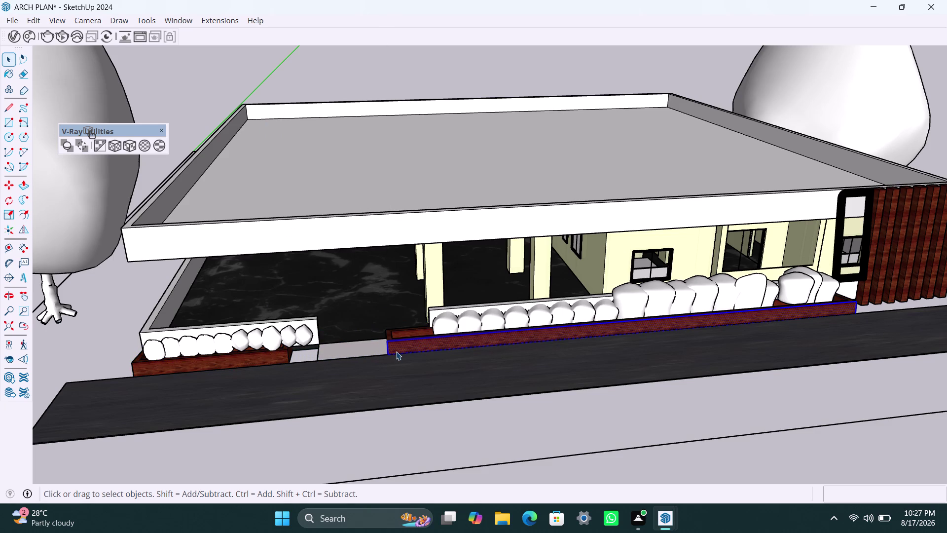
triple_click(396, 351)
triple_click(396, 351)
triple_click(396, 351)
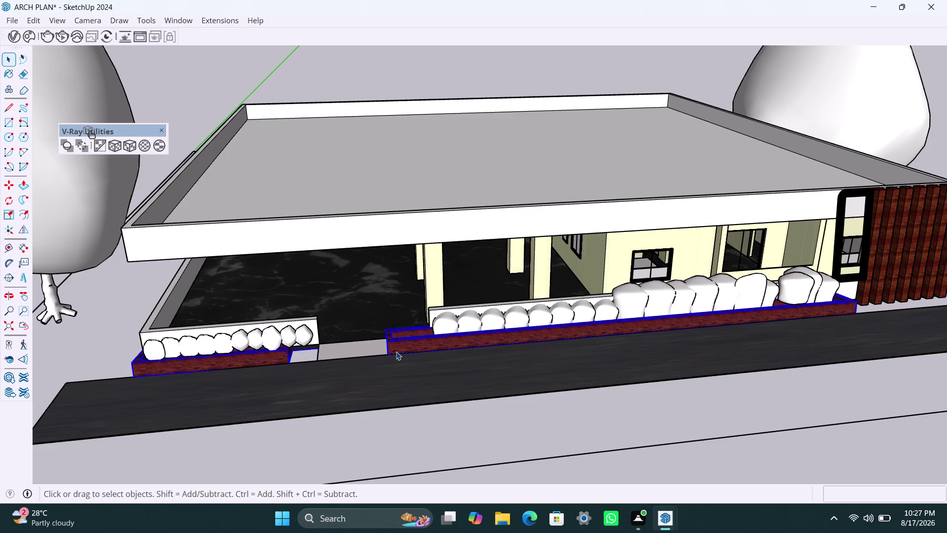
scroll(down, 3)
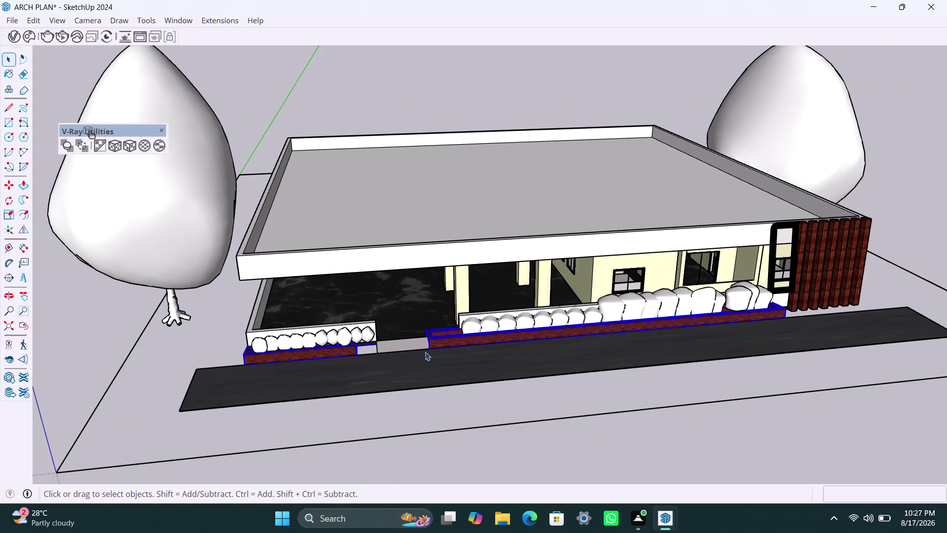
Activate Scale with S, try stretching the planters, then undo the wrong stretch.
key(s)
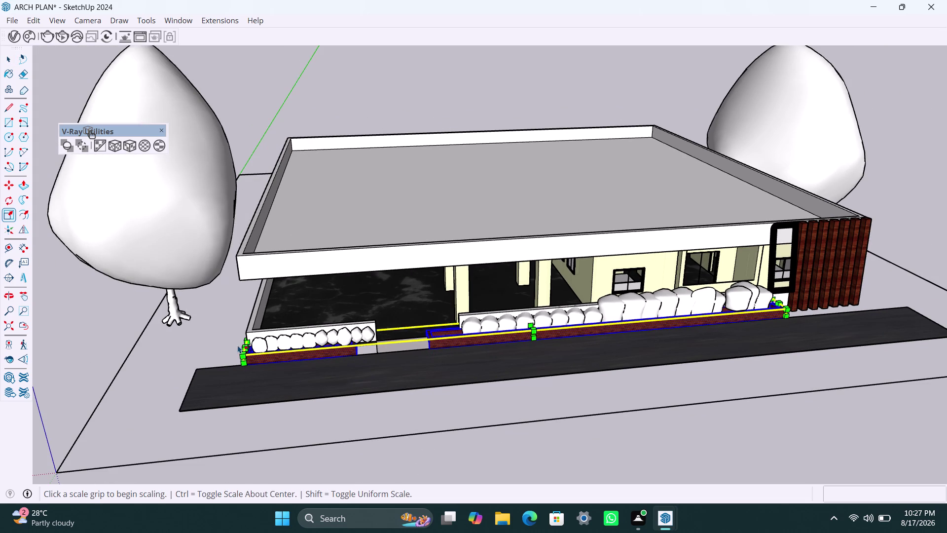
drag(243, 345, 276, 345)
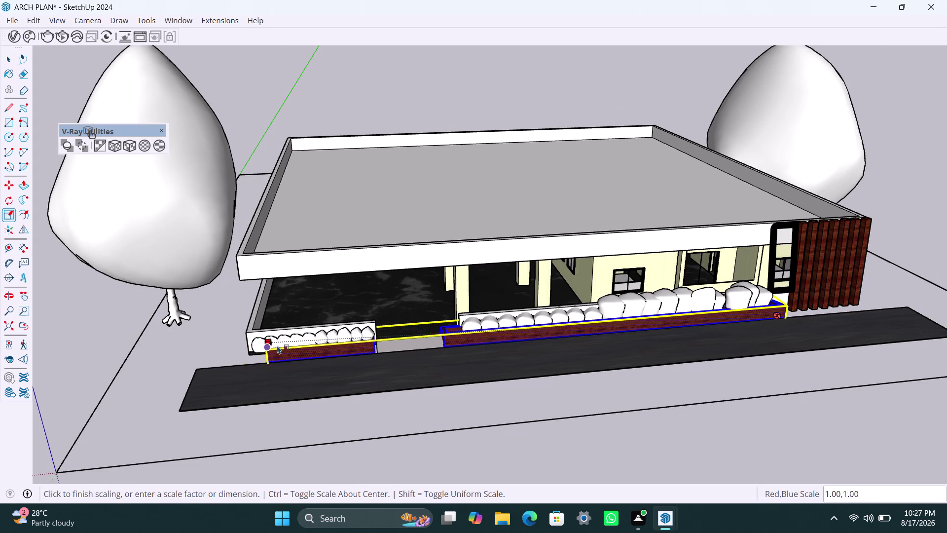
drag(276, 346, 301, 344)
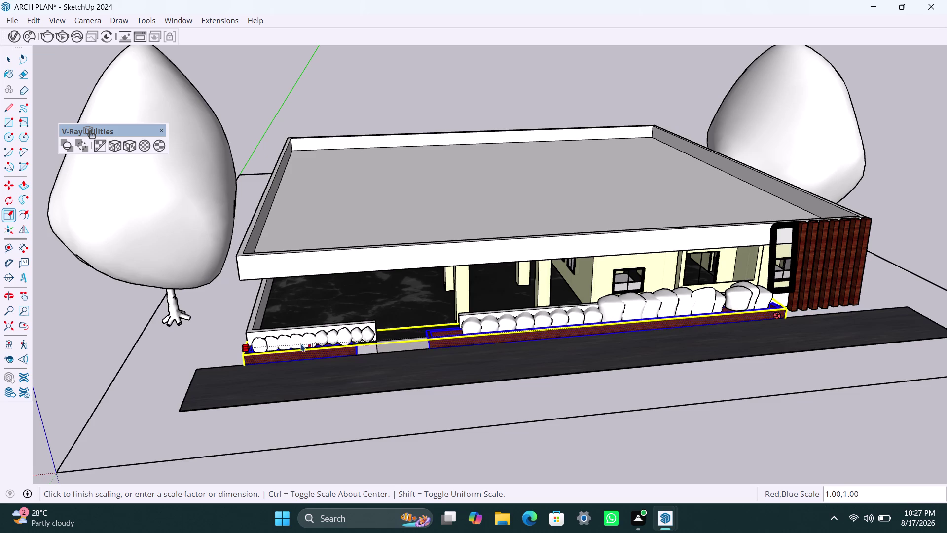
drag(300, 344, 305, 330)
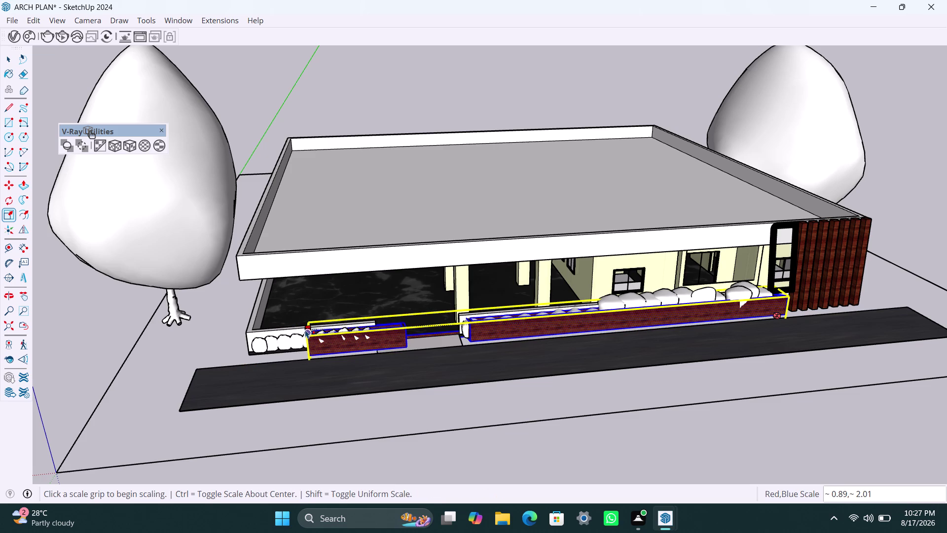
key(ctrl+z)
scroll(down, 3)
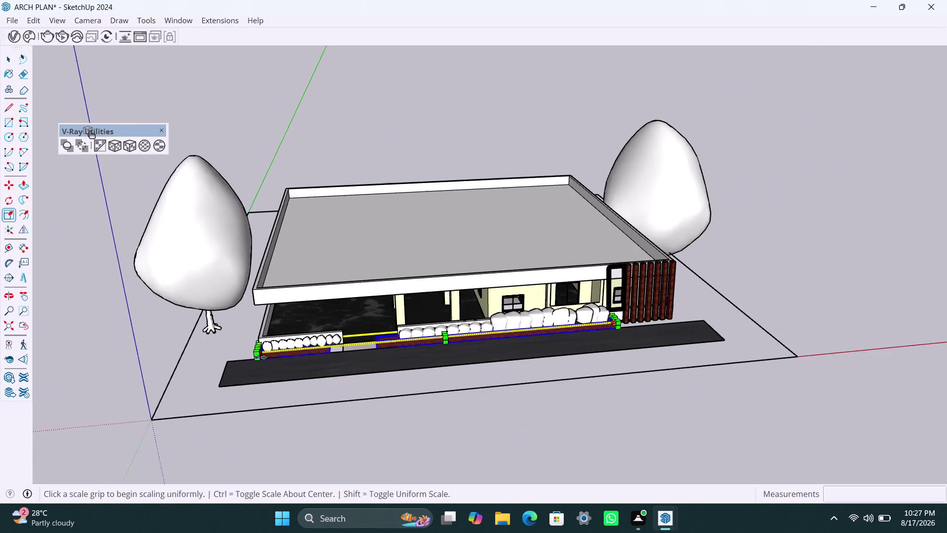
middle_drag(261, 358, 383, 356)
scroll(up, 3)
scroll(up, 3)
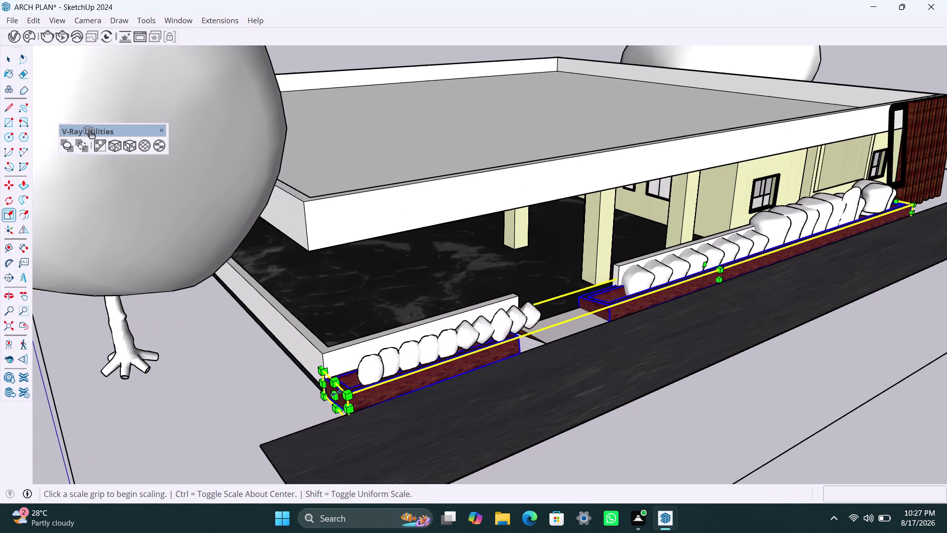
Shorten both planters along the red axis to 0.98, then end scaling and clear the selection.
drag(331, 395, 356, 391)
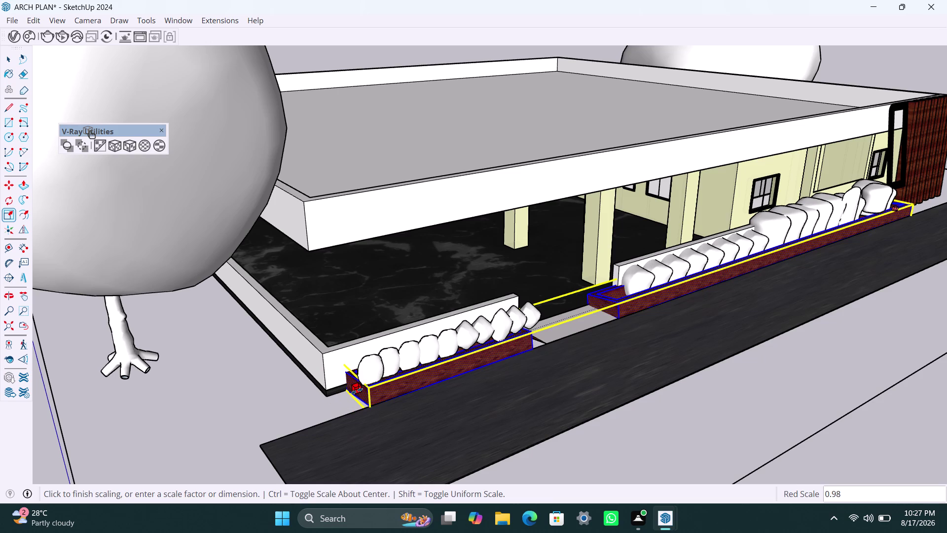
drag(356, 390, 358, 390)
scroll(down, 3)
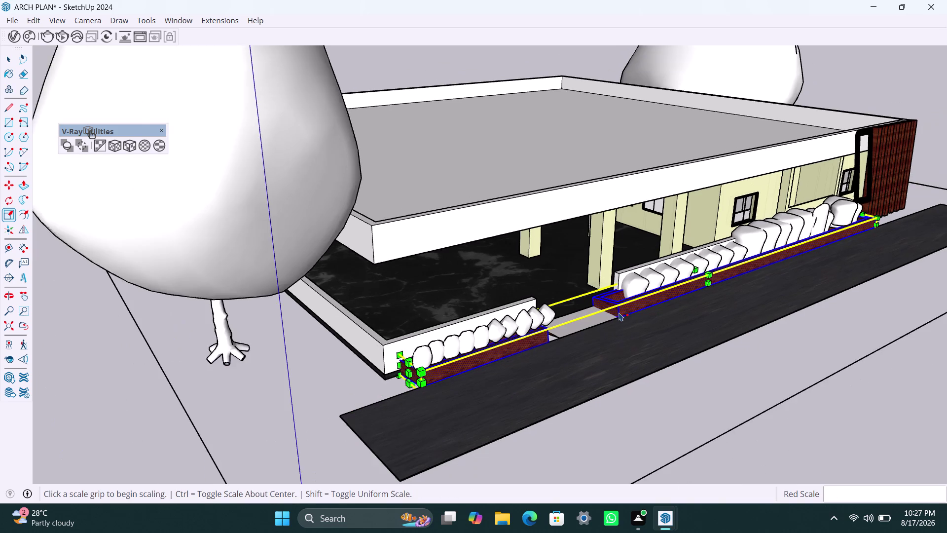
middle_drag(619, 312, 496, 346)
scroll(up, 3)
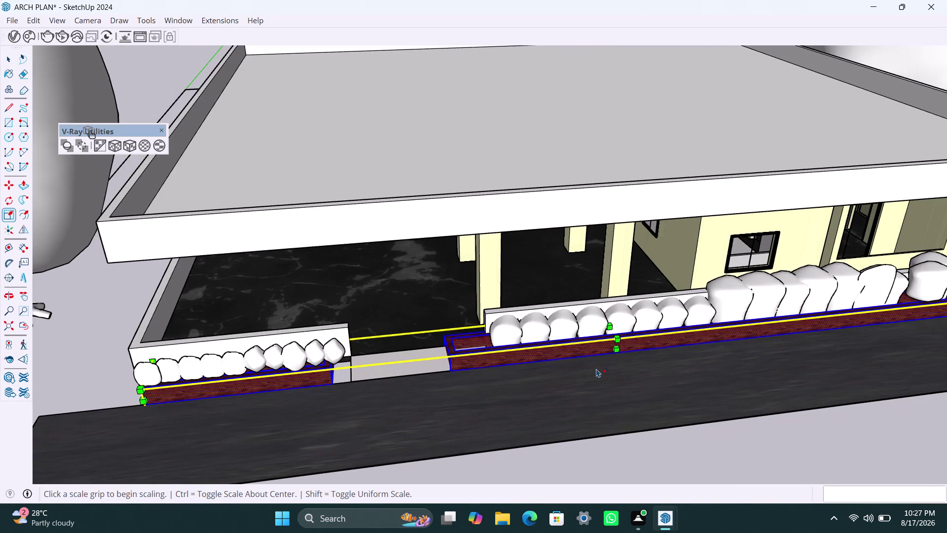
scroll(down, 3)
middle_drag(543, 384, 517, 402)
click(437, 314)
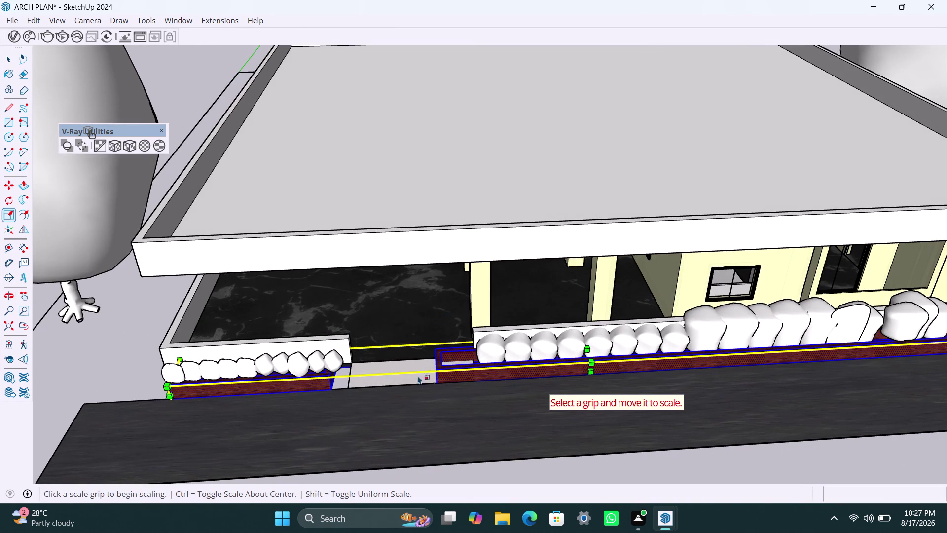
key(space)
click(159, 326)
scroll(up, 3)
scroll(up, 3)
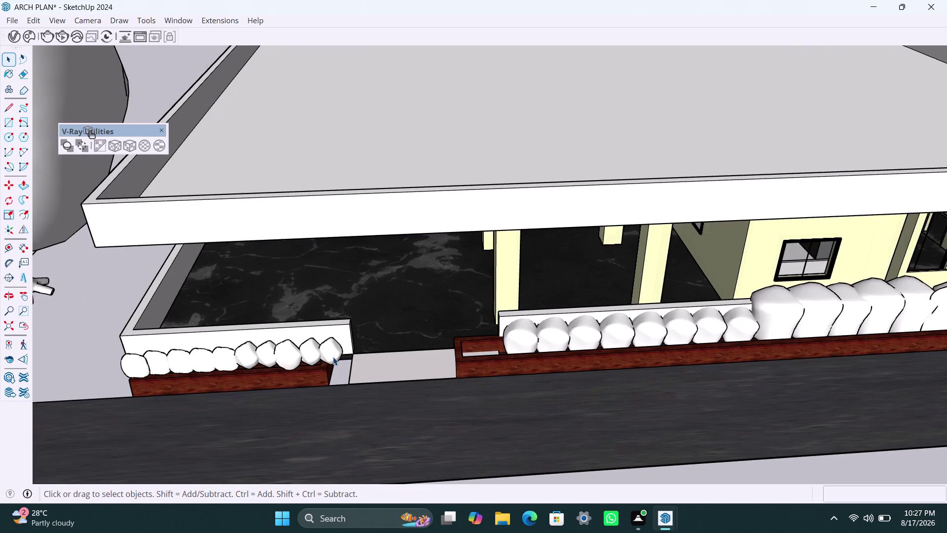
click(333, 356)
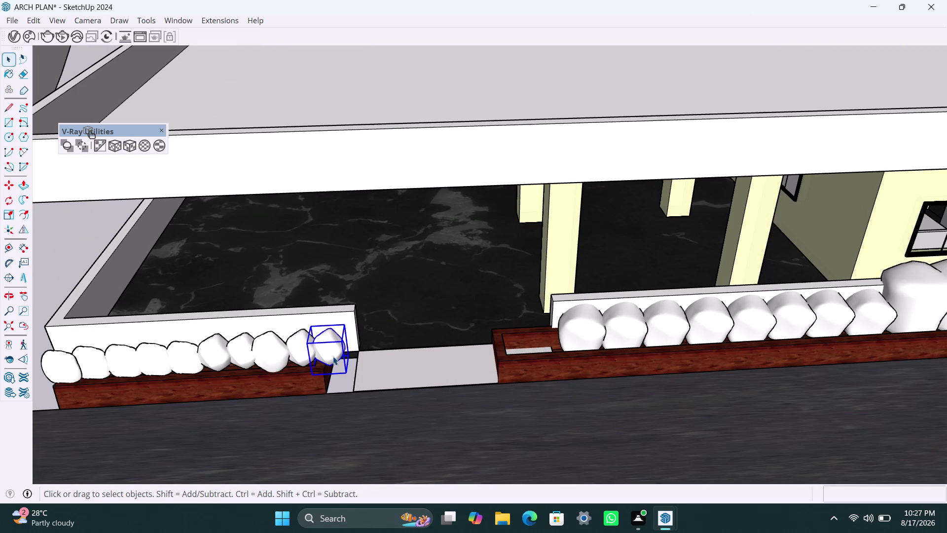
key(m)
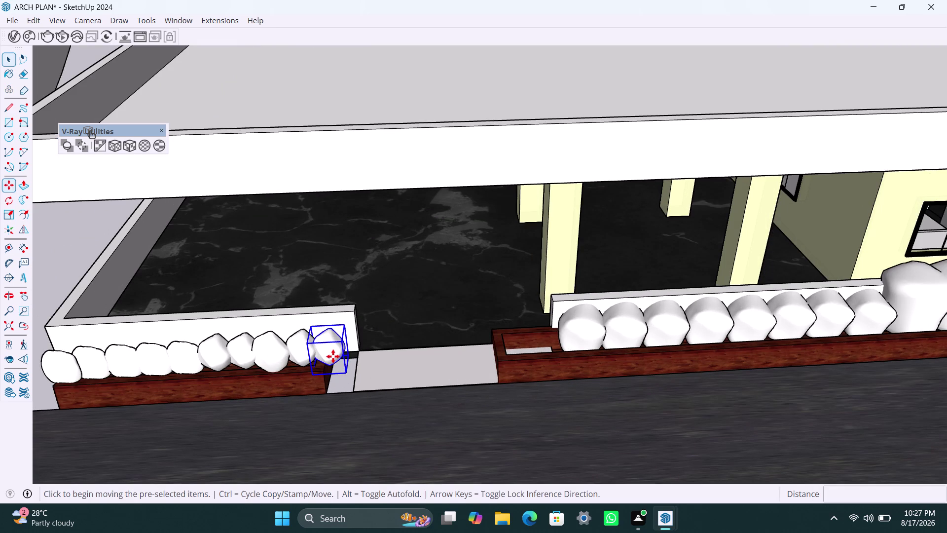
click(333, 356)
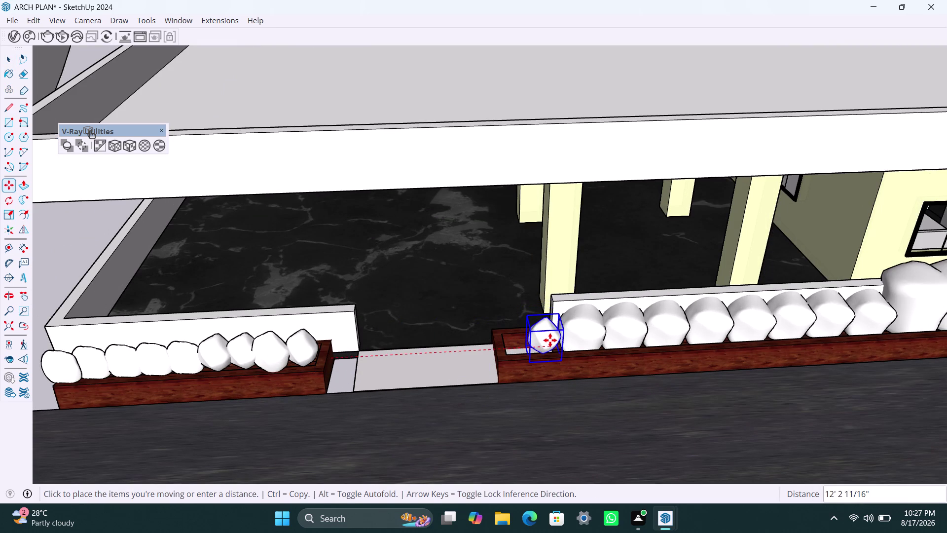
key(Escape)
key(space)
key(space)
key(space)
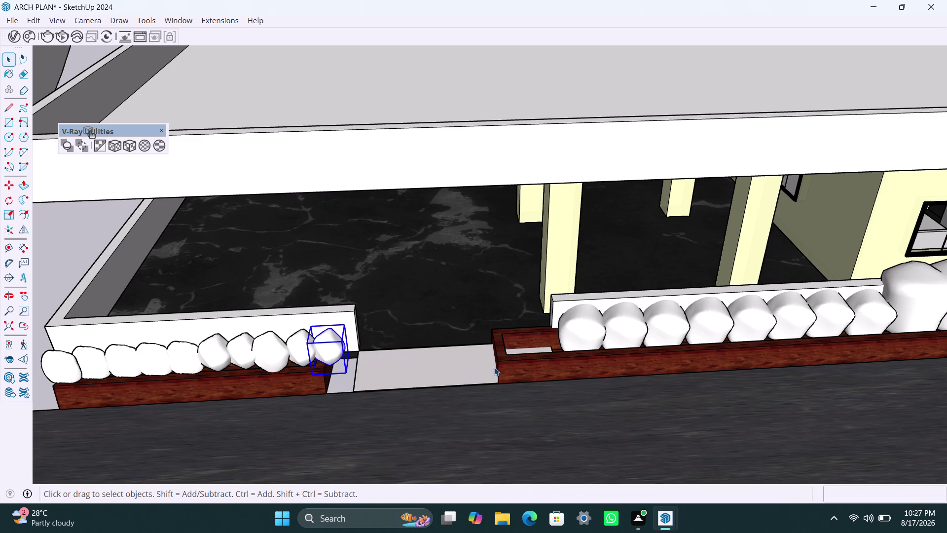
click(363, 284)
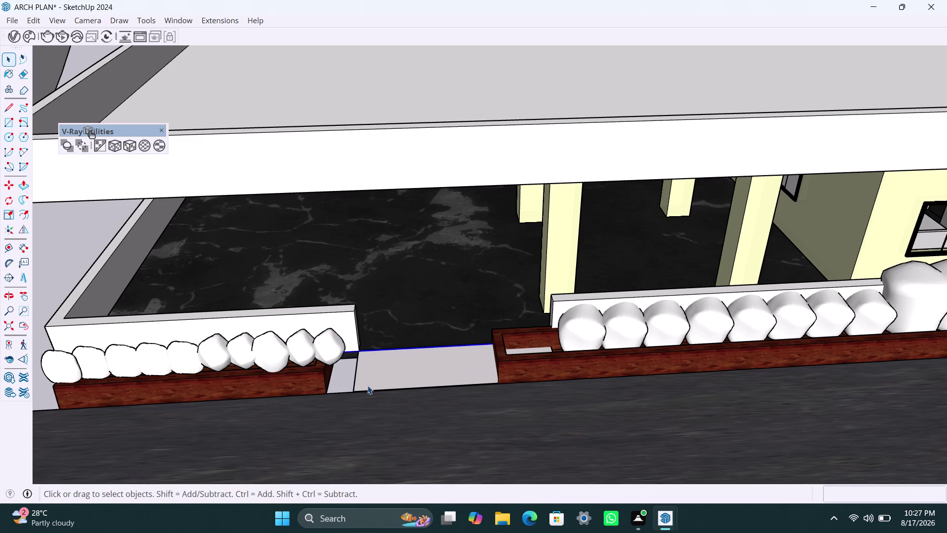
click(330, 369)
triple_click(298, 376)
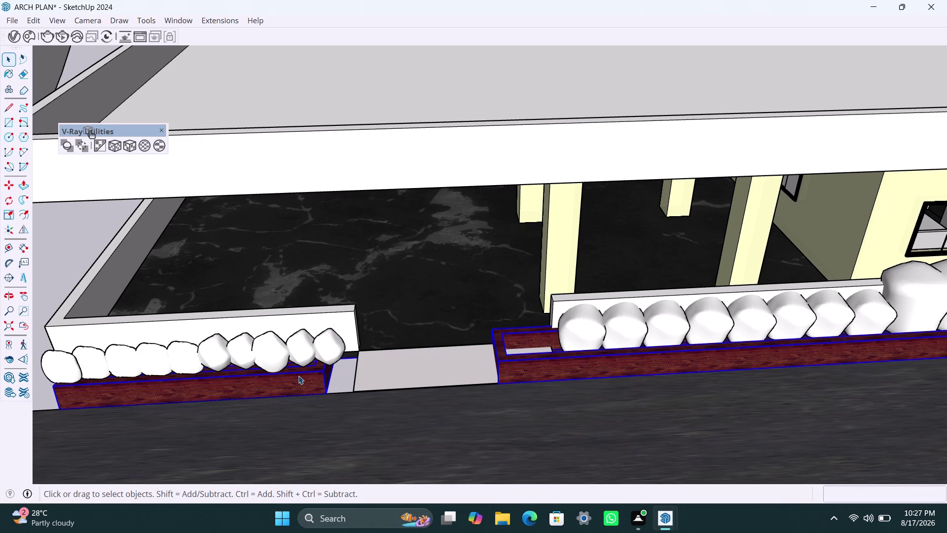
double_click(299, 375)
right_click(298, 376)
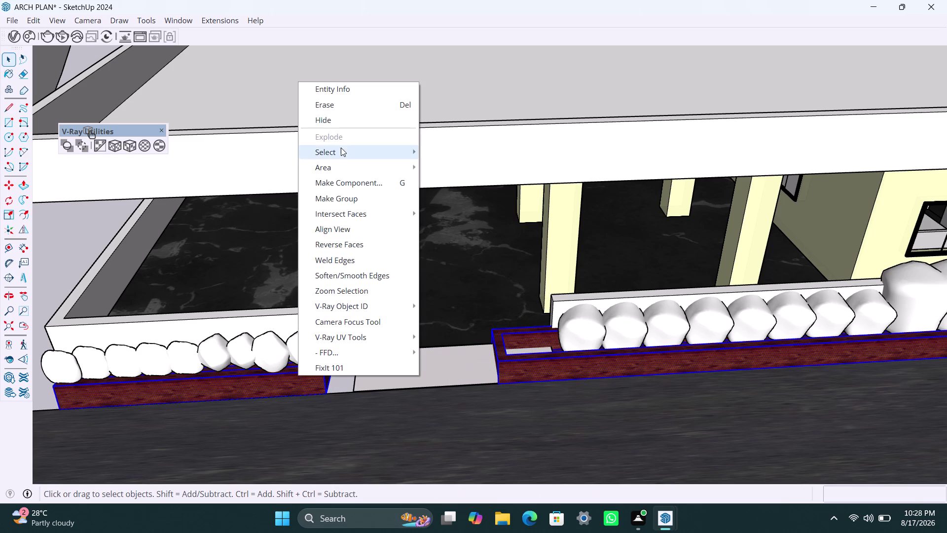
click(63, 249)
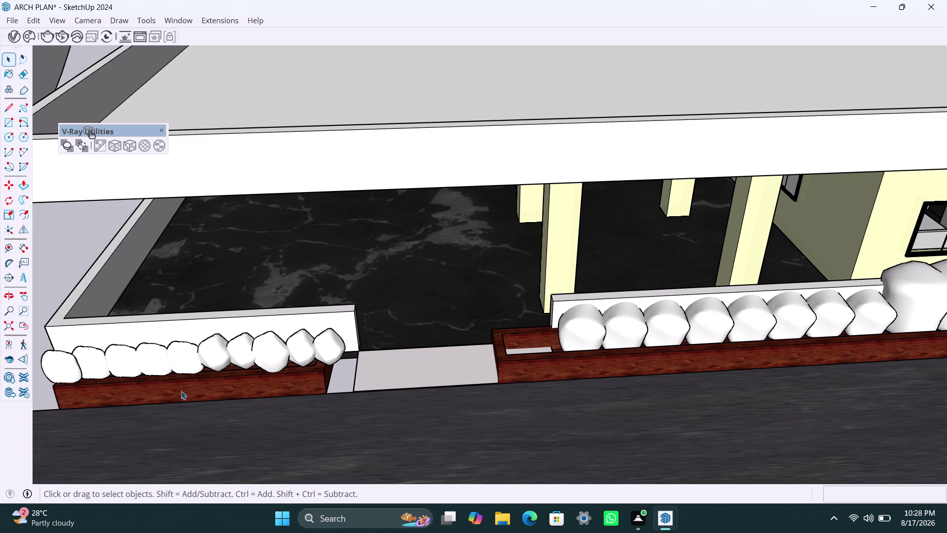
click(182, 392)
right_click(196, 380)
triple_click(173, 382)
double_click(173, 379)
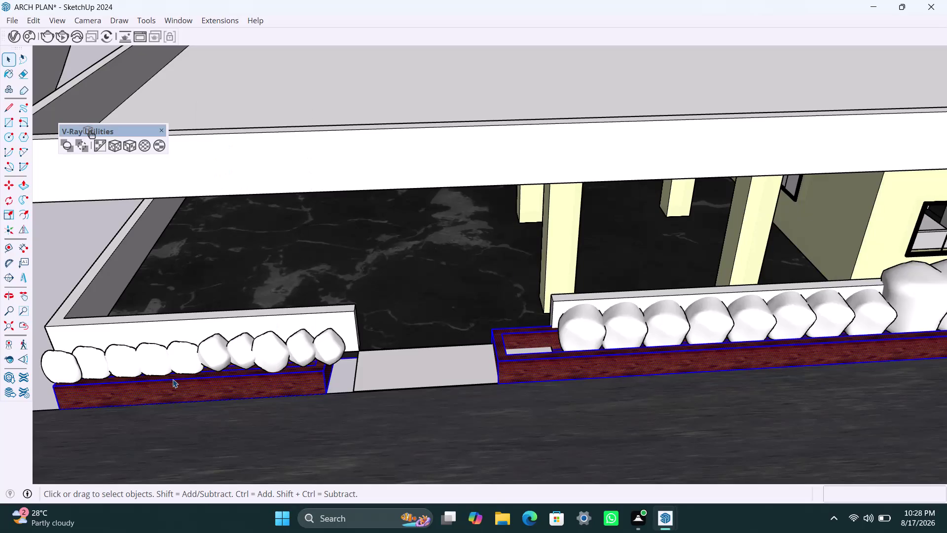
right_click(223, 376)
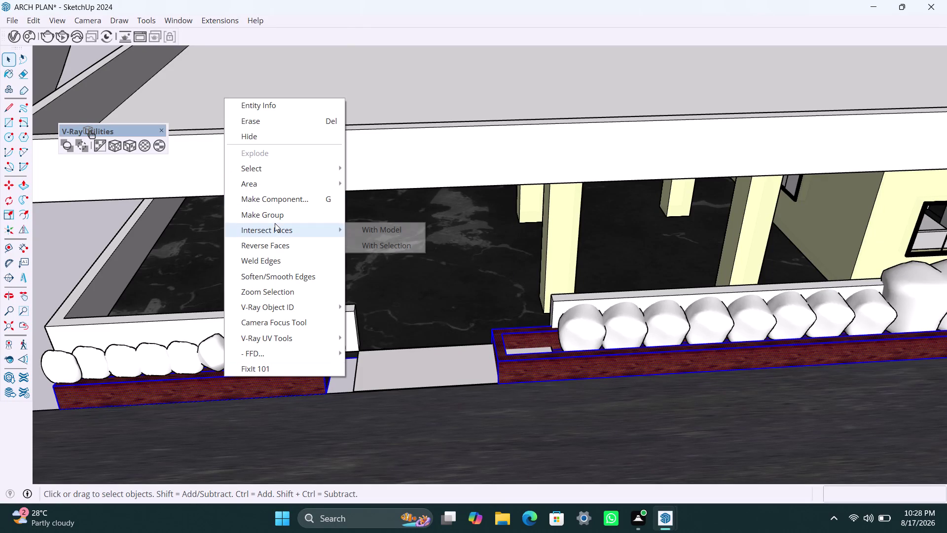
click(81, 247)
scroll(up, 3)
scroll(down, 3)
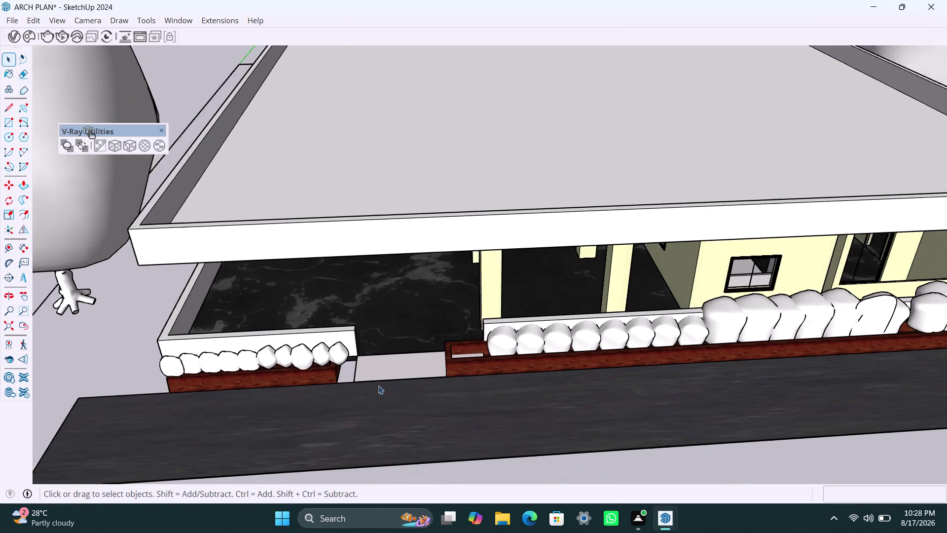
middle_drag(412, 386, 275, 382)
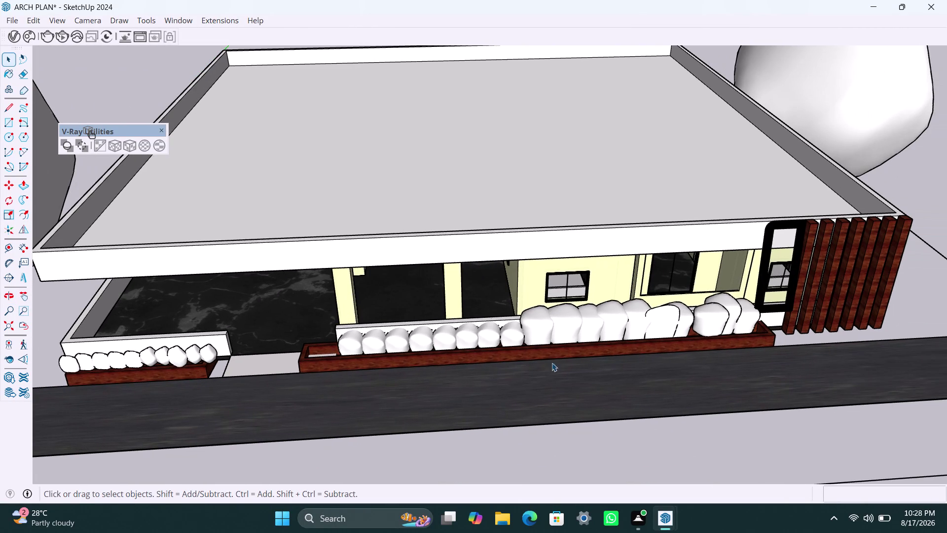
key(ctrl+z)
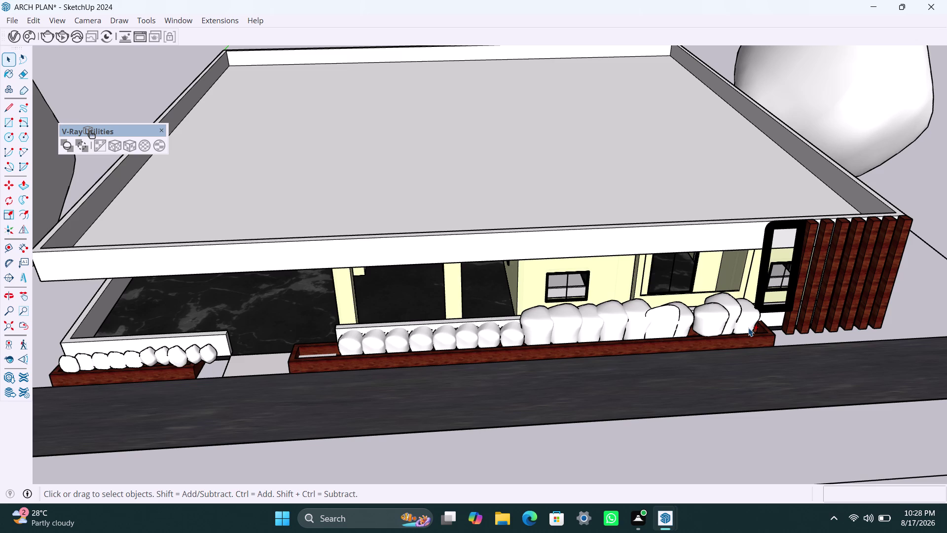
Undo repeatedly, stepping back through the facade slat changes one by one.
key(ctrl+z)
key(ctrl+z)
key(ctrl+z)
key(ctrl+z)
key(ctrl+z)
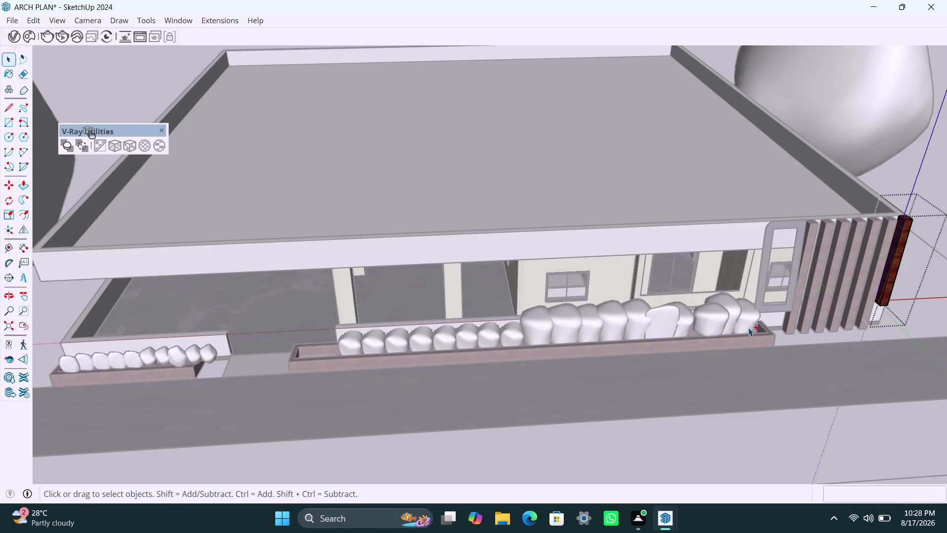
key(ctrl+z)
key(ctrl+z)
key(ctrl+z)
key(ctrl+z)
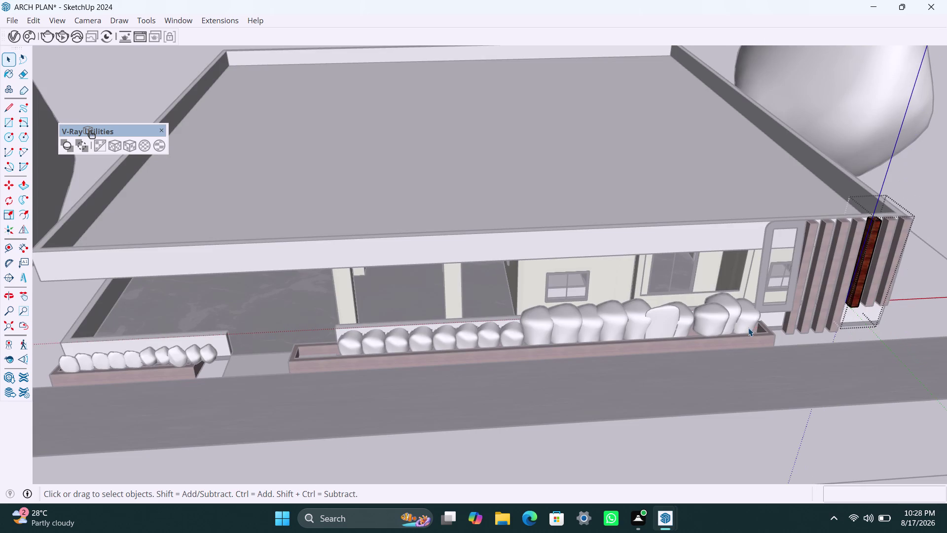
key(ctrl+z)
key(ctrl+z)
key(ctrl+z)
key(ctrl+z)
key(ctrl+z)
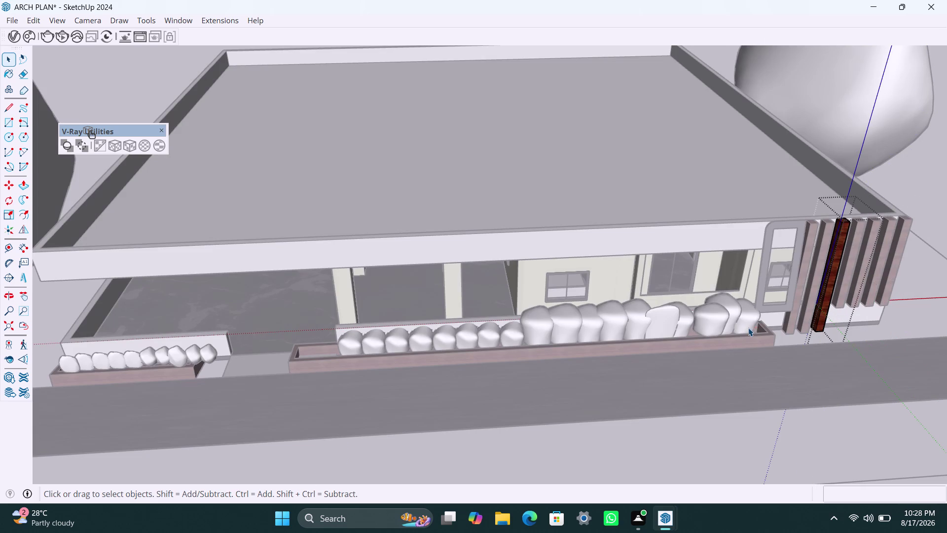
key(ctrl+z)
key(ctrl+z)
key(ctrl+z)
key(ctrl+z)
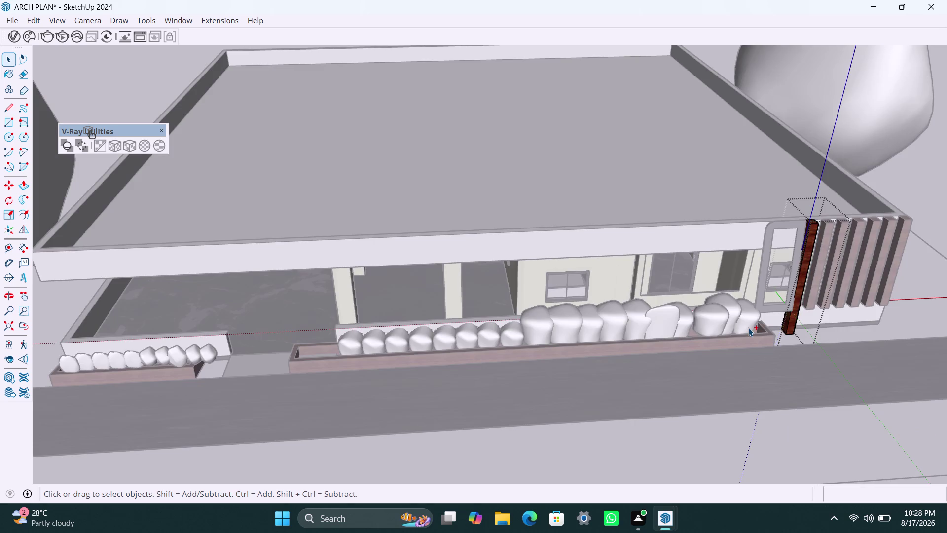
key(ctrl+z)
key(ctrl+z)
key(ctrl+z)
key(ctrl+z)
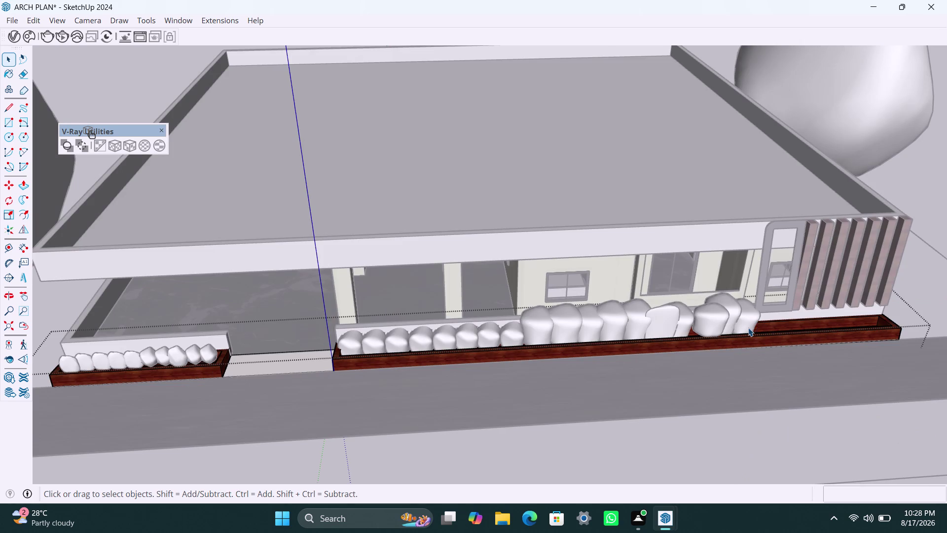
Return to the Select tool and orbit out to view the whole textured house.
key(space)
scroll(down, 3)
click(929, 181)
scroll(down, 3)
middle_drag(871, 329, 803, 343)
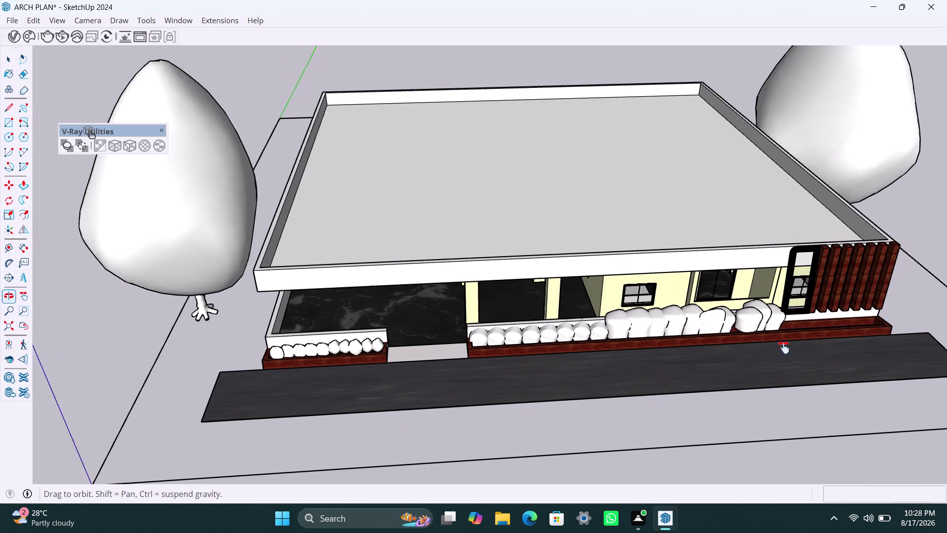
Zoom toward the entrance and open the first slat group for editing.
middle_drag(802, 343, 727, 355)
scroll(up, 3)
middle_click(750, 347)
scroll(up, 3)
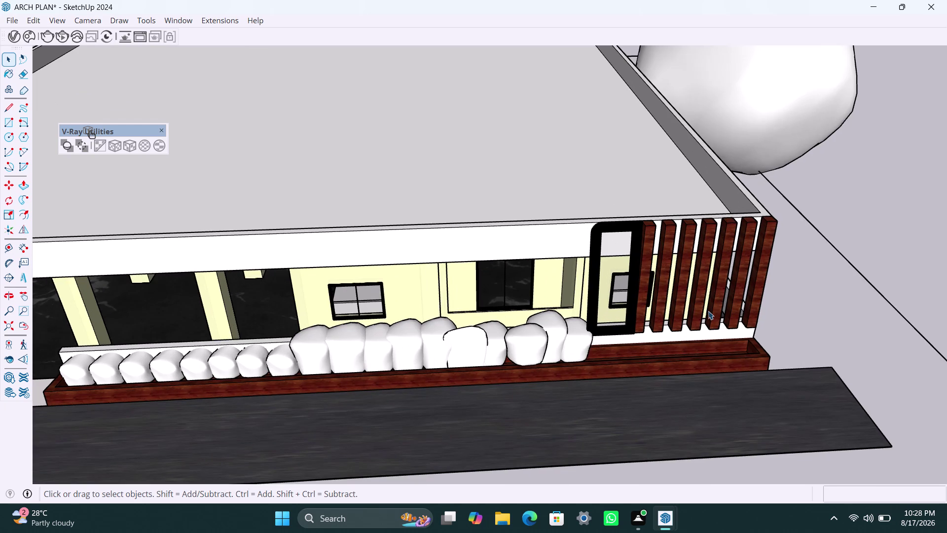
scroll(up, 3)
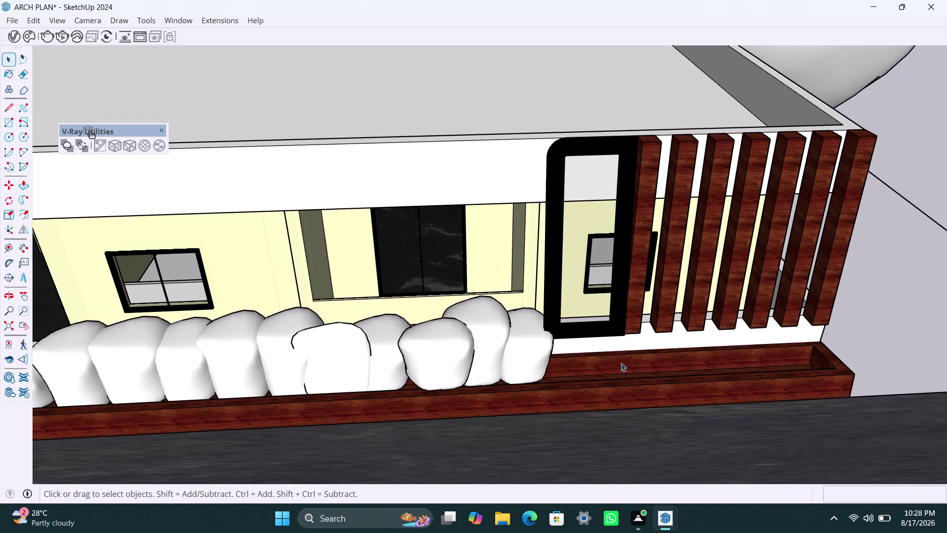
click(638, 329)
double_click(637, 329)
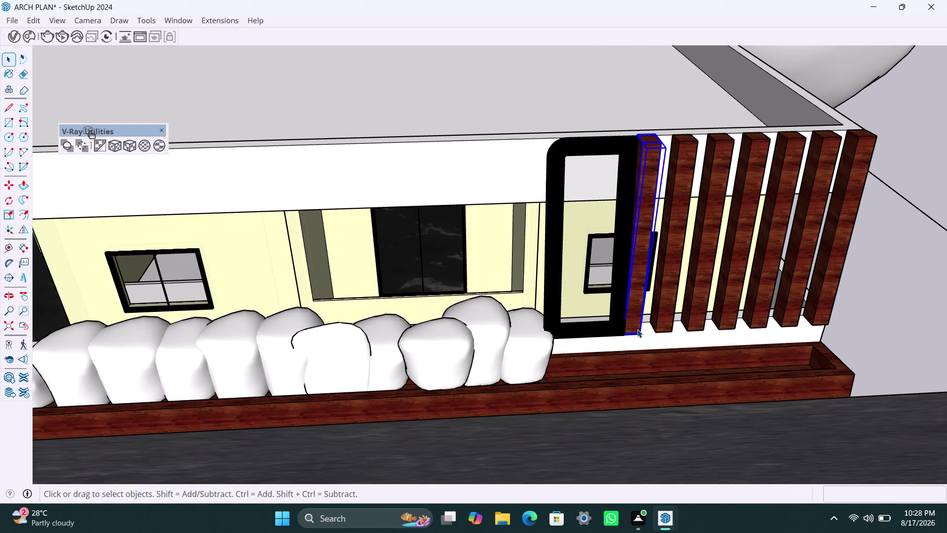
Push/pull the first slat's bottom face down to the base level.
scroll(up, 3)
middle_drag(637, 339, 617, 256)
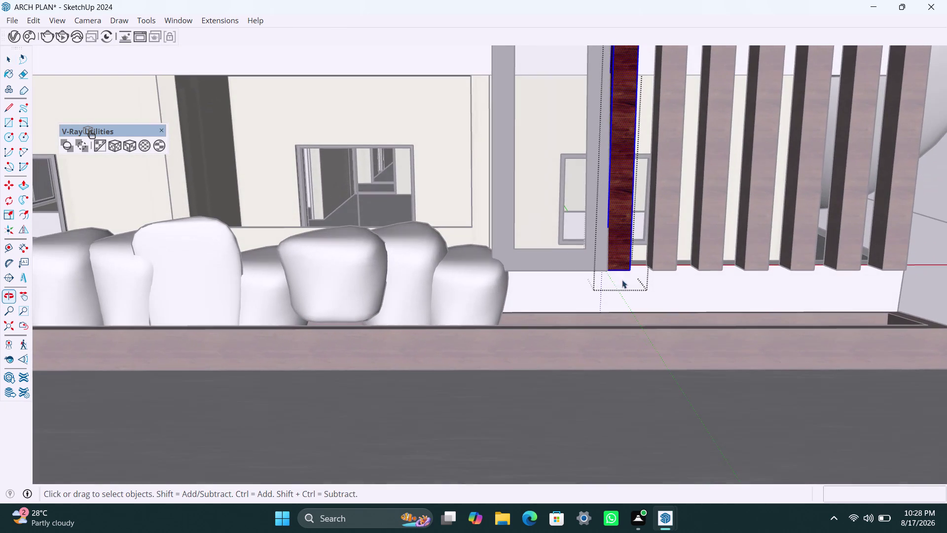
scroll(up, 3)
middle_drag(619, 275, 611, 208)
scroll(up, 3)
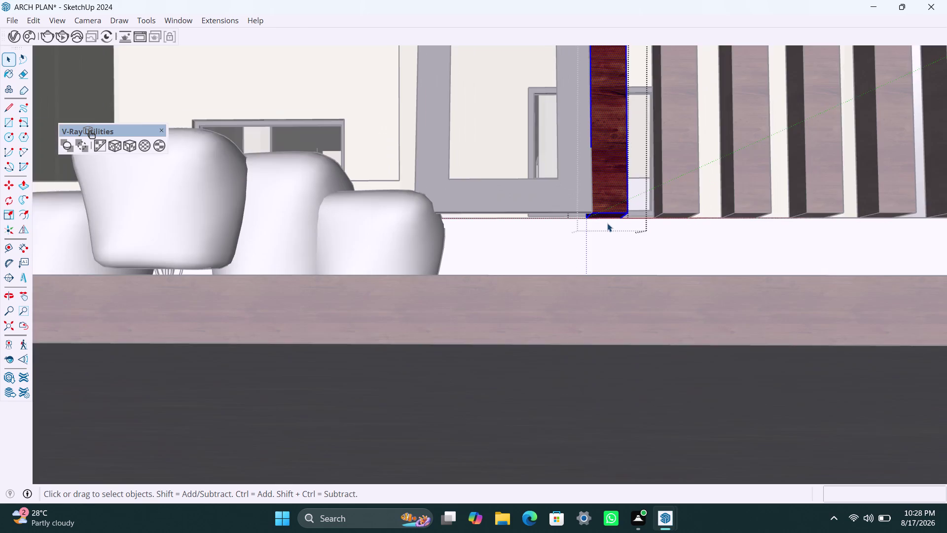
scroll(up, 3)
click(605, 213)
click(606, 213)
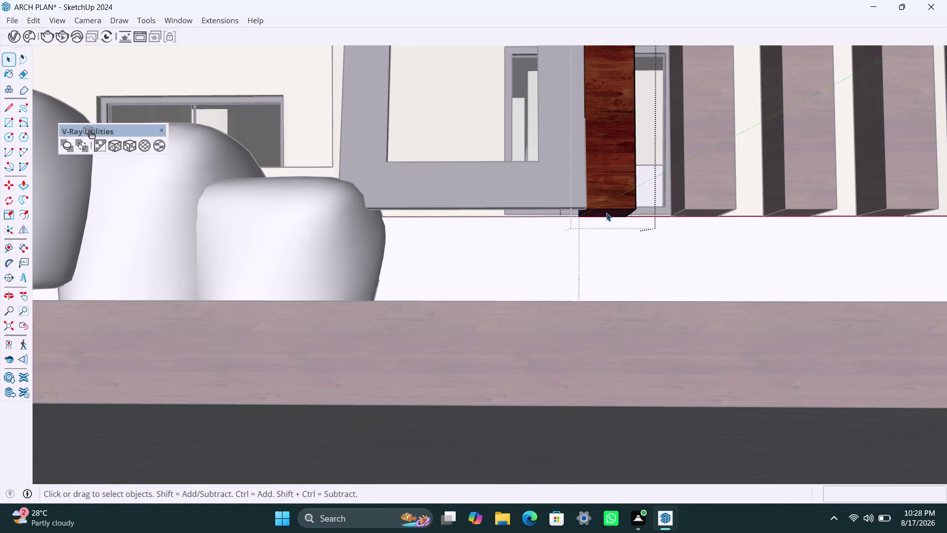
key(p)
click(606, 213)
click(607, 307)
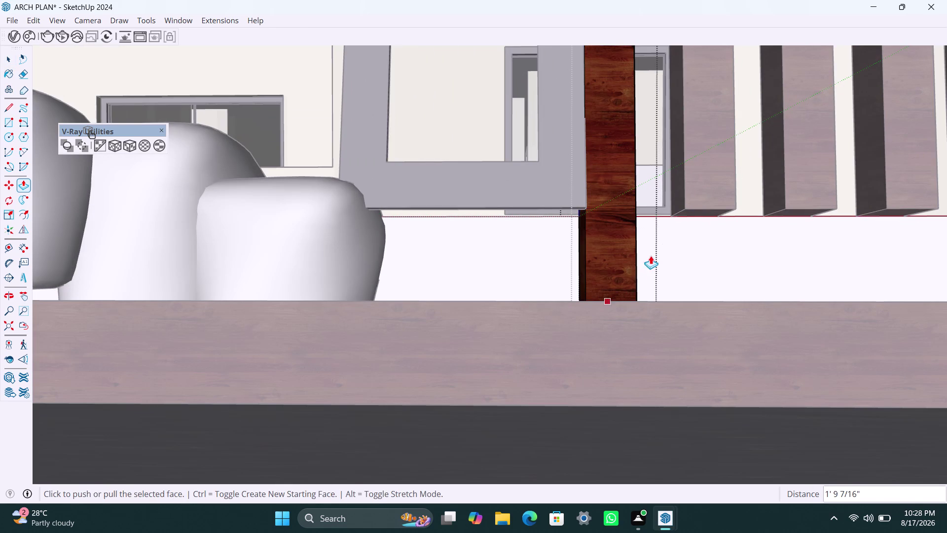
key(space)
Push/pull the second slat's bottom face down to the base.
triple_click(703, 215)
click(704, 215)
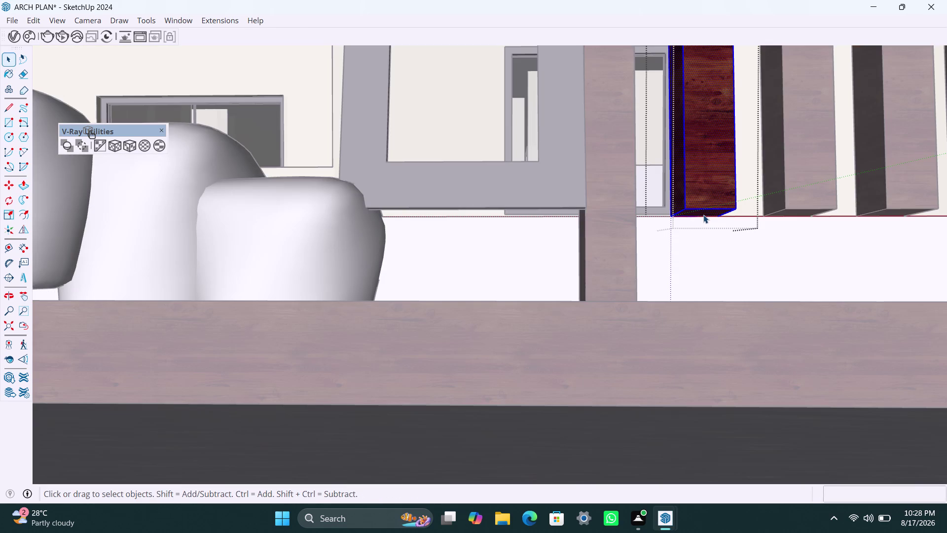
key(p)
click(703, 214)
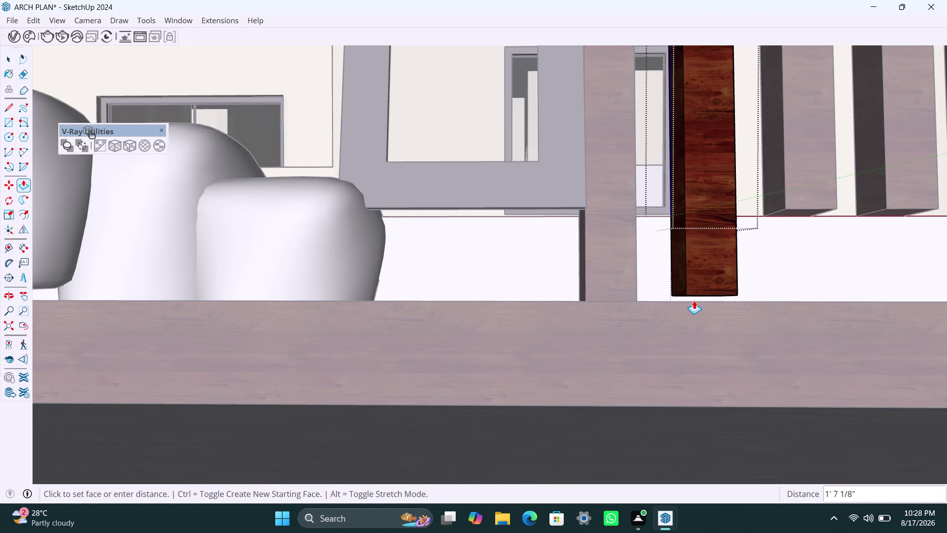
click(693, 304)
key(space)
Open the third slat and push/pull its bottom face down to the base.
click(797, 217)
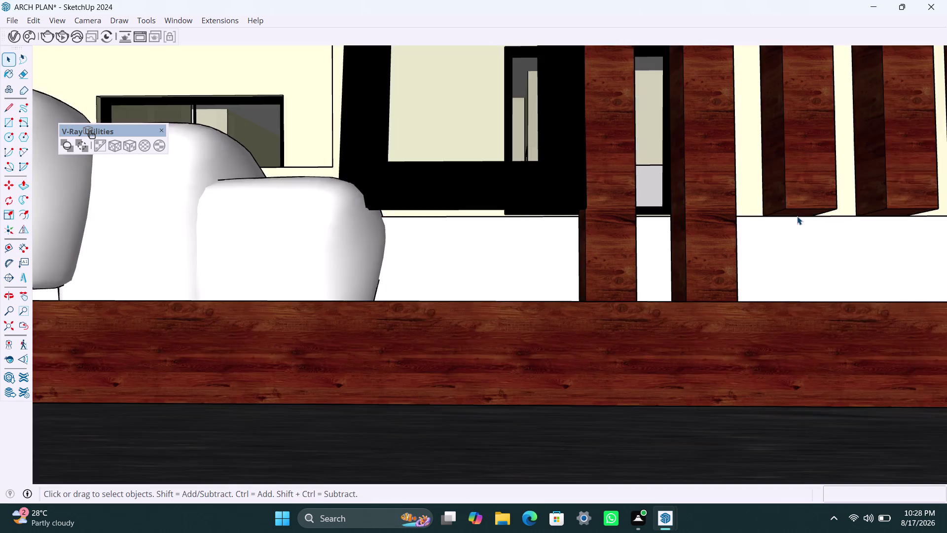
double_click(797, 216)
click(797, 216)
key(p)
click(796, 216)
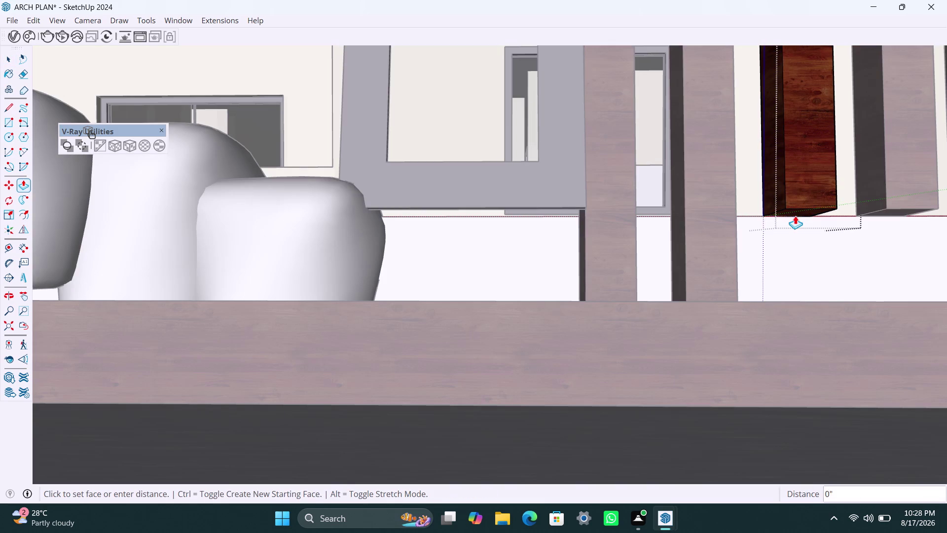
click(781, 306)
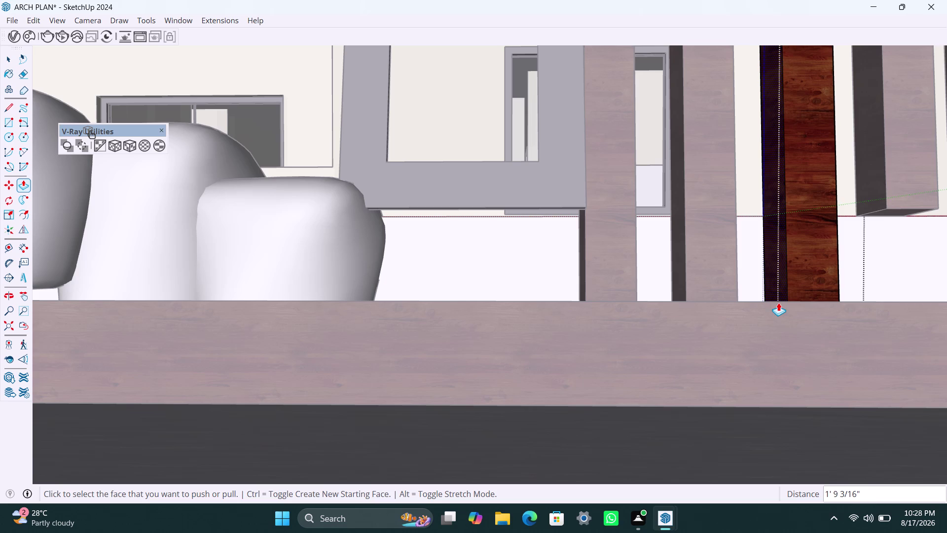
scroll(down, 3)
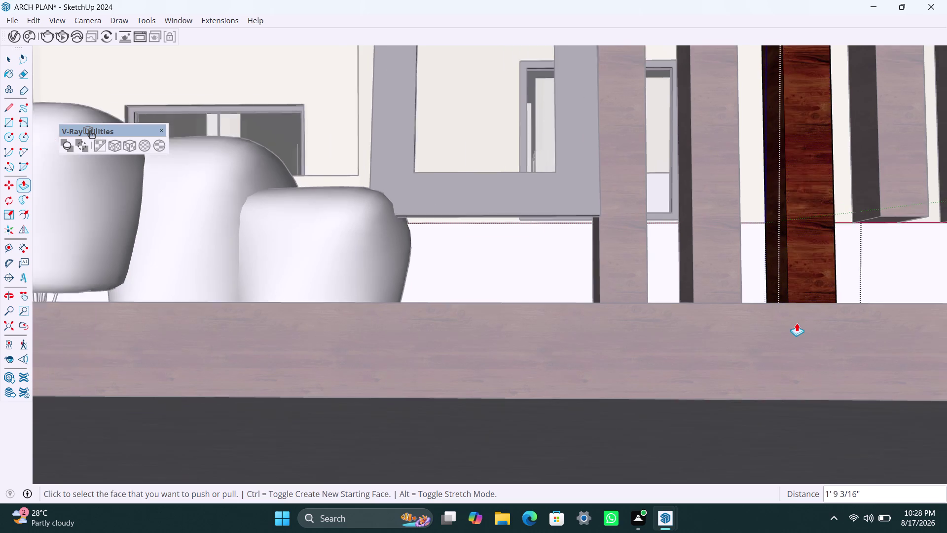
scroll(down, 3)
Push/Pull the first wood slat's bottom face down to the base.
middle_drag(797, 322, 571, 331)
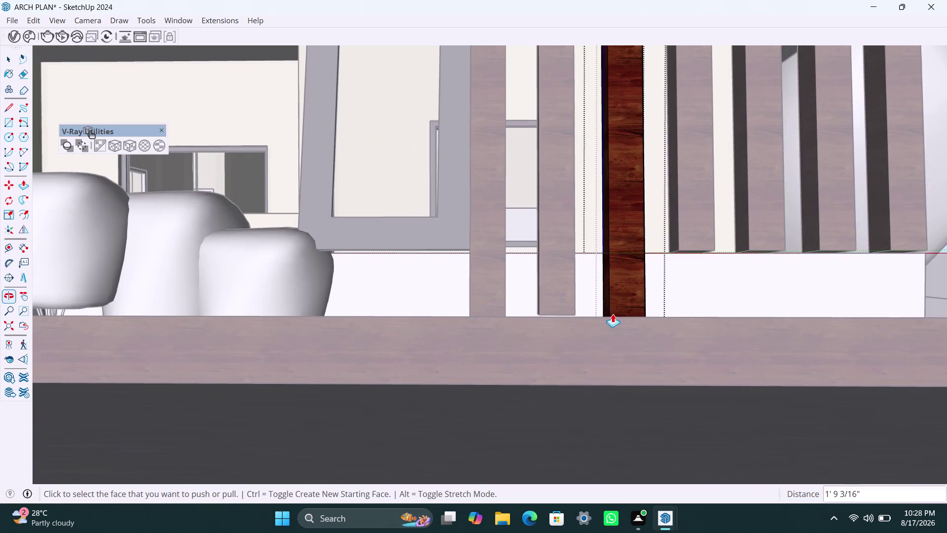
scroll(up, 3)
key(space)
scroll(up, 3)
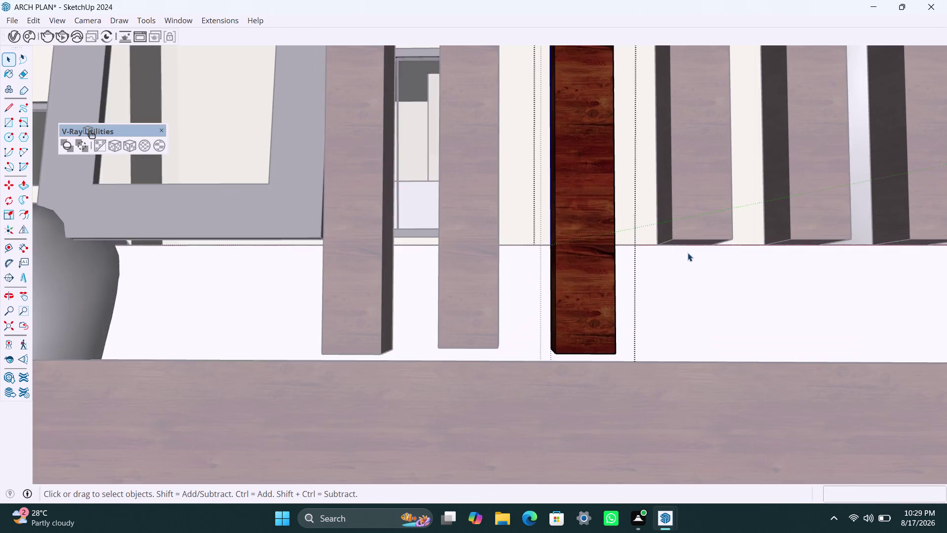
click(690, 241)
triple_click(690, 240)
click(692, 240)
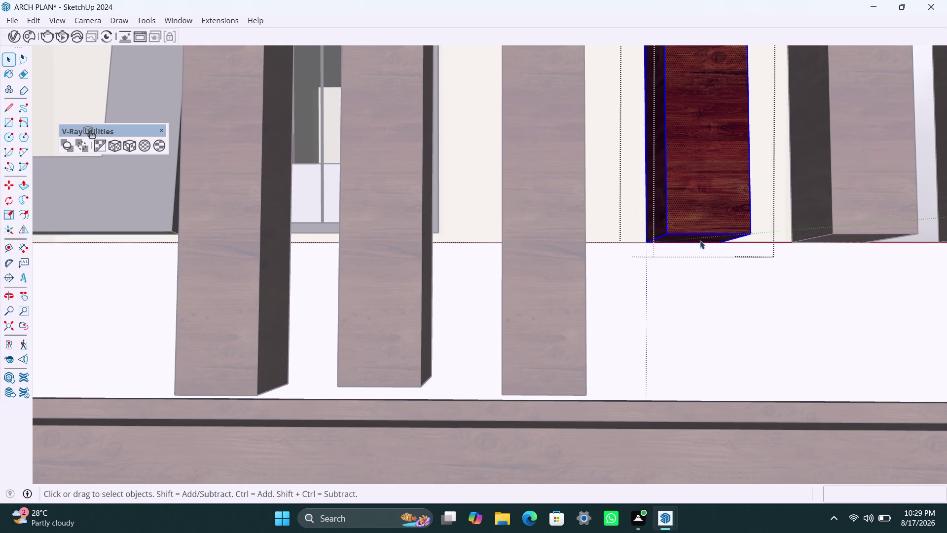
click(703, 240)
click(713, 239)
key(p)
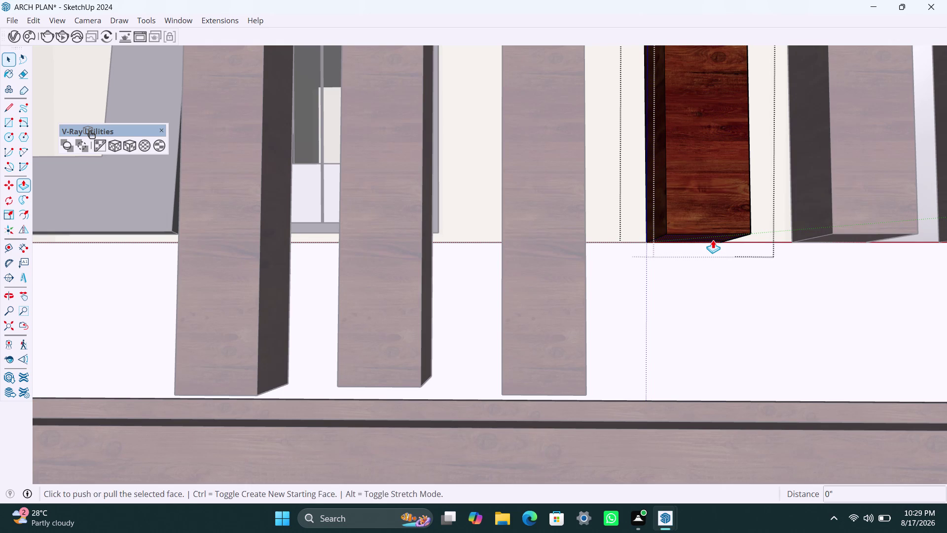
click(712, 239)
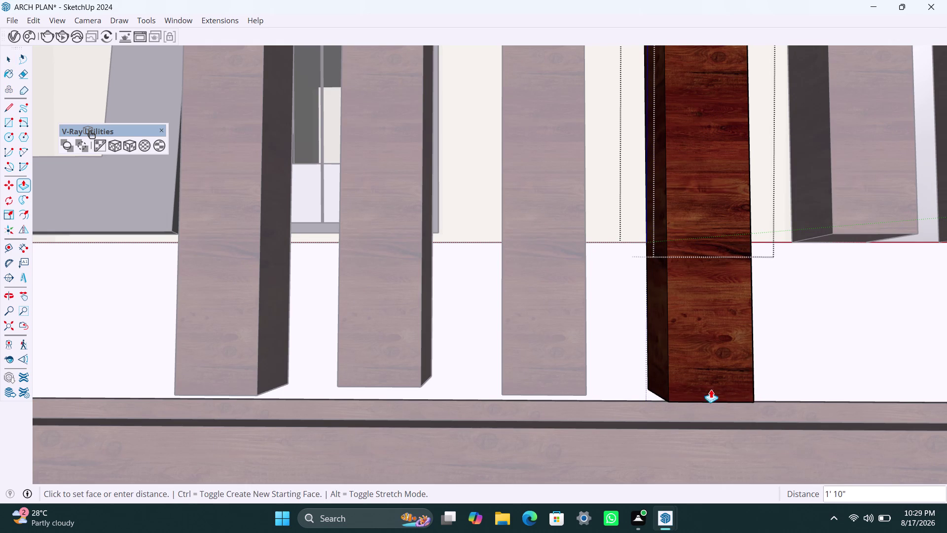
click(250, 394)
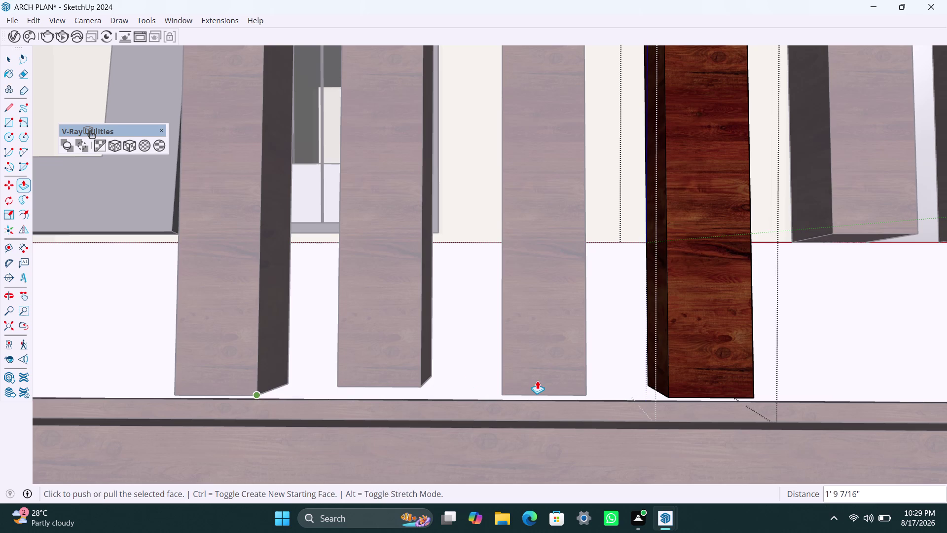
key(space)
Pull the next slat's bottom face down until it meets the base.
scroll(down, 3)
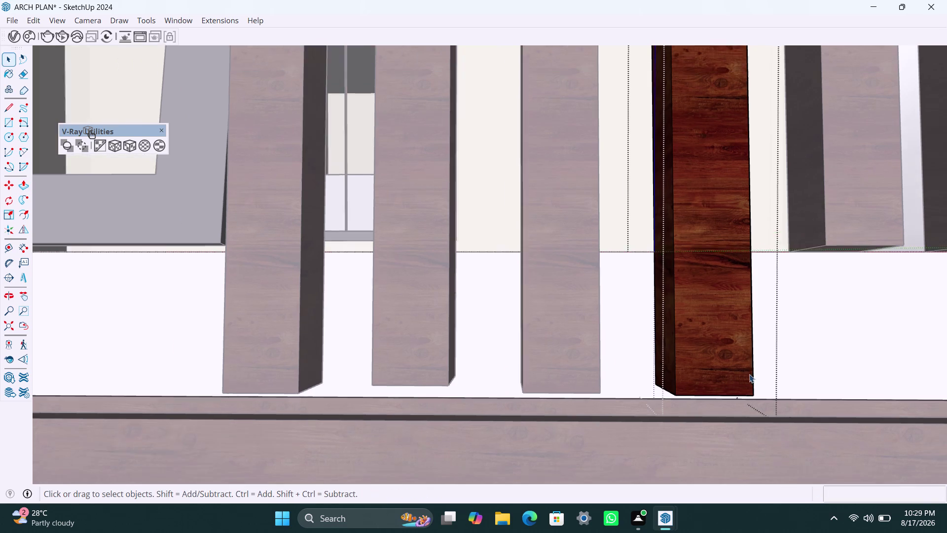
triple_click(833, 258)
click(833, 258)
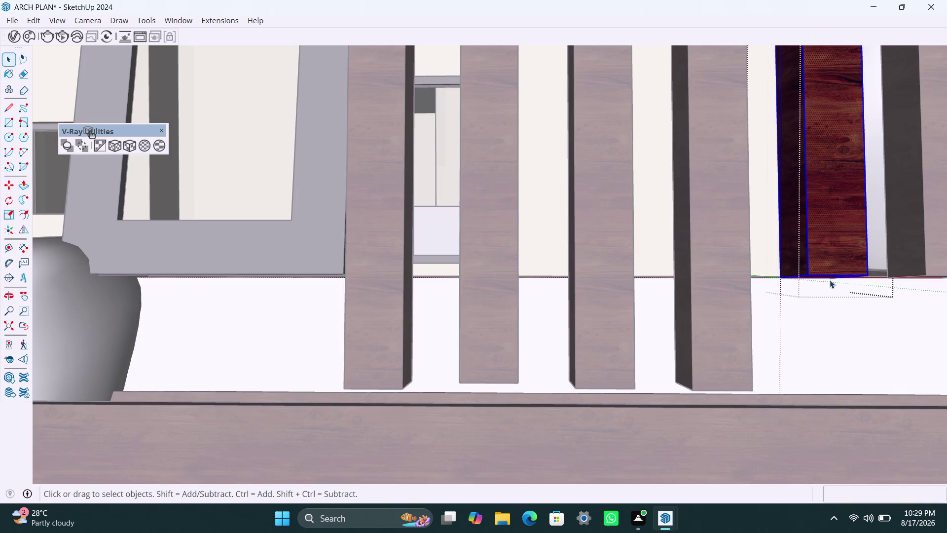
scroll(up, 3)
click(812, 273)
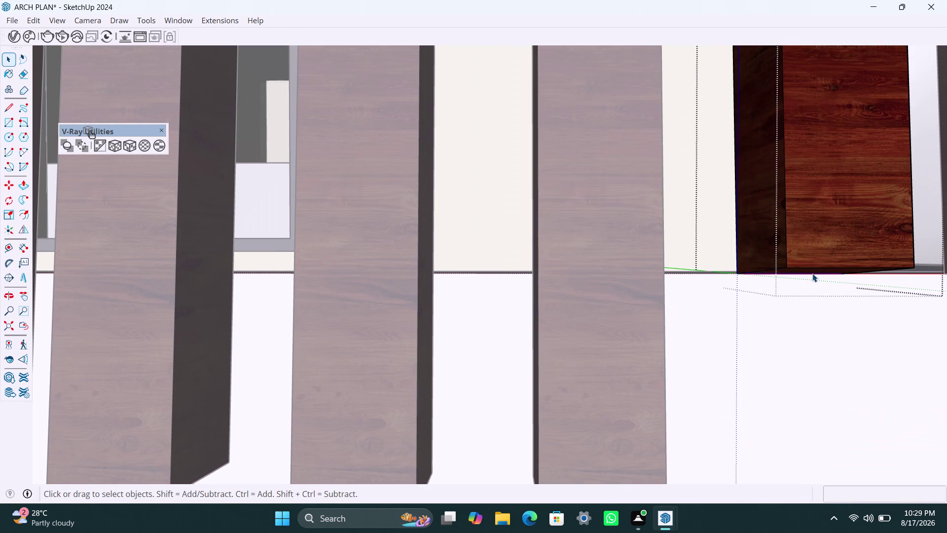
key(p)
drag(813, 272, 812, 279)
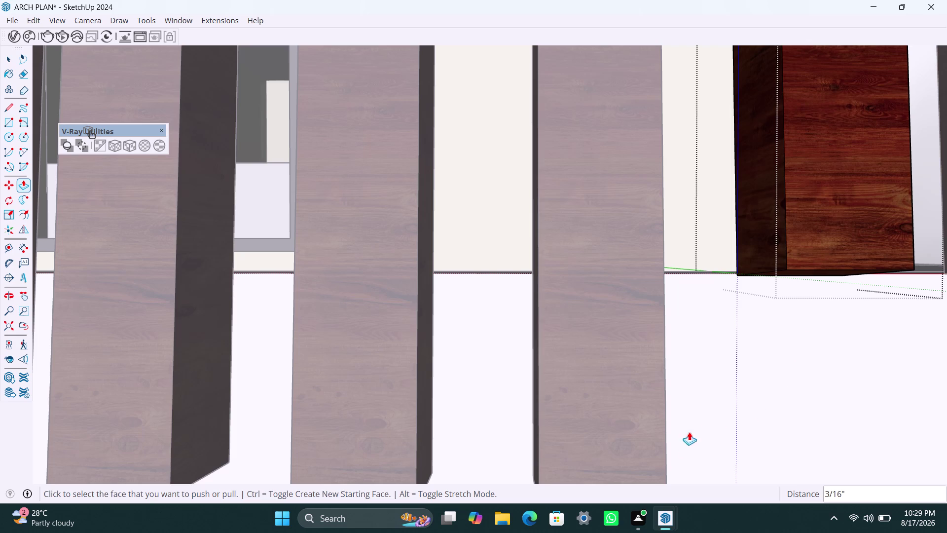
scroll(down, 3)
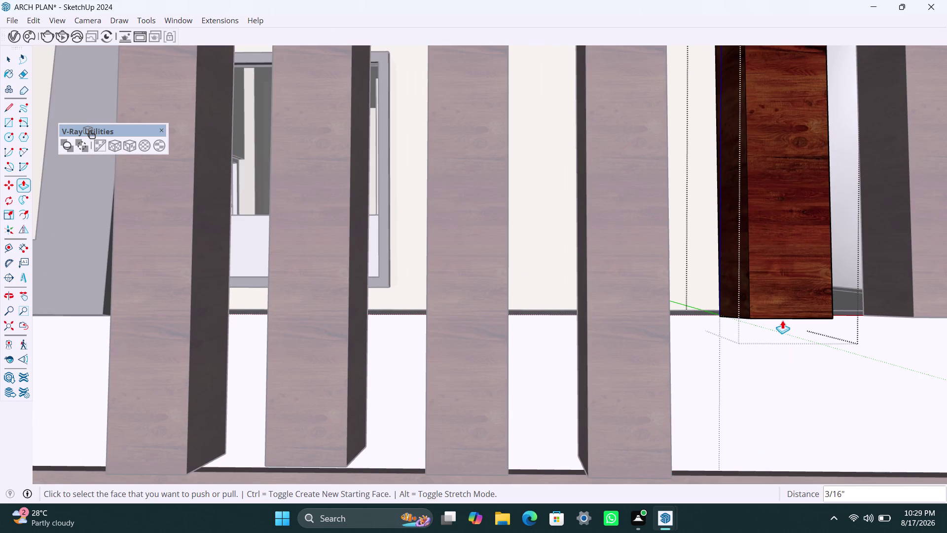
click(782, 321)
scroll(up, 3)
middle_drag(719, 376, 692, 329)
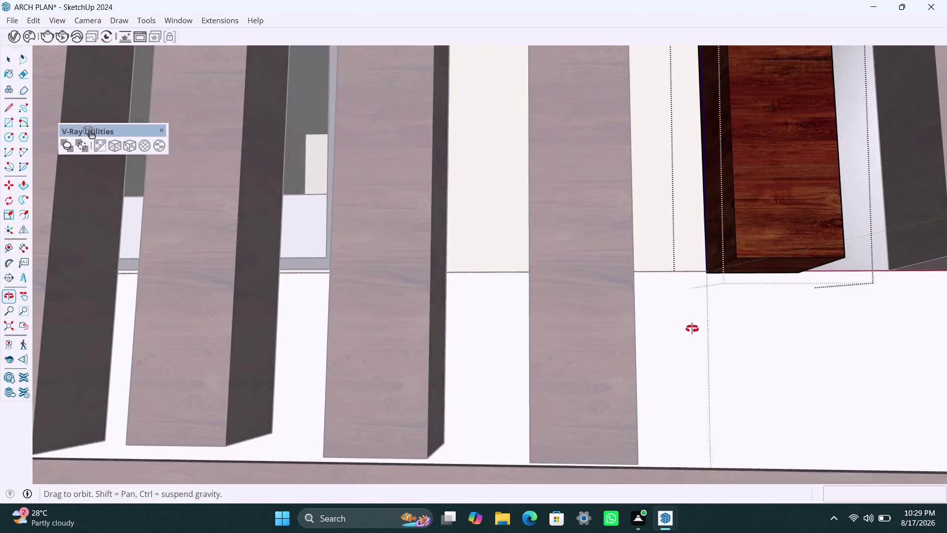
middle_drag(692, 329, 691, 327)
click(740, 222)
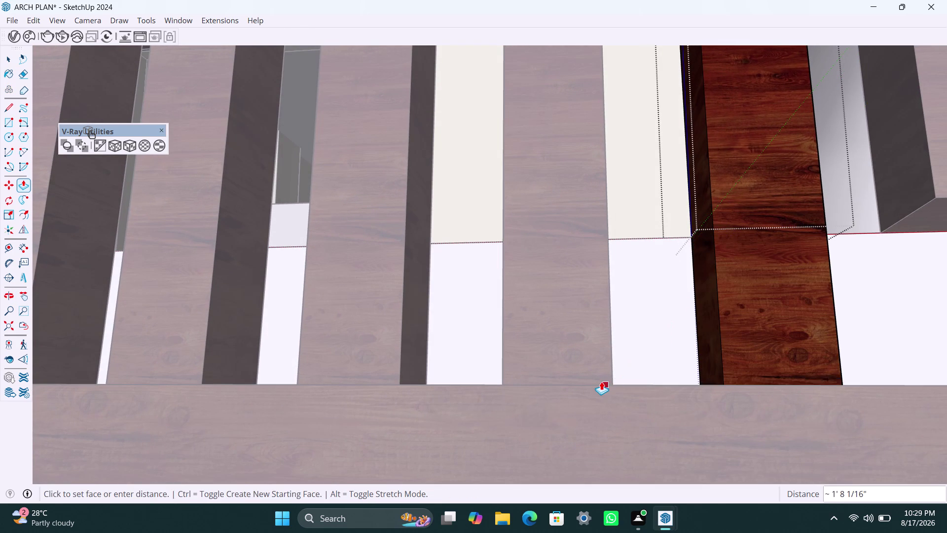
click(606, 383)
Orbit around to check the extended slat from other angles.
scroll(down, 3)
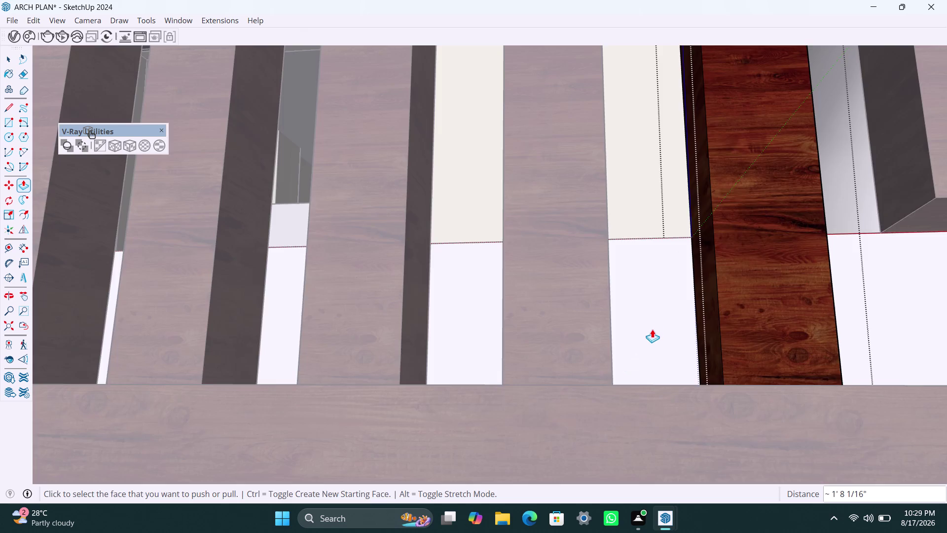
middle_drag(603, 215, 581, 286)
scroll(down, 3)
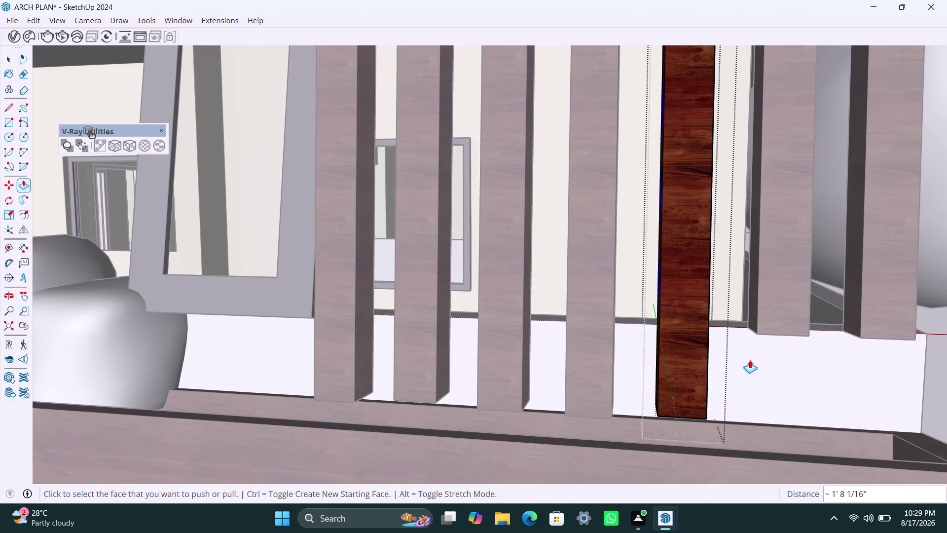
key(space)
middle_drag(752, 360, 664, 358)
Extend another slat's bottom face down to the base with Push/Pull.
middle_drag(695, 357, 635, 355)
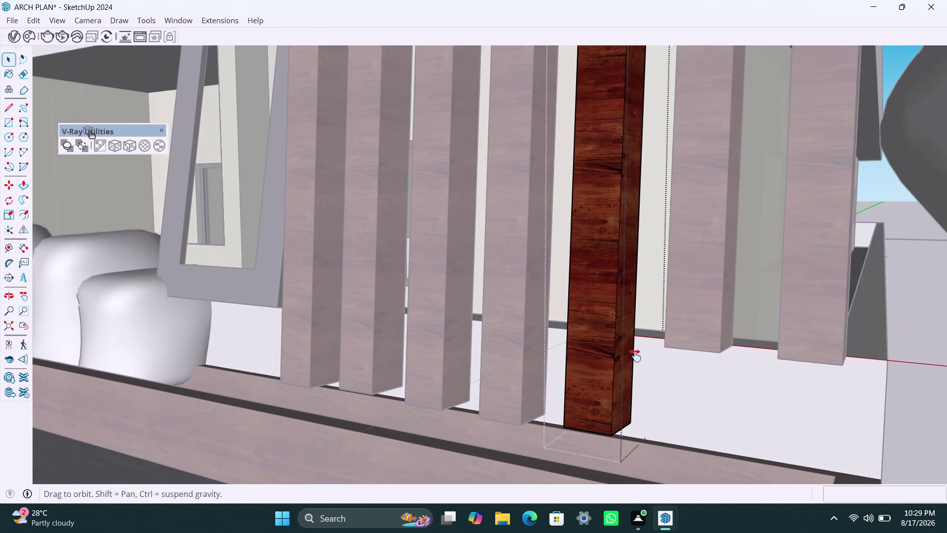
middle_drag(635, 355, 620, 351)
key(space)
click(858, 324)
scroll(up, 3)
middle_drag(629, 374, 649, 362)
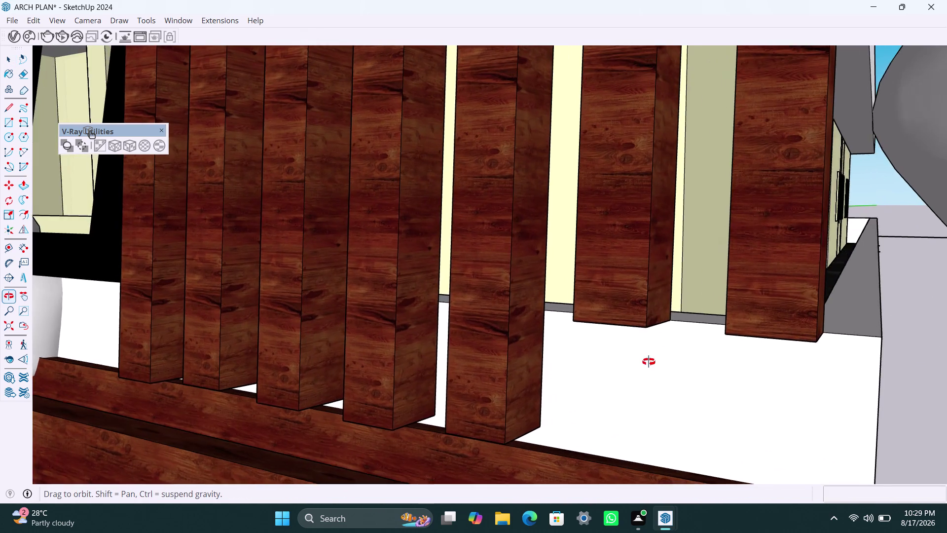
middle_drag(649, 362, 682, 344)
scroll(up, 3)
triple_click(685, 266)
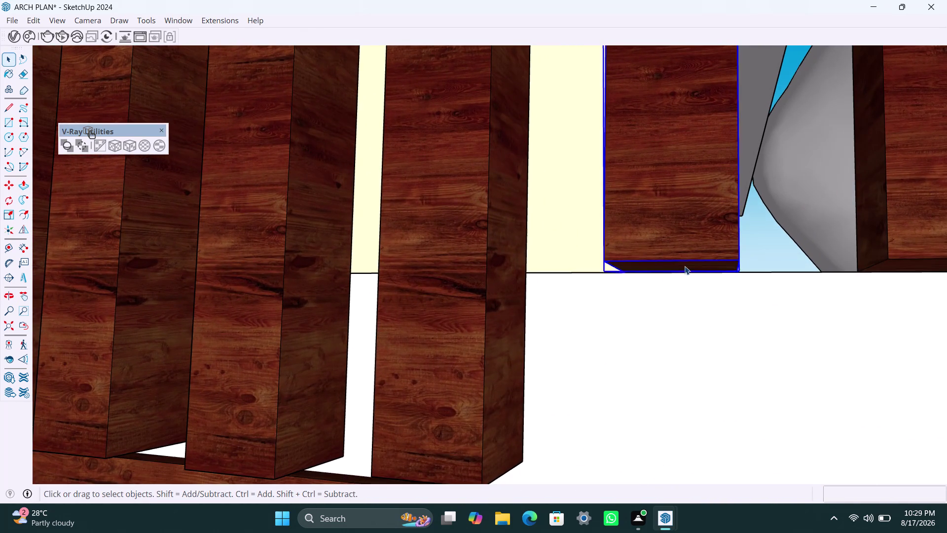
click(685, 266)
click(685, 267)
click(684, 270)
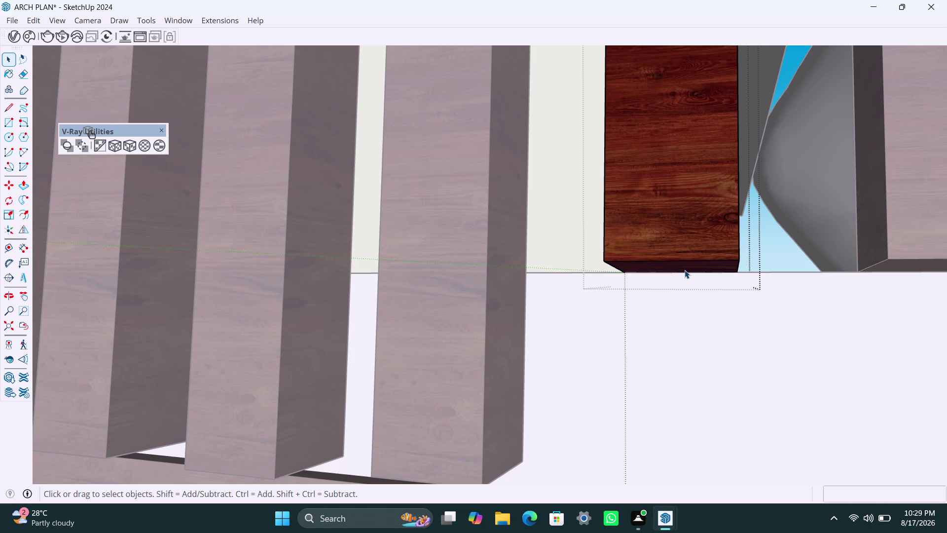
key(p)
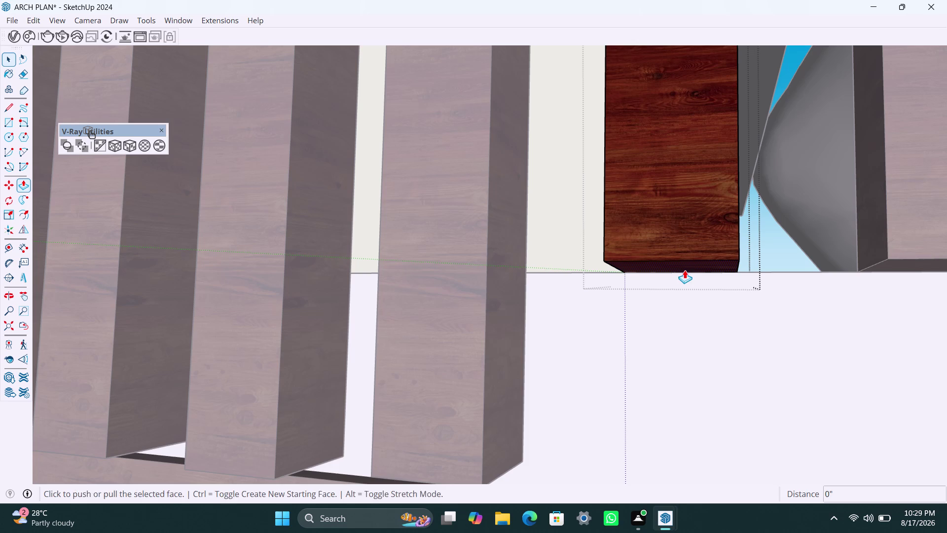
click(685, 270)
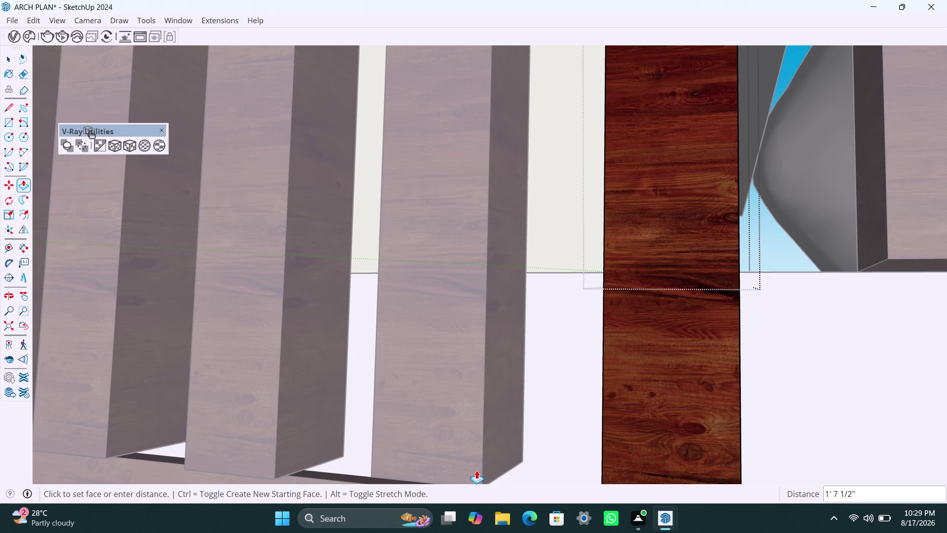
click(476, 468)
scroll(down, 3)
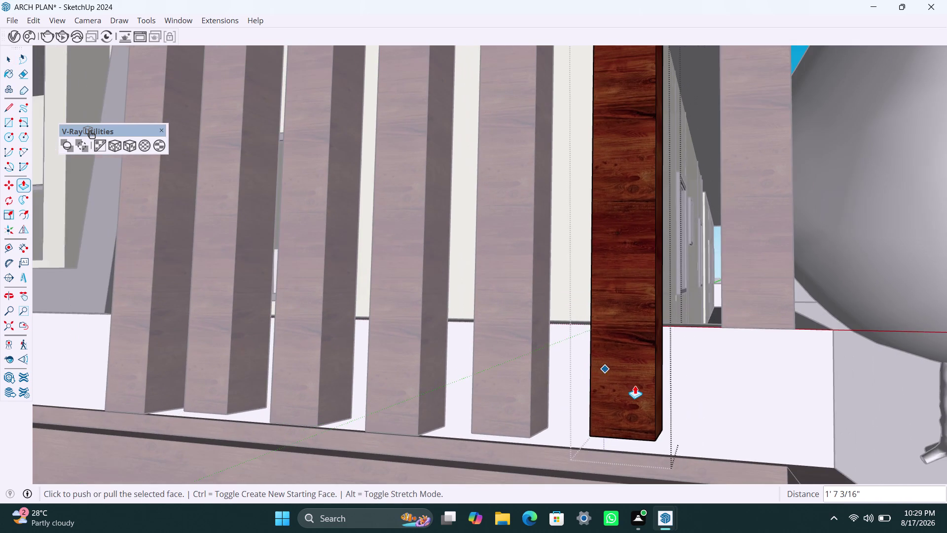
middle_drag(636, 385, 571, 371)
Edit the last slat group on the right and pull its bottom face toward the base.
key(space)
click(691, 300)
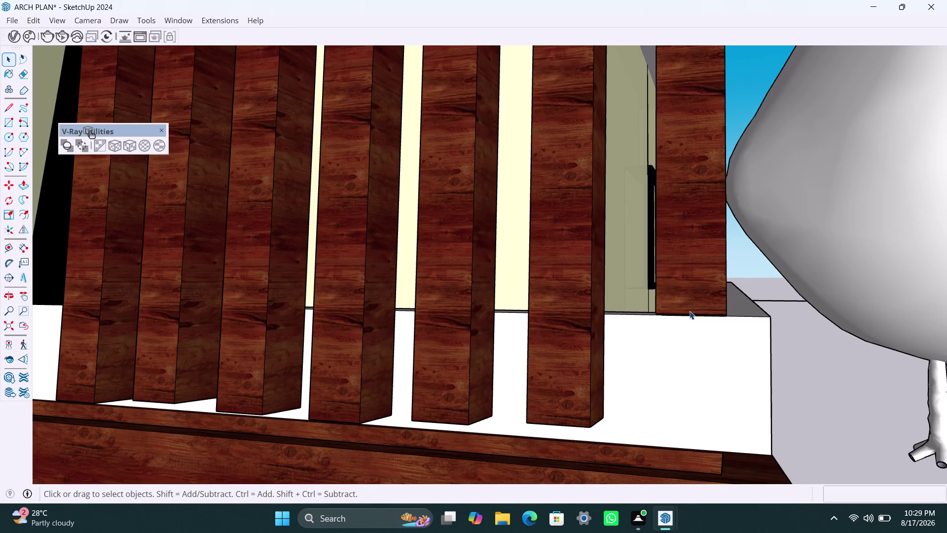
scroll(up, 3)
middle_drag(684, 323, 690, 313)
click(689, 296)
triple_click(689, 295)
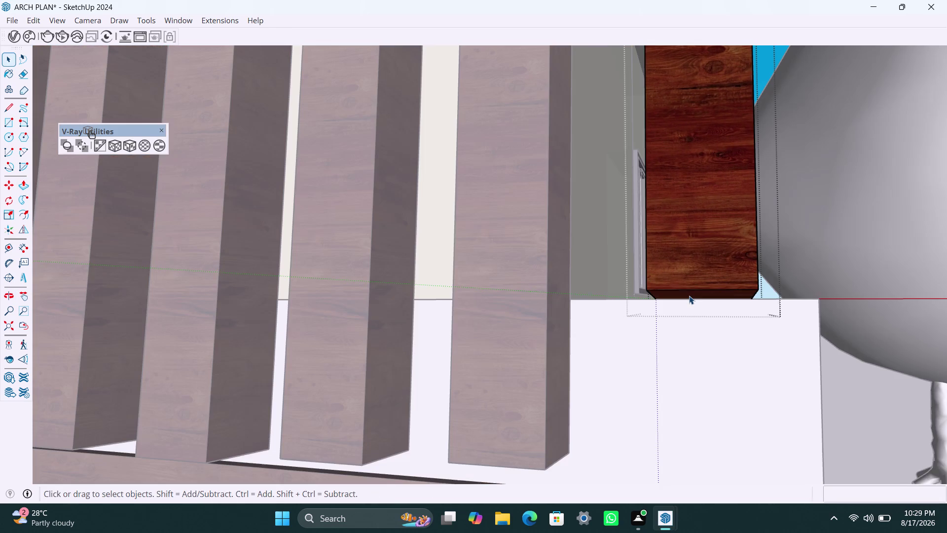
double_click(689, 295)
click(695, 298)
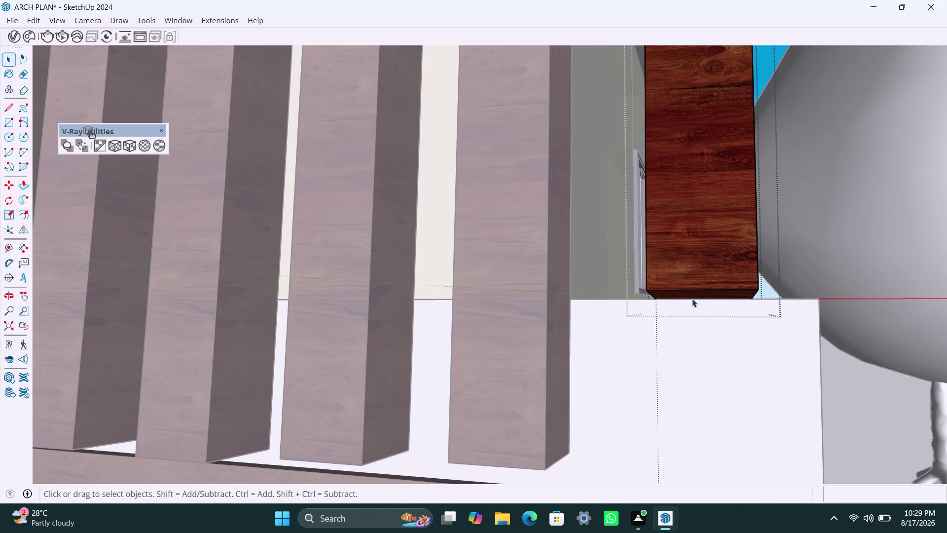
click(690, 297)
click(684, 296)
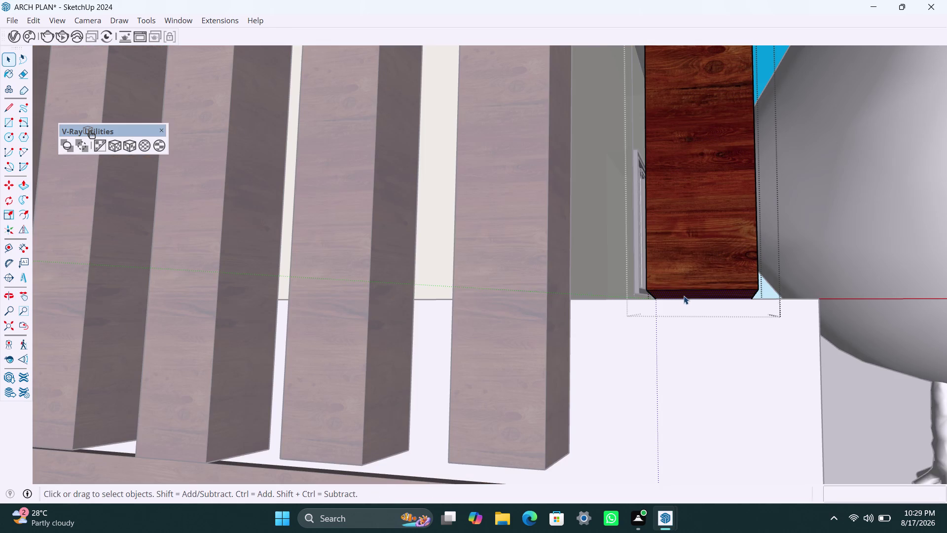
key(p)
click(685, 294)
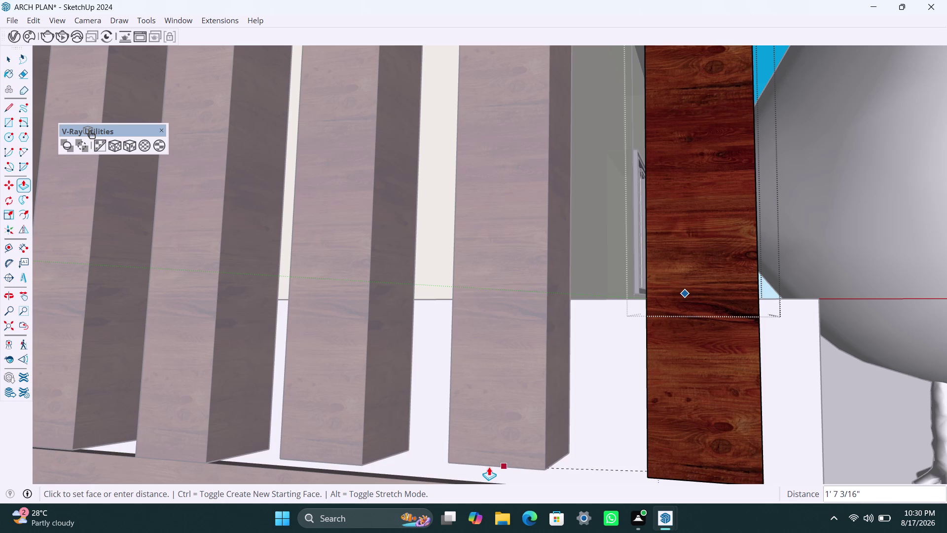
click(488, 474)
Enter the exact extension distance and exit the slat group.
key(space)
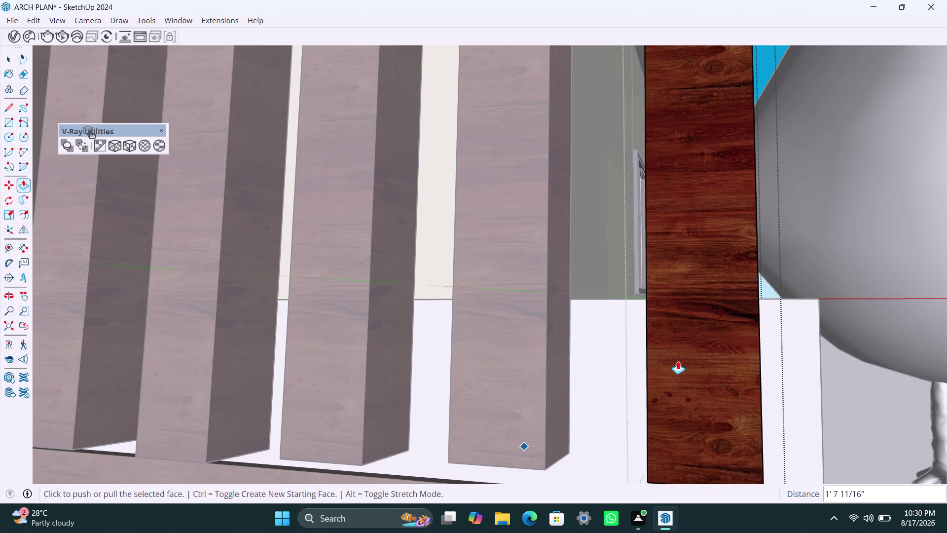
key(space)
key(space)
key(space)
key(space)
key(space)
key(space)
key(space)
scroll(down, 3)
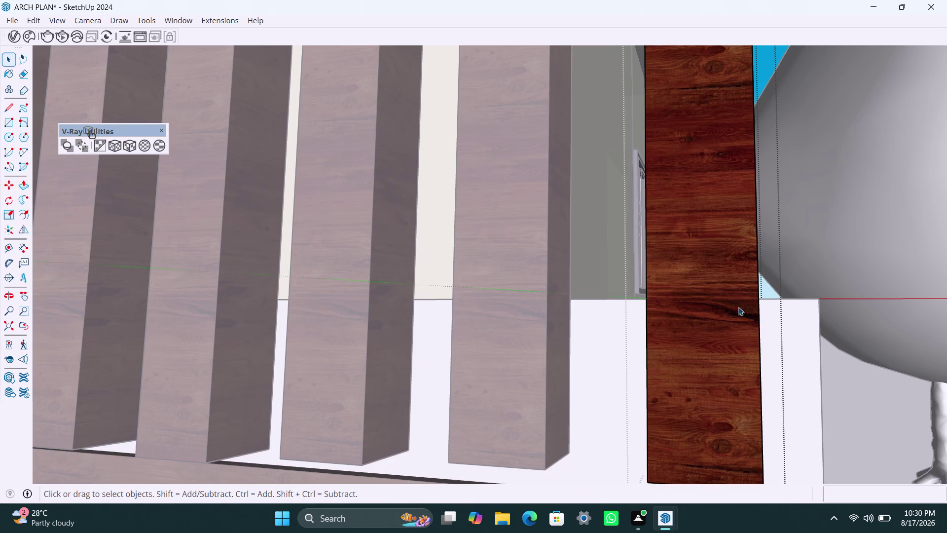
scroll(down, 3)
scroll(down, 3)
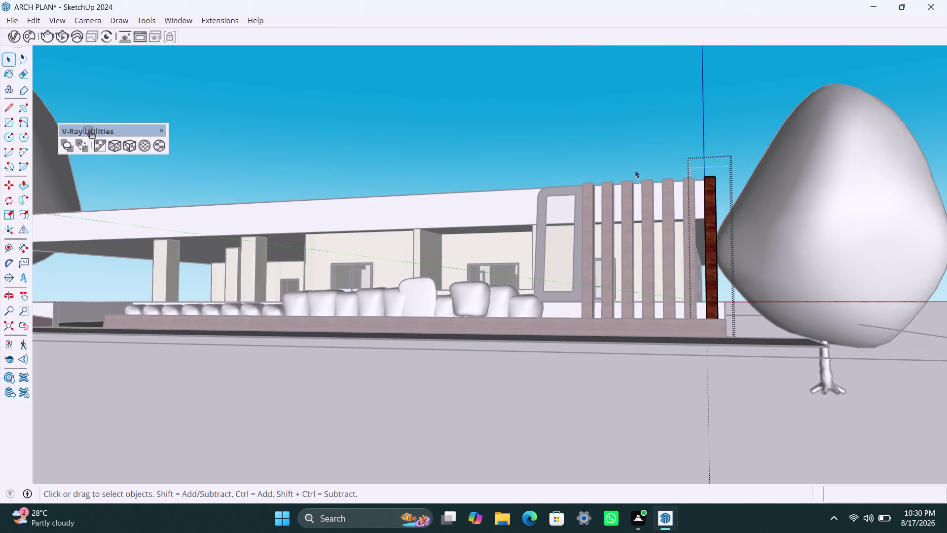
click(633, 127)
View the whole house front and save the model.
scroll(down, 3)
middle_drag(603, 320, 659, 339)
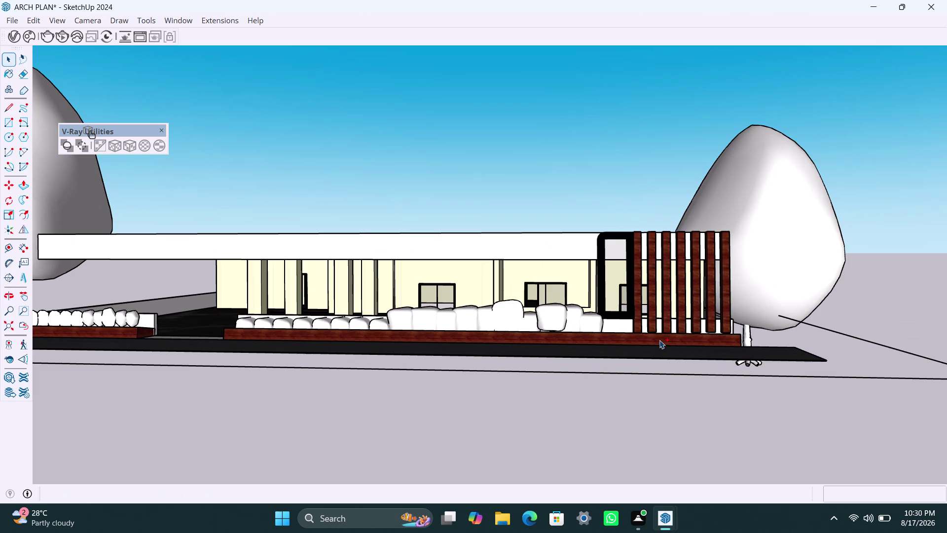
key(ctrl+s)
key(space)
click(594, 174)
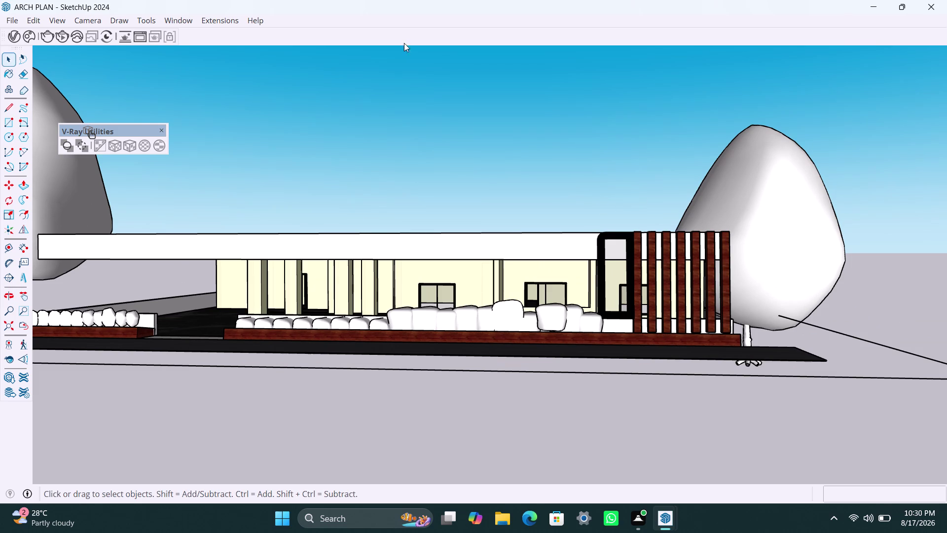
Orbit around and above the house to frame the whole model.
scroll(down, 3)
middle_drag(331, 287, 437, 288)
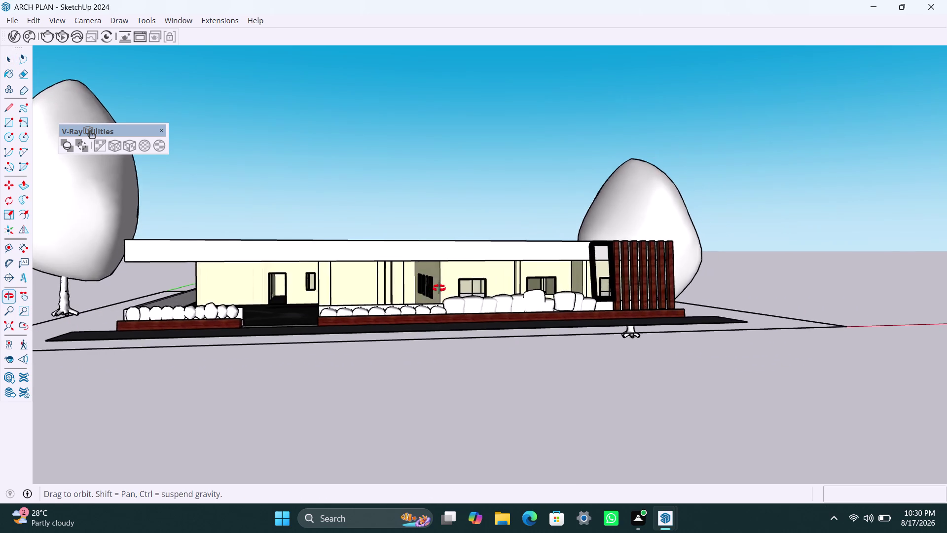
middle_drag(437, 288, 385, 326)
scroll(down, 3)
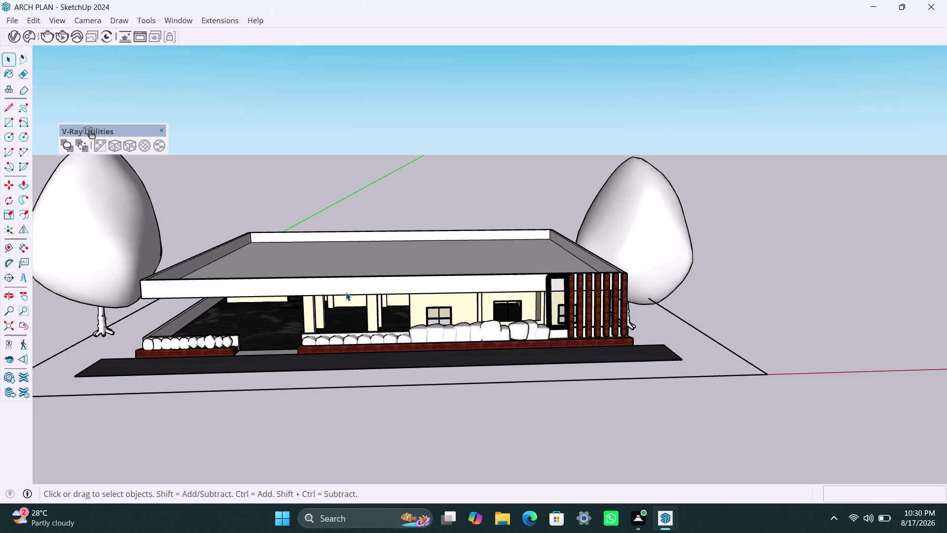
middle_drag(384, 288, 486, 282)
scroll(up, 3)
middle_drag(428, 282, 420, 281)
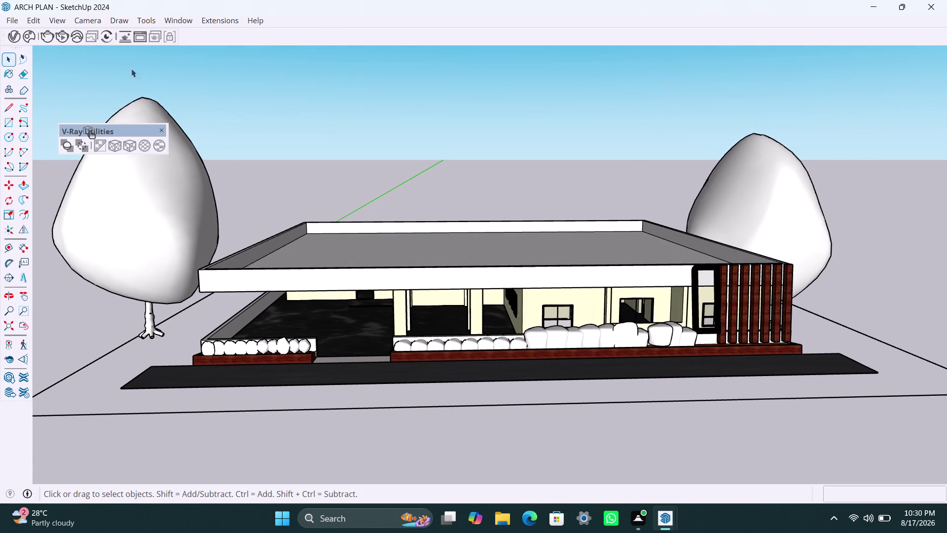
Switch the camera to two-point perspective and lower the view to eye level.
click(86, 24)
click(126, 113)
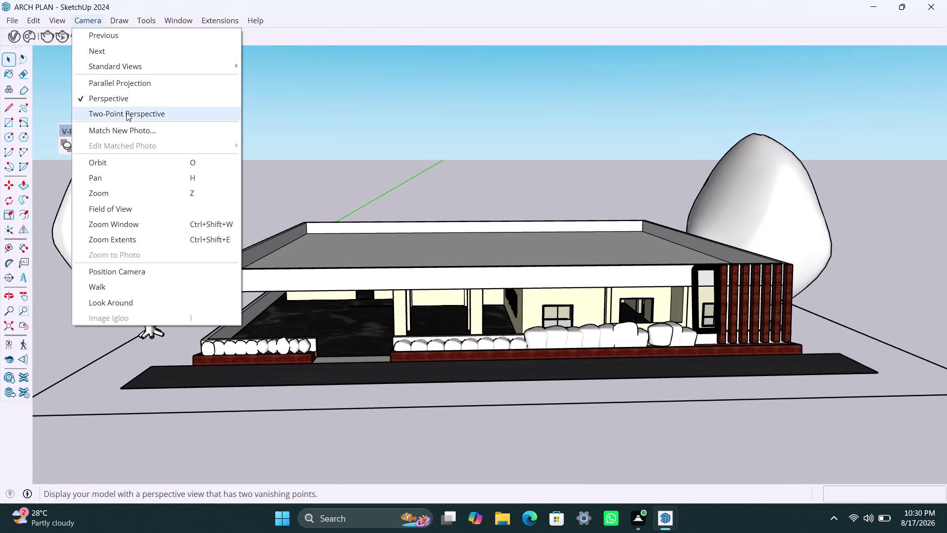
middle_drag(412, 299, 411, 284)
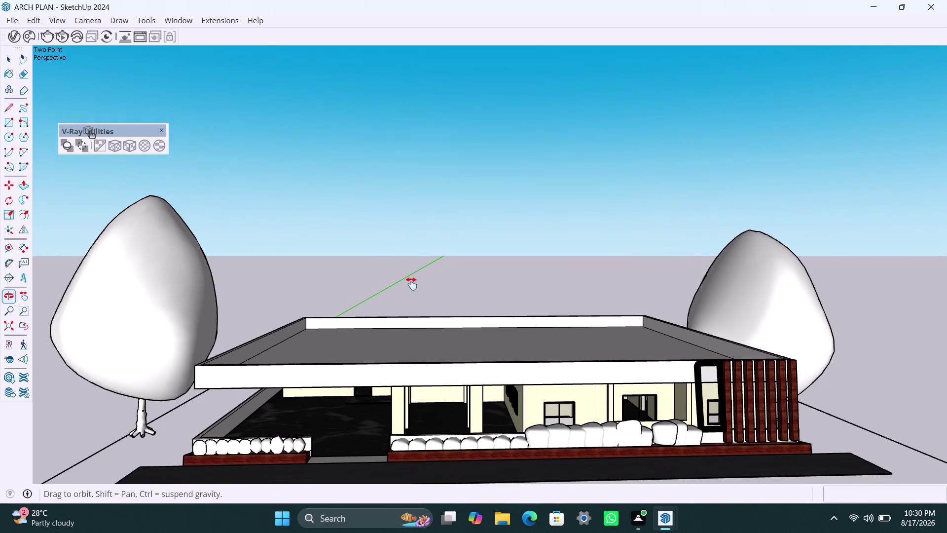
middle_drag(411, 285, 416, 227)
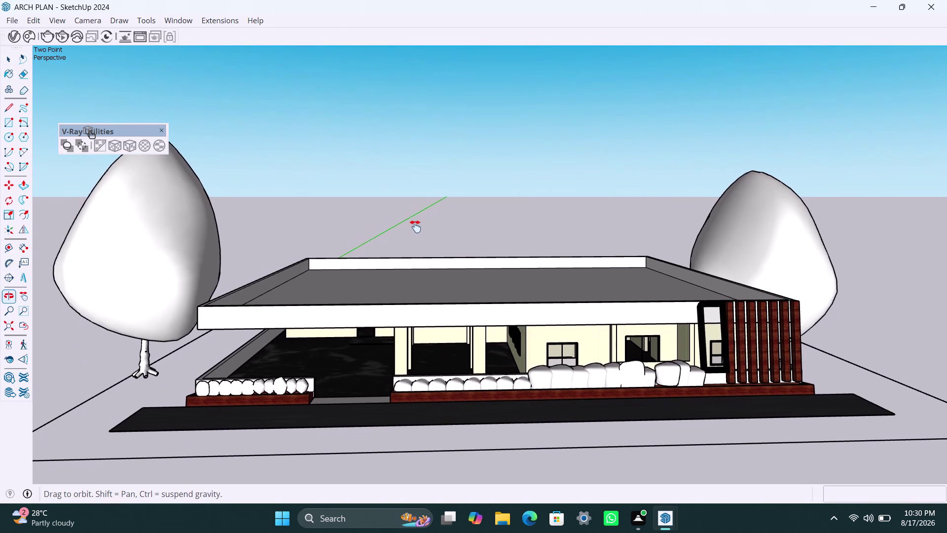
middle_drag(416, 226, 418, 219)
scroll(up, 3)
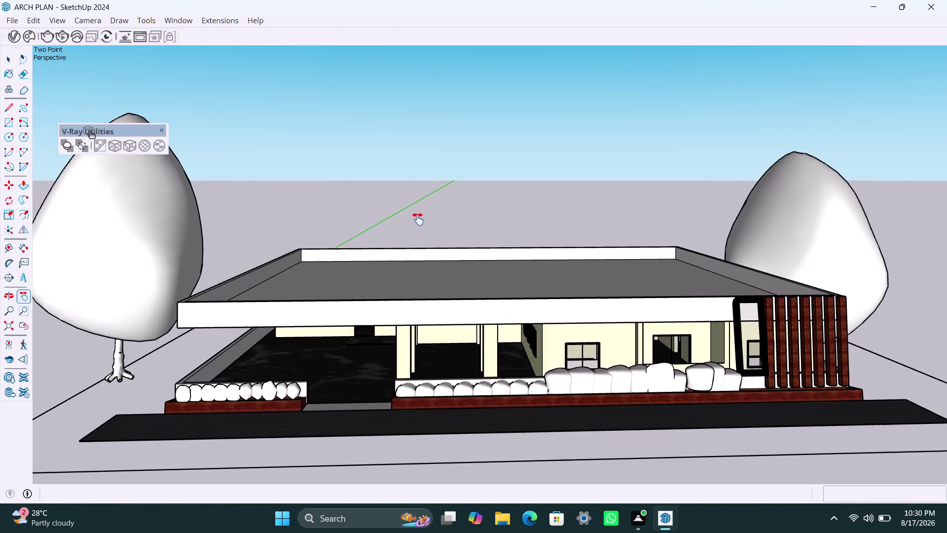
middle_drag(418, 219, 427, 206)
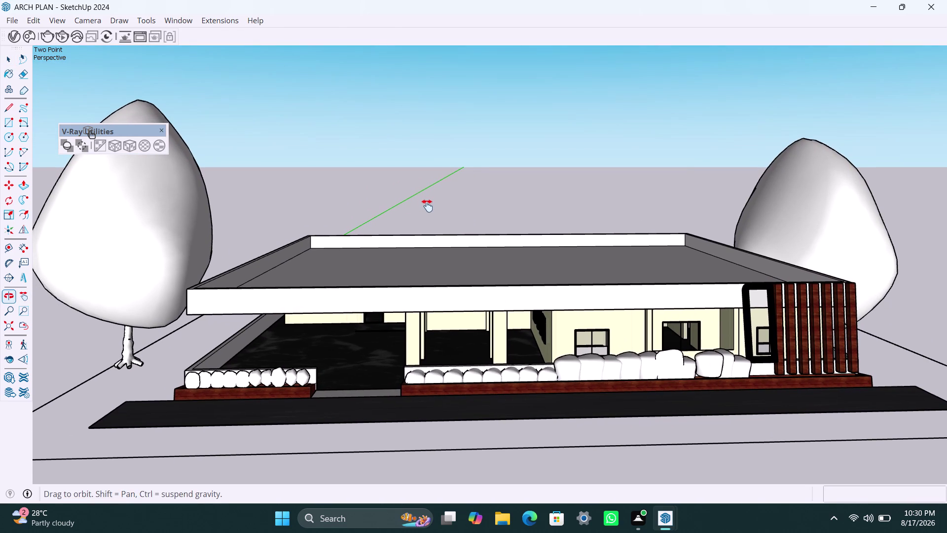
middle_drag(427, 205, 437, 157)
middle_drag(446, 218, 445, 173)
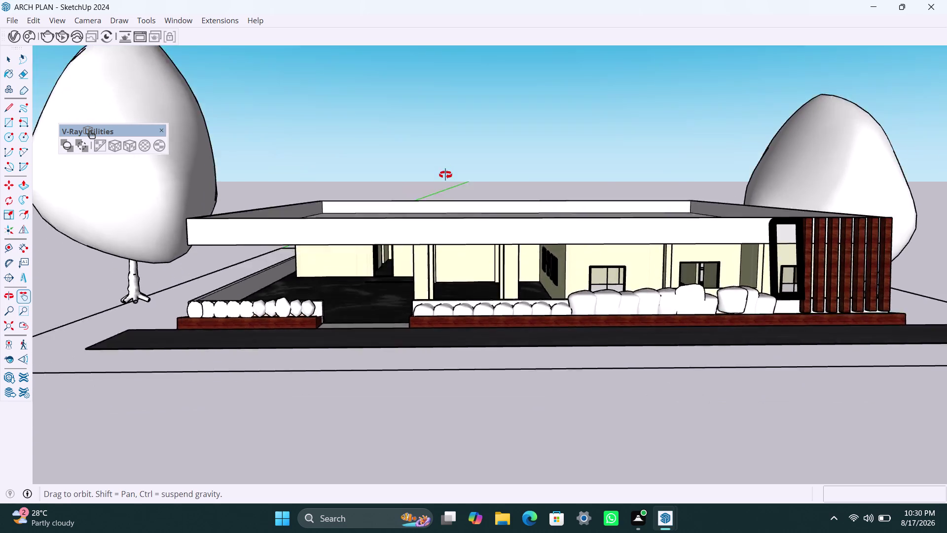
middle_drag(445, 172, 444, 169)
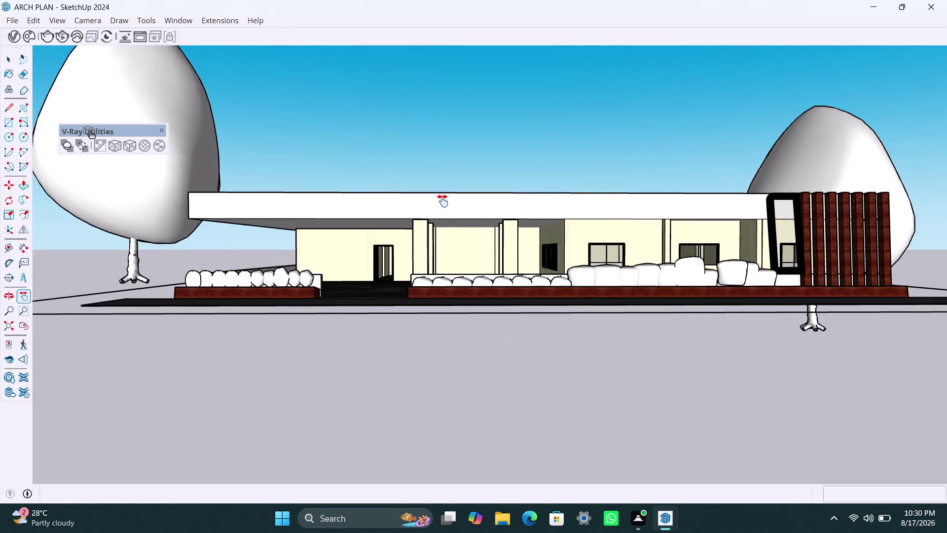
Zoom and pan to frame the house front more closely.
scroll(down, 3)
middle_drag(443, 200, 432, 301)
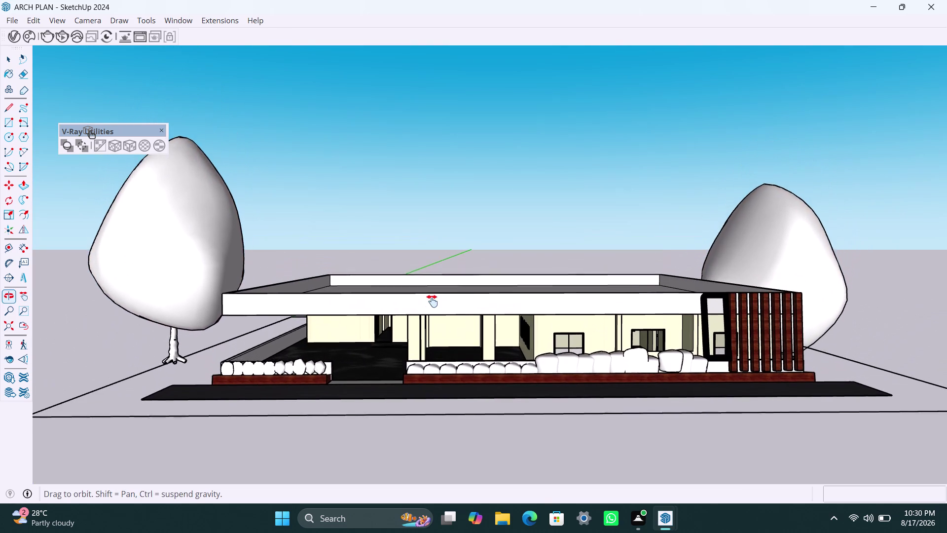
middle_drag(432, 301, 436, 303)
scroll(up, 3)
scroll(up, 3)
middle_drag(434, 298, 427, 298)
scroll(up, 3)
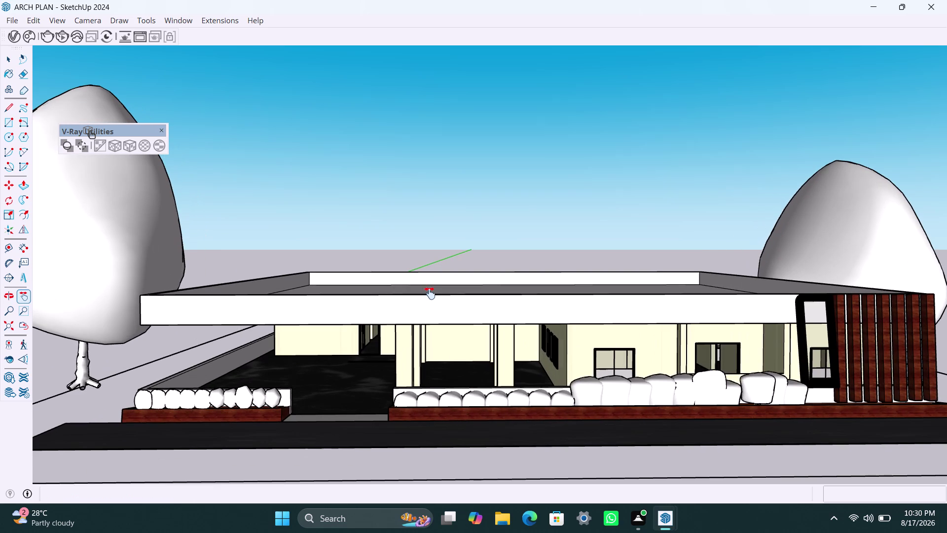
middle_drag(461, 273, 450, 271)
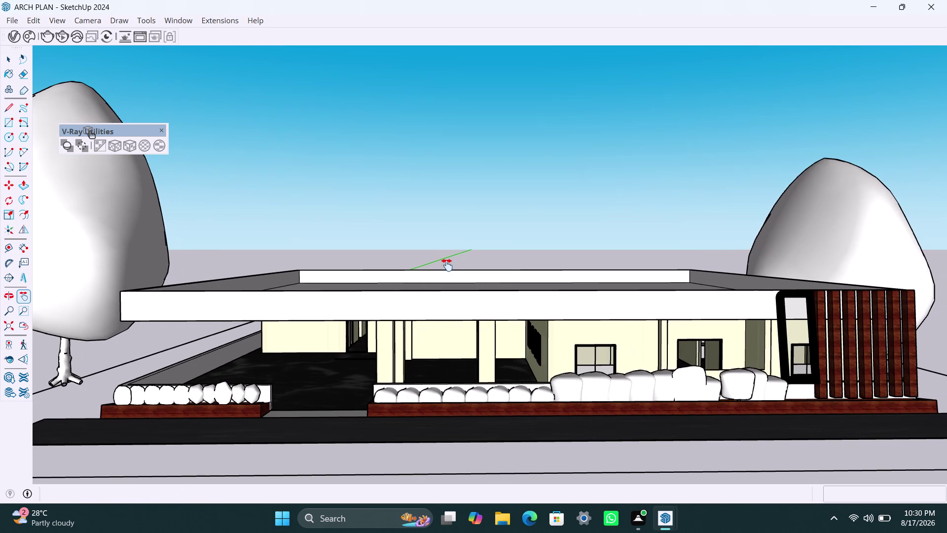
key(space)
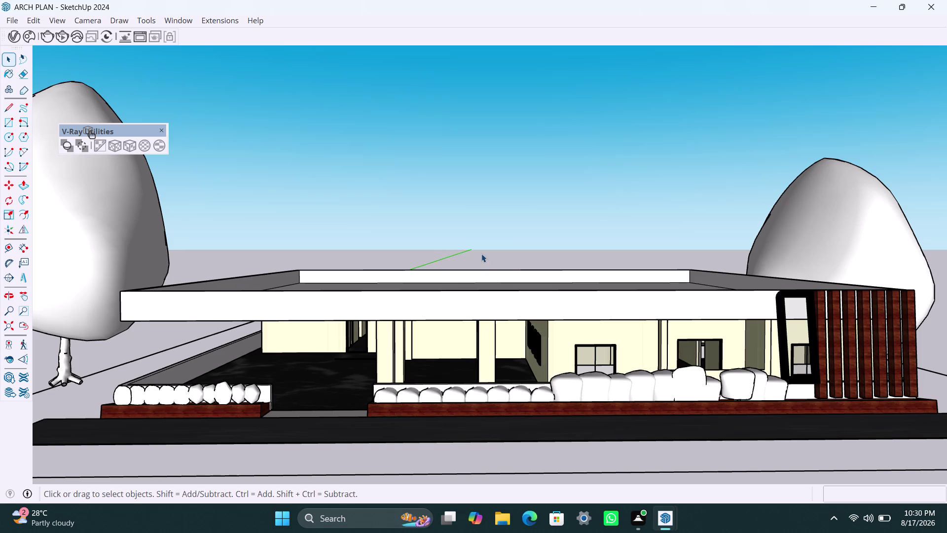
key(space)
scroll(up, 3)
scroll(up, 3)
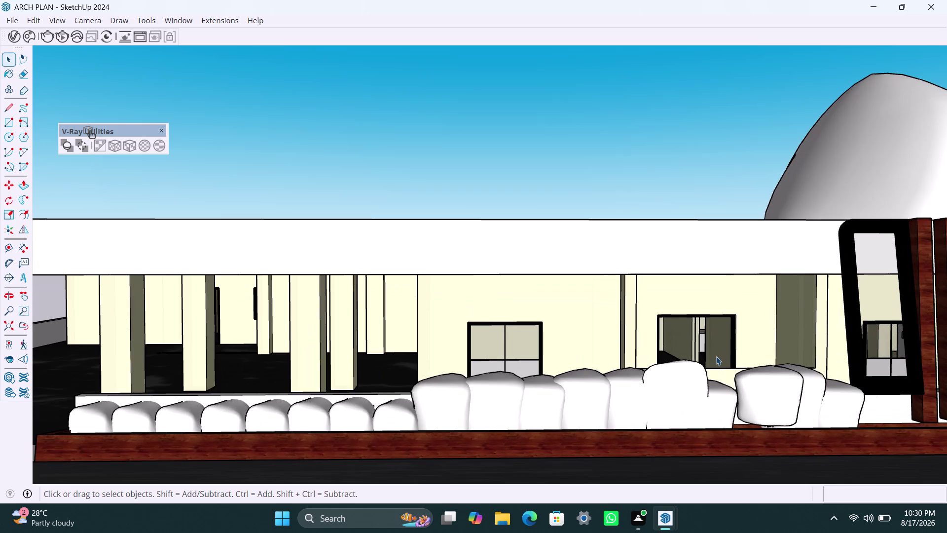
scroll(down, 3)
scroll(down, 3)
scroll(down, 3)
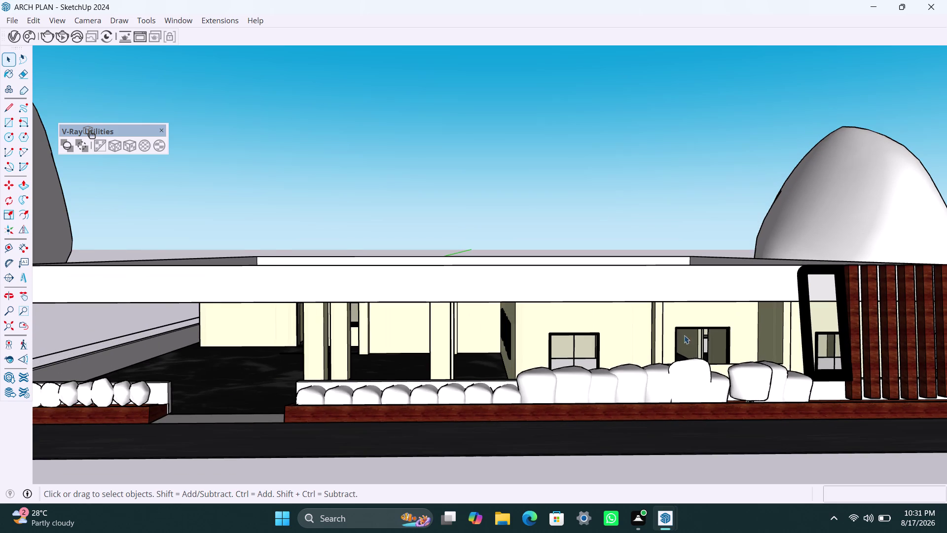
scroll(down, 3)
scroll(down, 3)
scroll(down, 3)
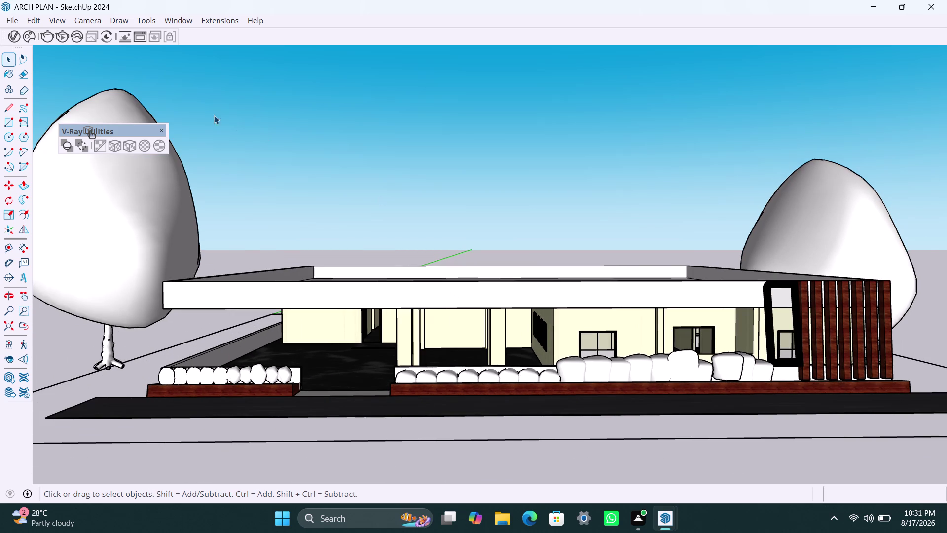
Centre the house front with the roof edge visible, then bring up the V-Ray windows.
click(84, 23)
click(143, 109)
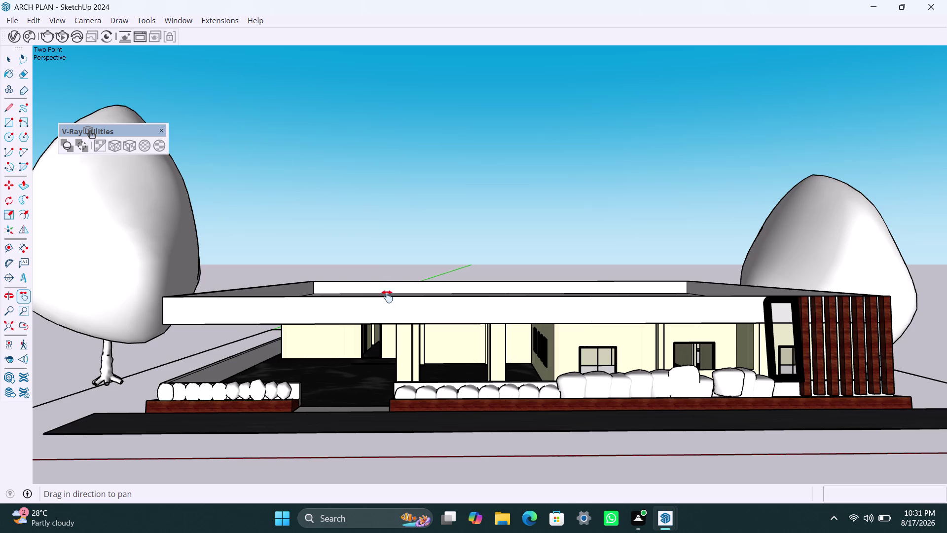
middle_drag(405, 307, 390, 306)
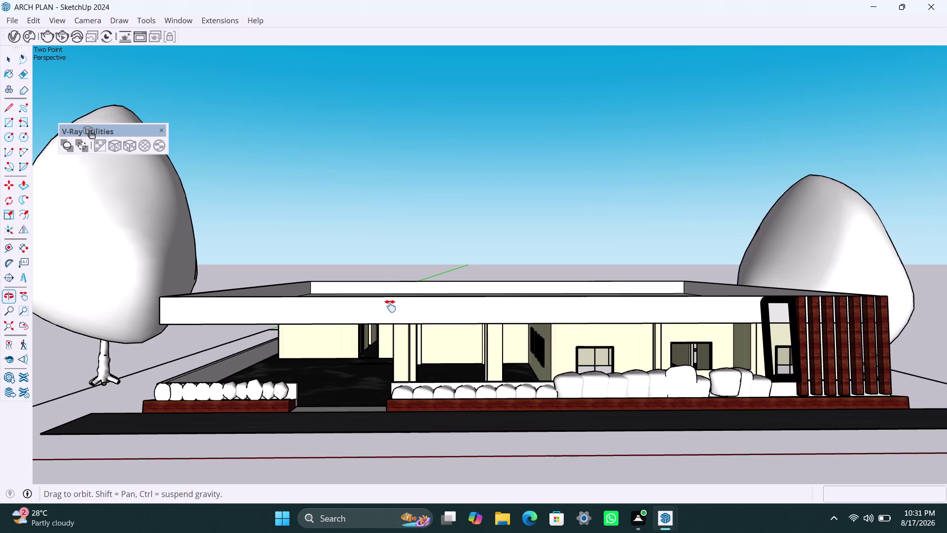
middle_drag(390, 307, 390, 306)
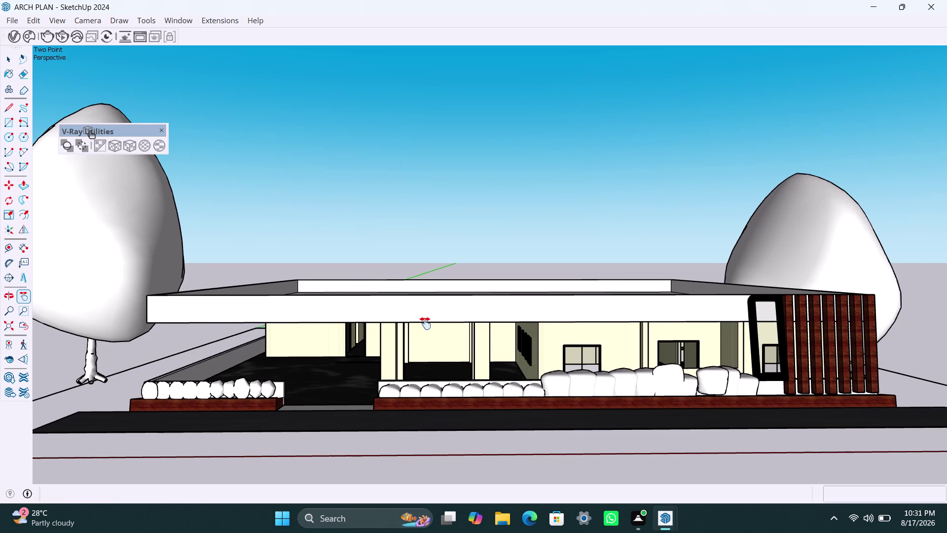
middle_drag(426, 324, 423, 311)
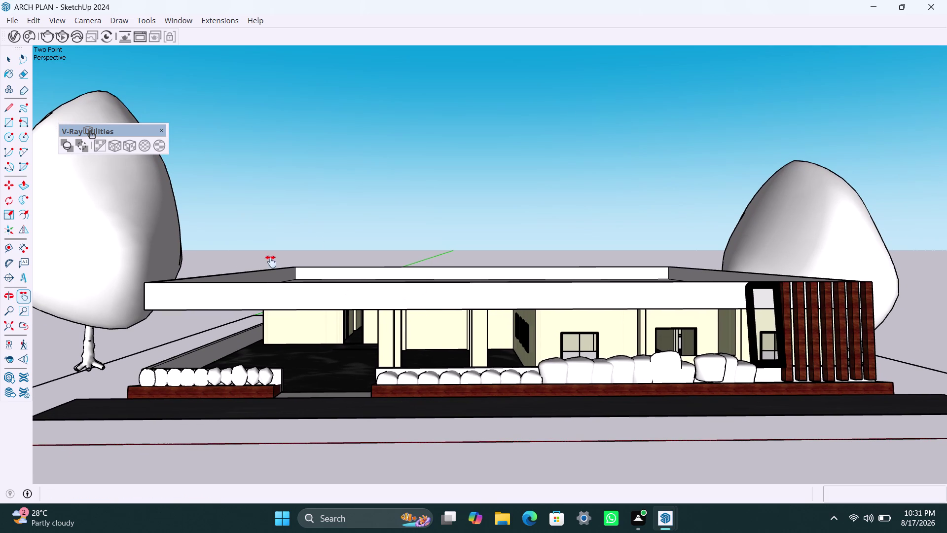
key(space)
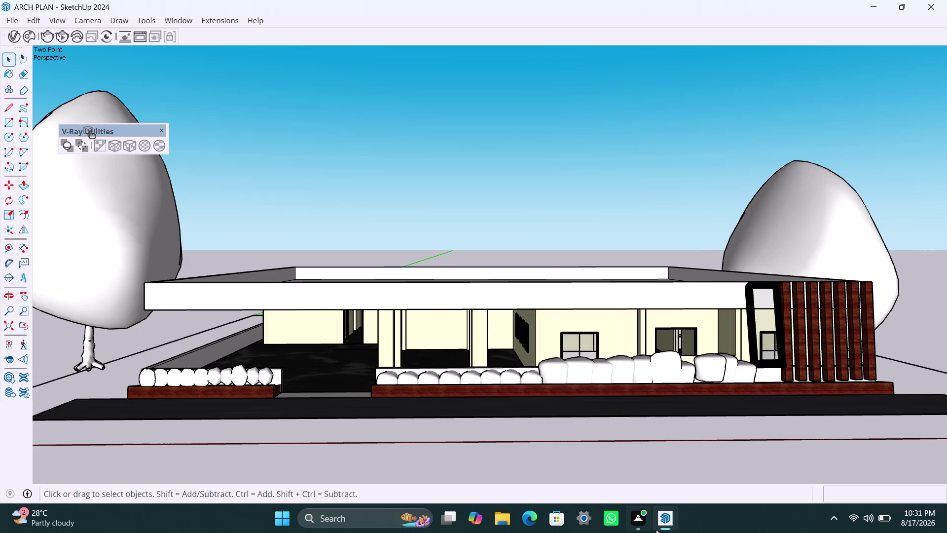
click(659, 523)
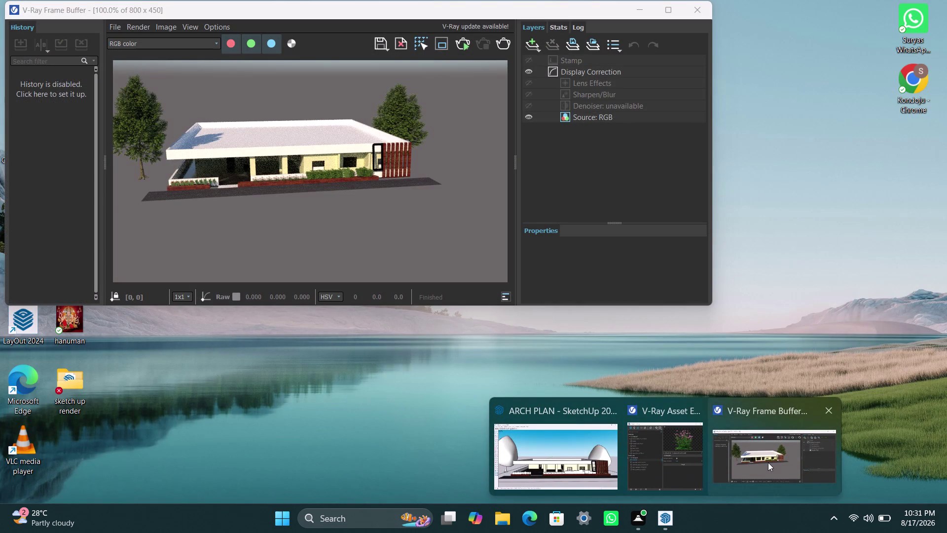
Close the old V-Ray Frame Buffer and show render settings in the V-Ray Asset Editor.
click(822, 414)
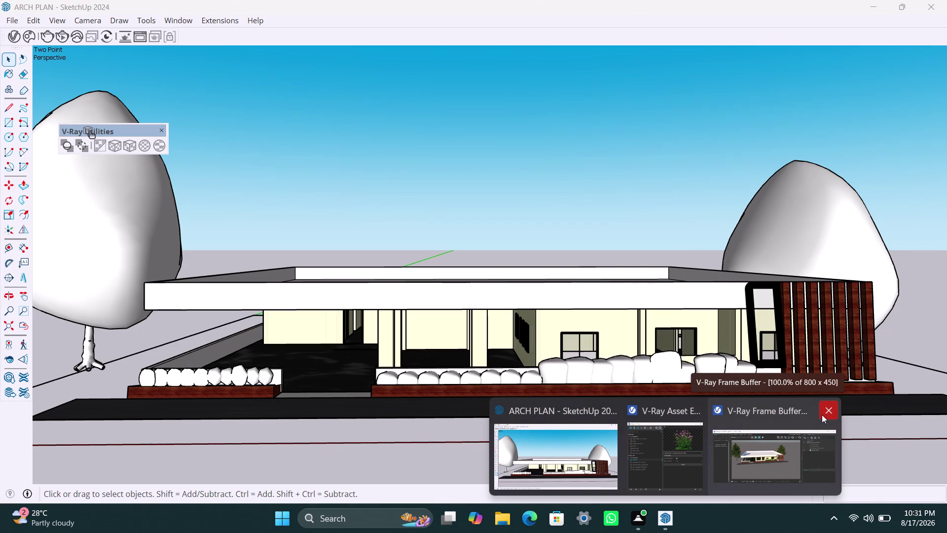
click(767, 405)
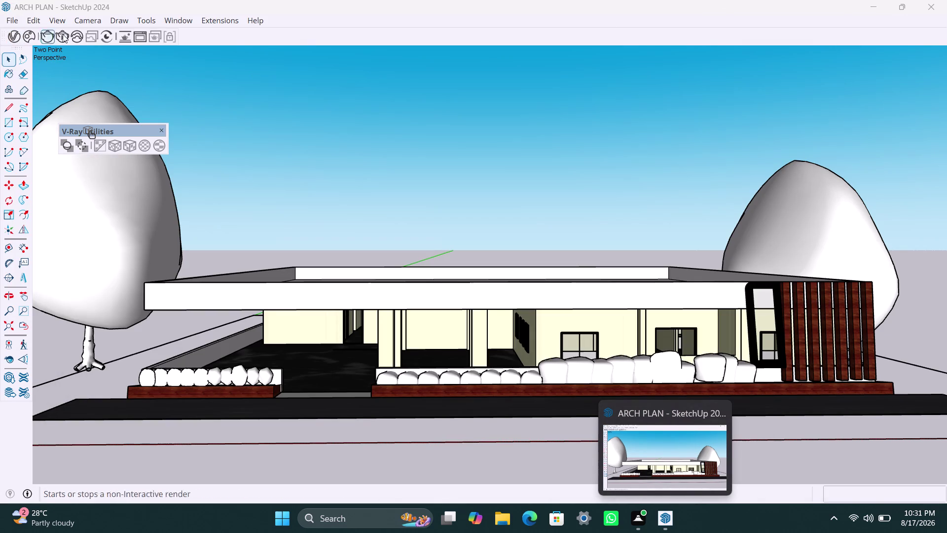
click(19, 34)
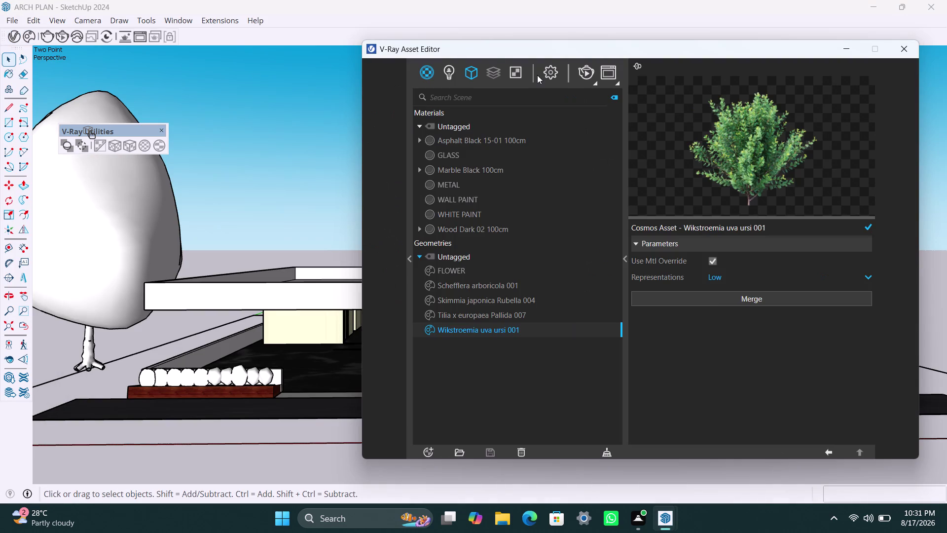
click(543, 74)
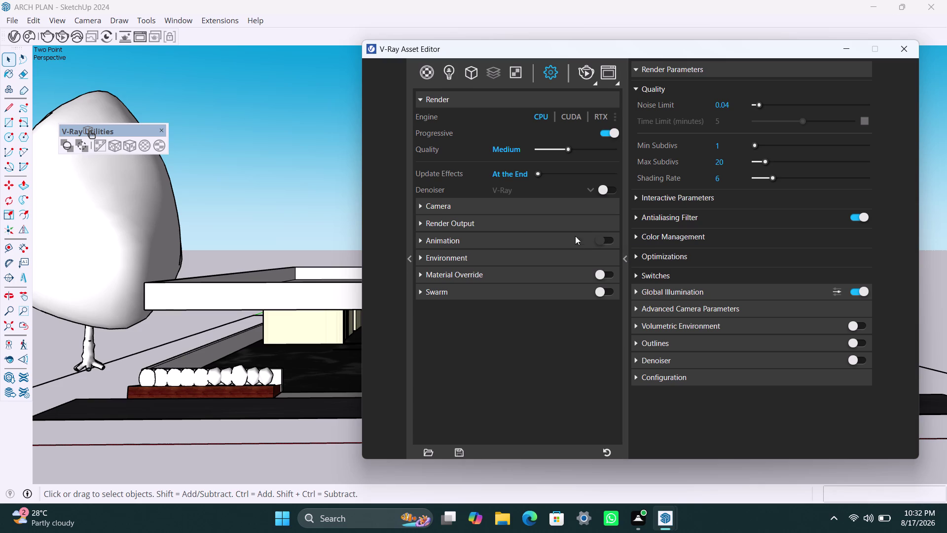
Raise V-Ray render quality to High+ and enable the safe frame.
drag(571, 151, 606, 150)
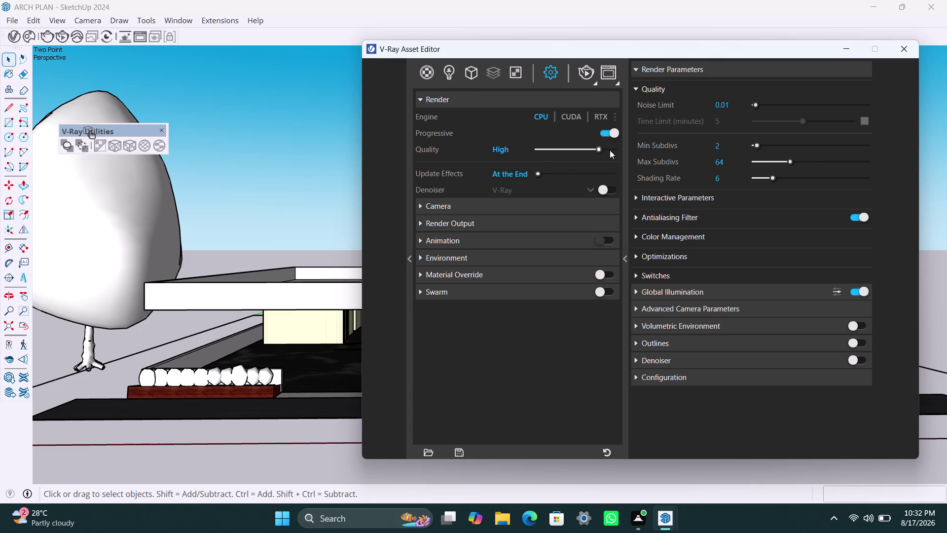
drag(607, 150, 609, 150)
click(422, 225)
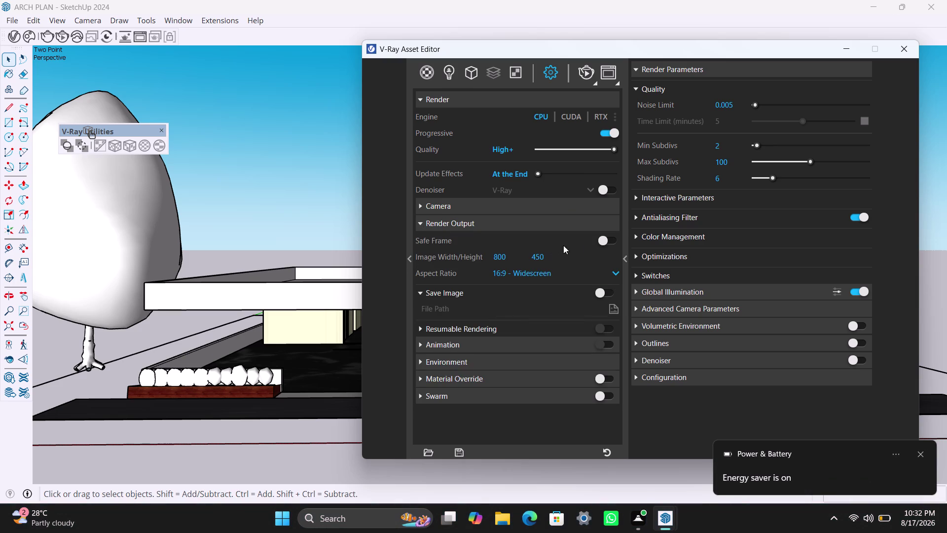
click(604, 237)
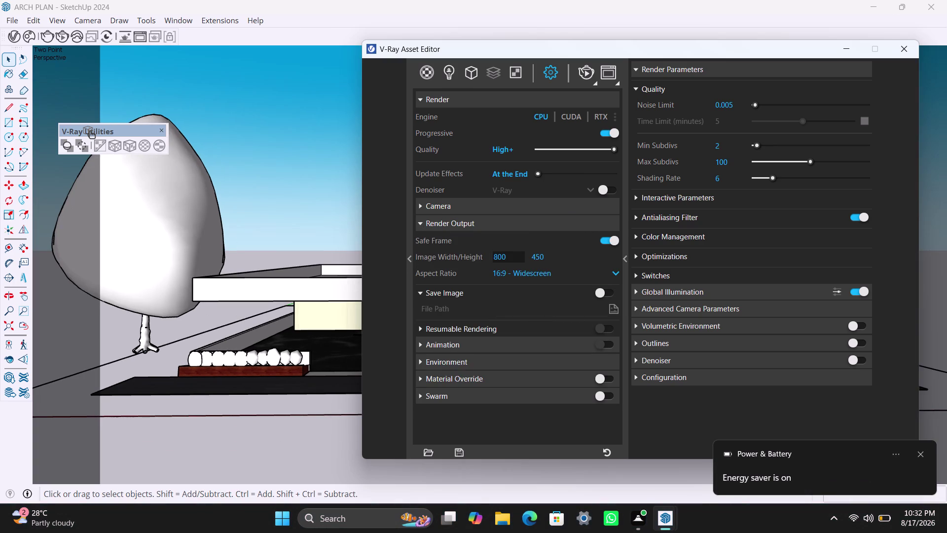
Set the output size to 2000×1125 with a Custom aspect ratio.
drag(516, 253, 473, 254)
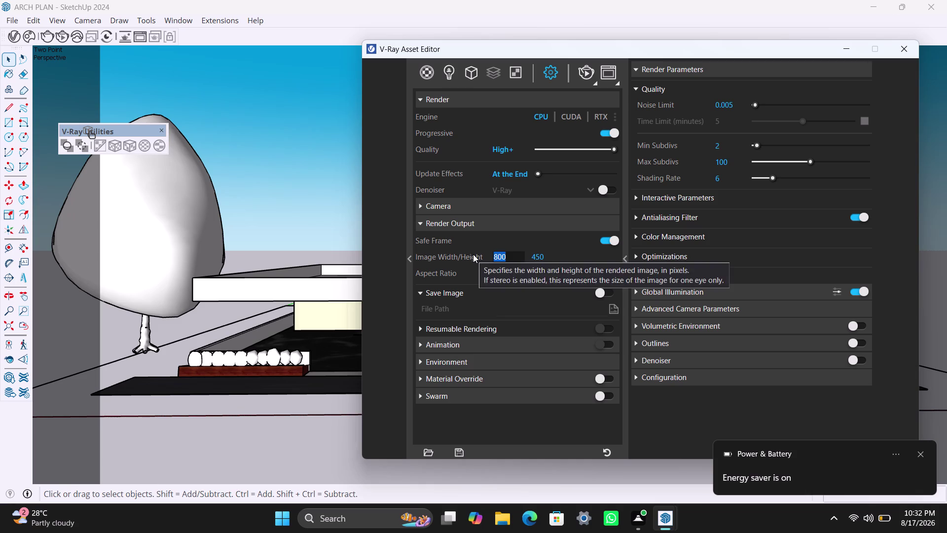
key(1)
text(5)
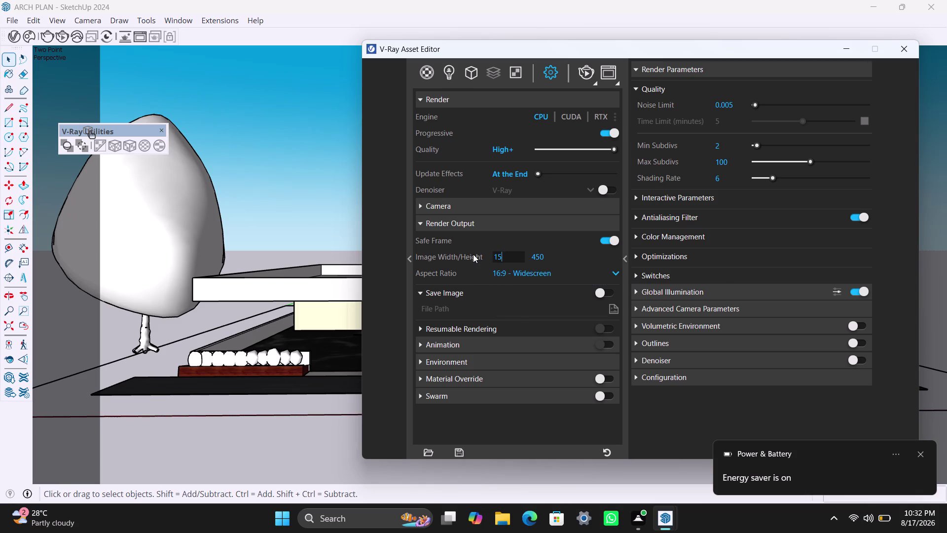
text(00)
click(545, 259)
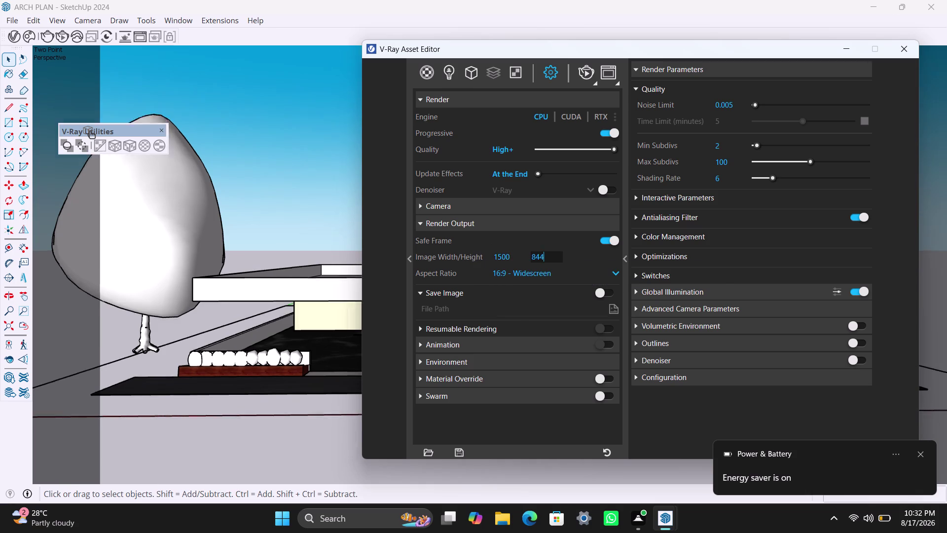
drag(552, 256, 517, 260)
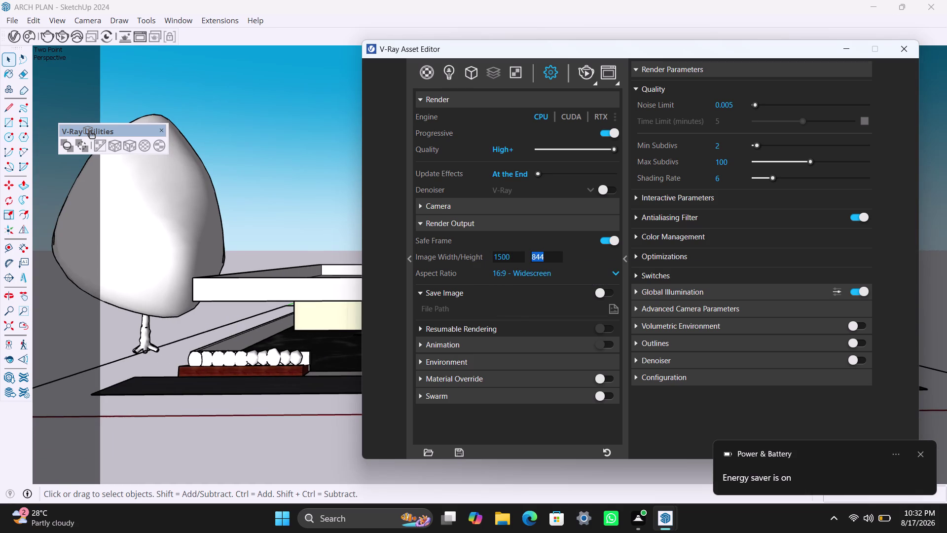
text(112)
key(5)
click(557, 271)
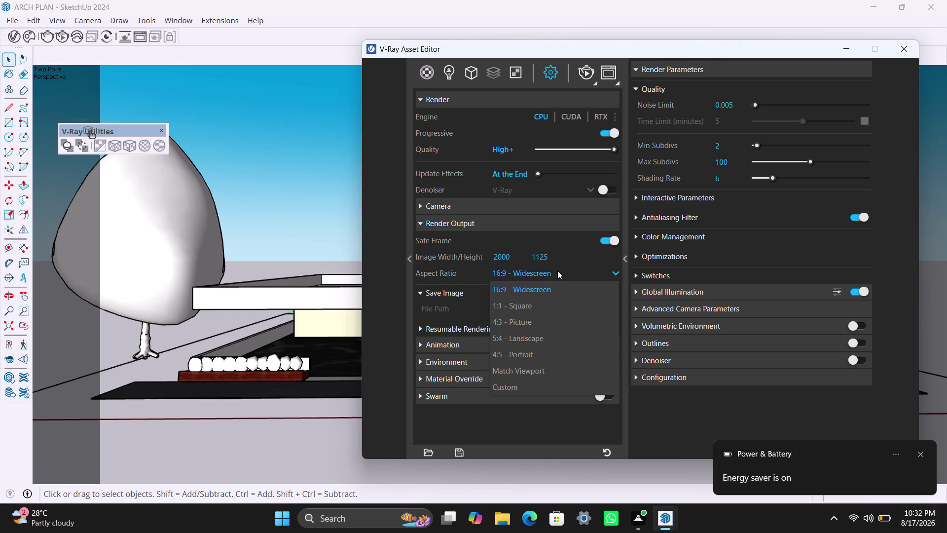
click(540, 391)
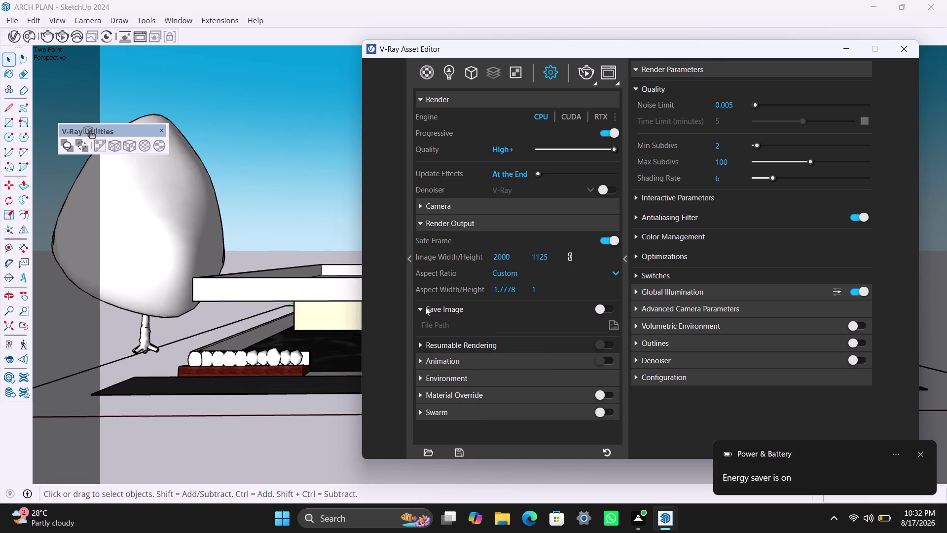
Turn on Save Image and start choosing its save location.
click(599, 305)
click(515, 325)
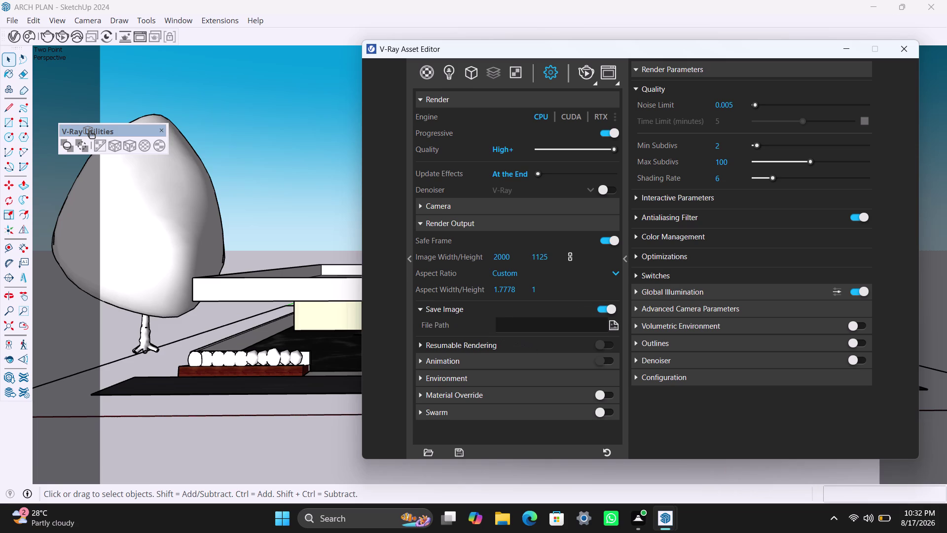
click(610, 327)
click(491, 325)
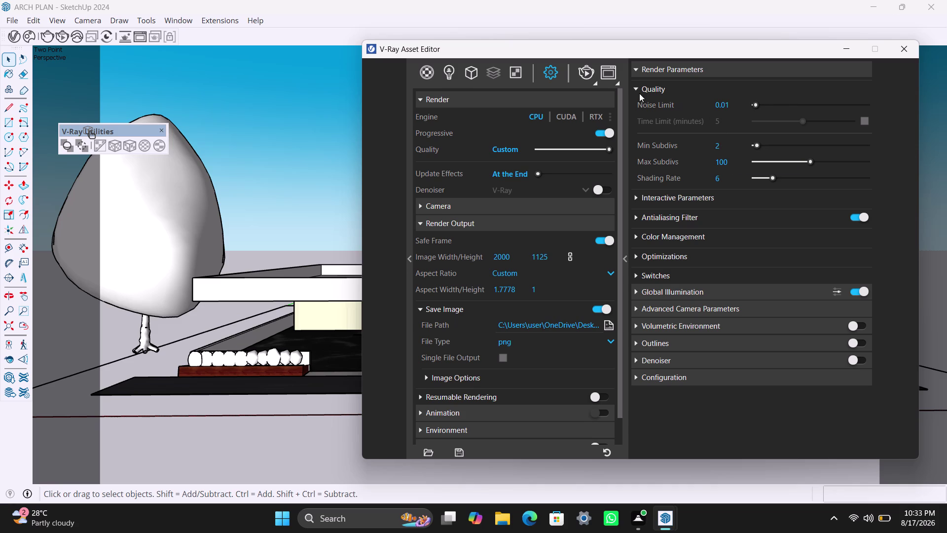
Lower max subdivs to 64 and expand the Global Illumination rollout.
click(735, 162)
drag(735, 162, 697, 163)
text(64)
click(724, 178)
drag(725, 177, 694, 183)
click(730, 200)
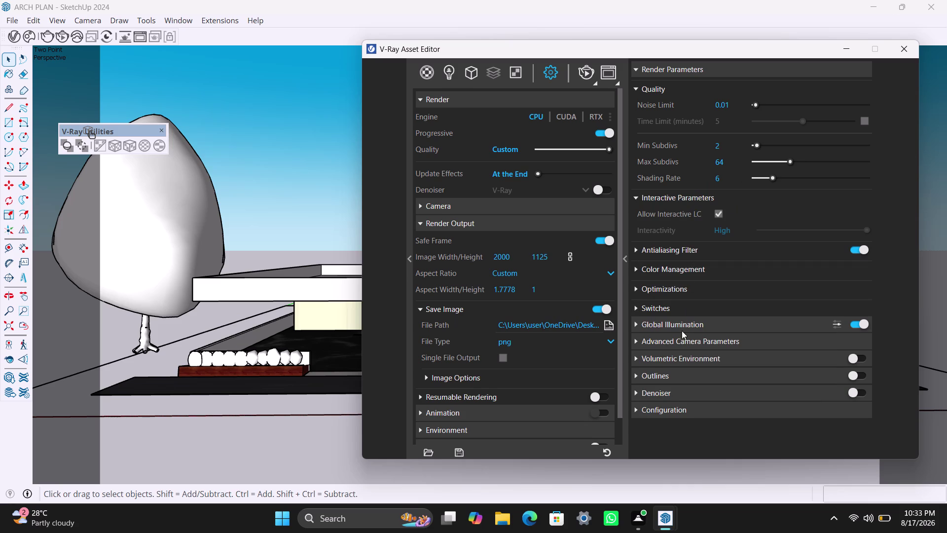
click(667, 319)
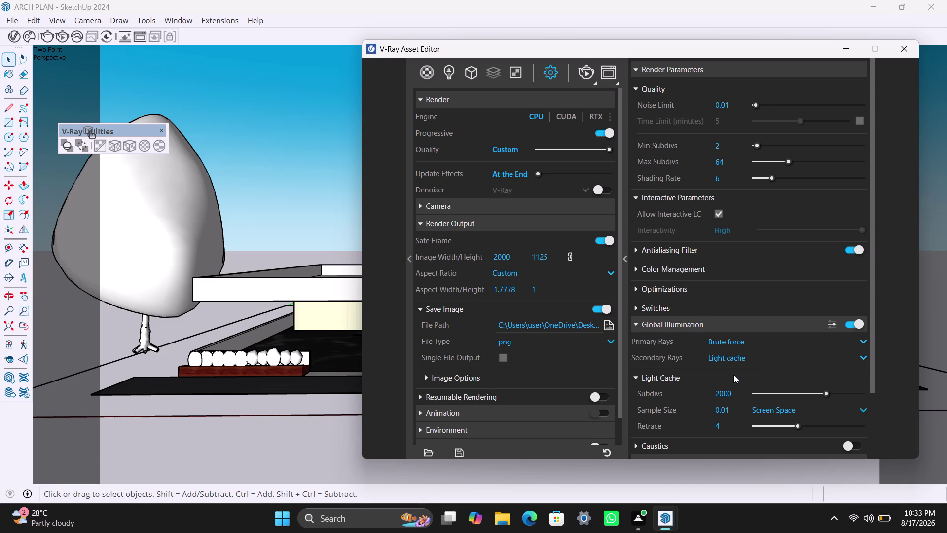
Set Light Cache subdivs to 1500 and retrace to 3.
scroll(down, 3)
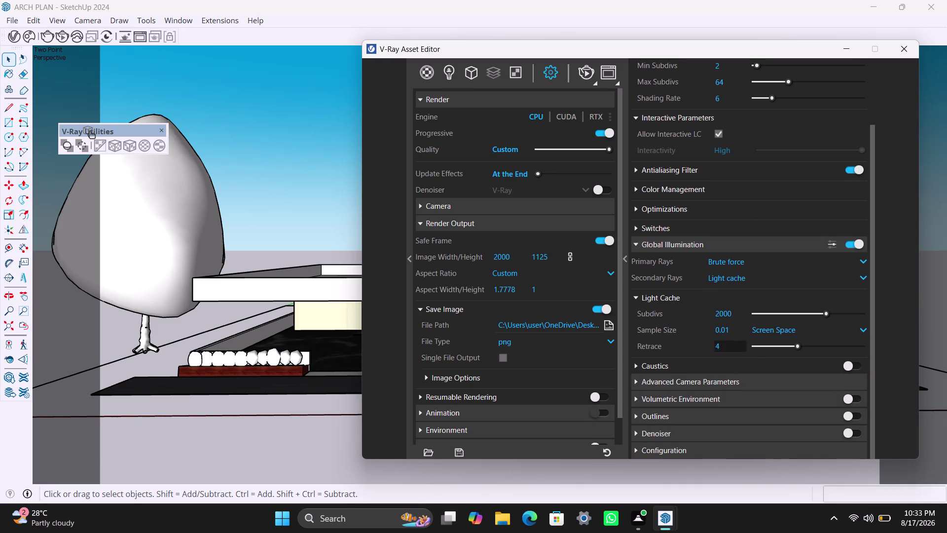
drag(735, 314, 692, 318)
text(1)
text(500)
drag(736, 350, 709, 353)
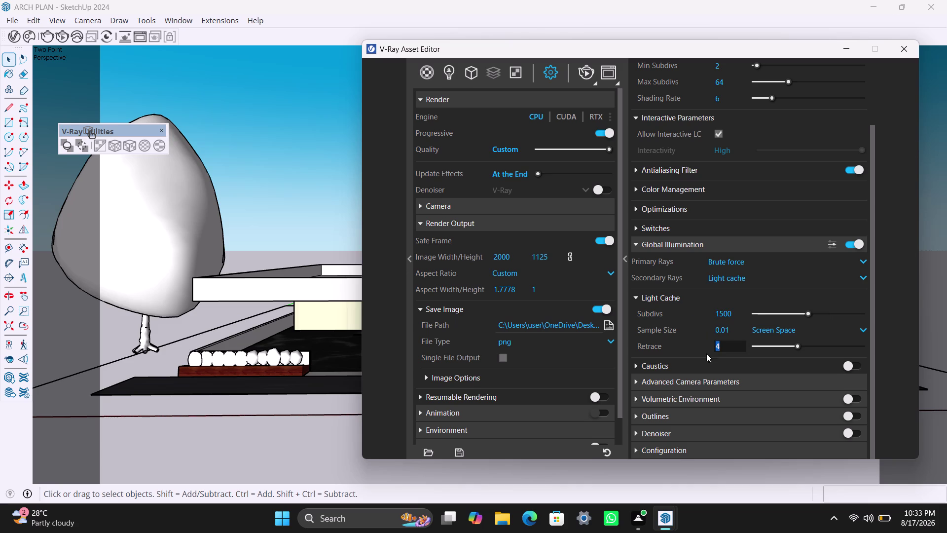
drag(709, 353, 690, 356)
key(3)
scroll(down, 3)
scroll(down, 3)
click(635, 365)
click(636, 365)
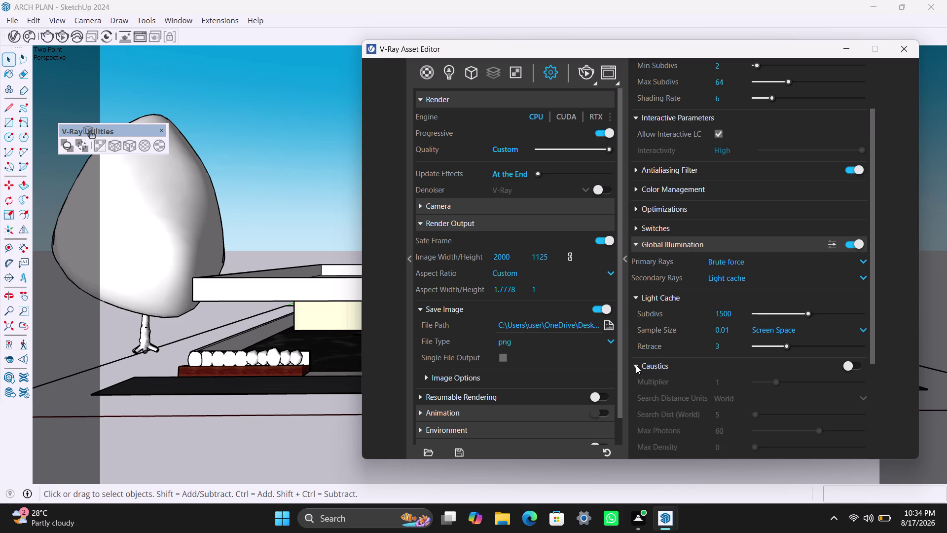
Briefly expand and collapse the Advanced Camera Parameters and Denoiser rollouts.
click(637, 384)
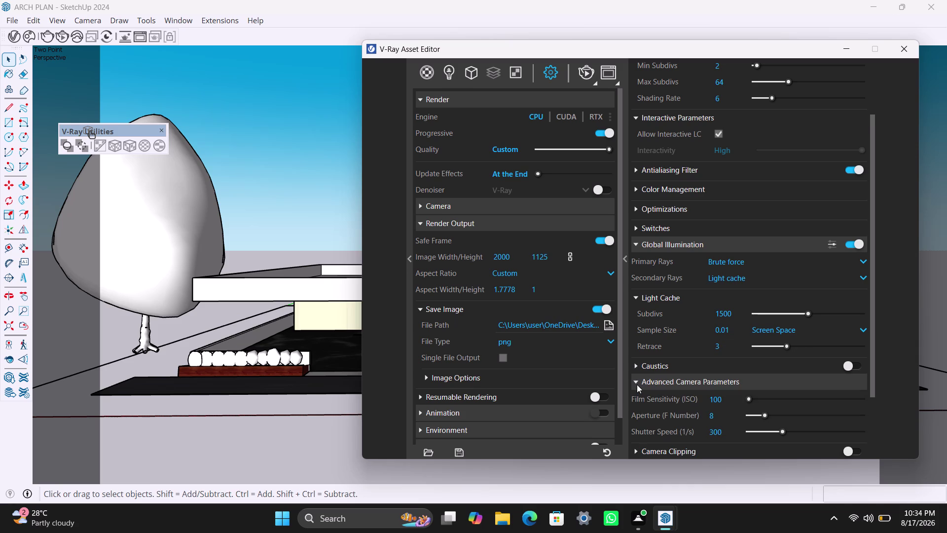
click(637, 385)
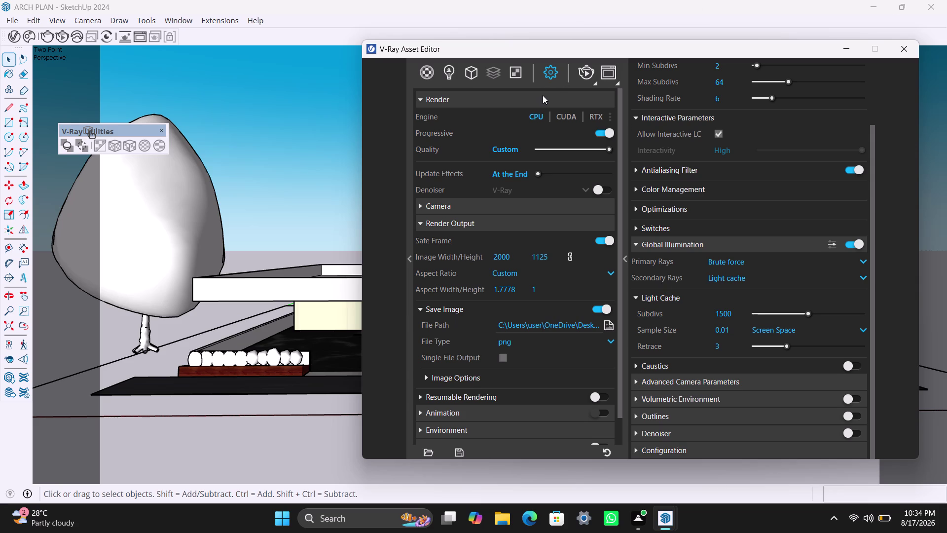
scroll(down, 3)
scroll(down, 3)
scroll(down, 3)
scroll(down, 3)
click(657, 435)
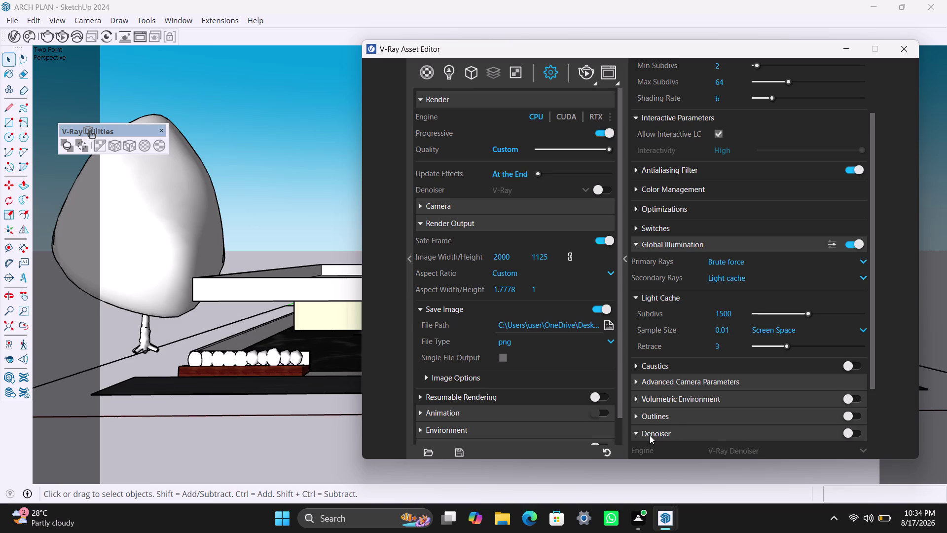
click(650, 435)
scroll(down, 3)
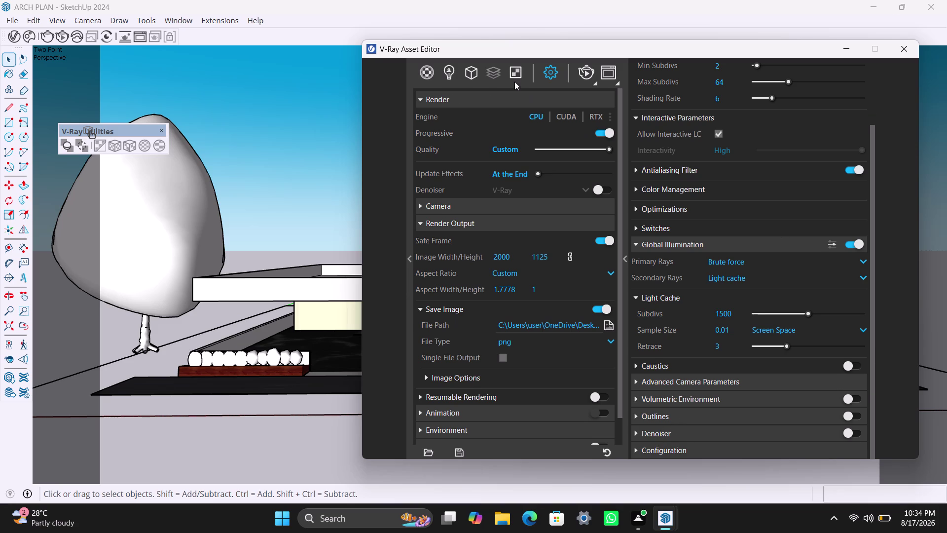
click(425, 71)
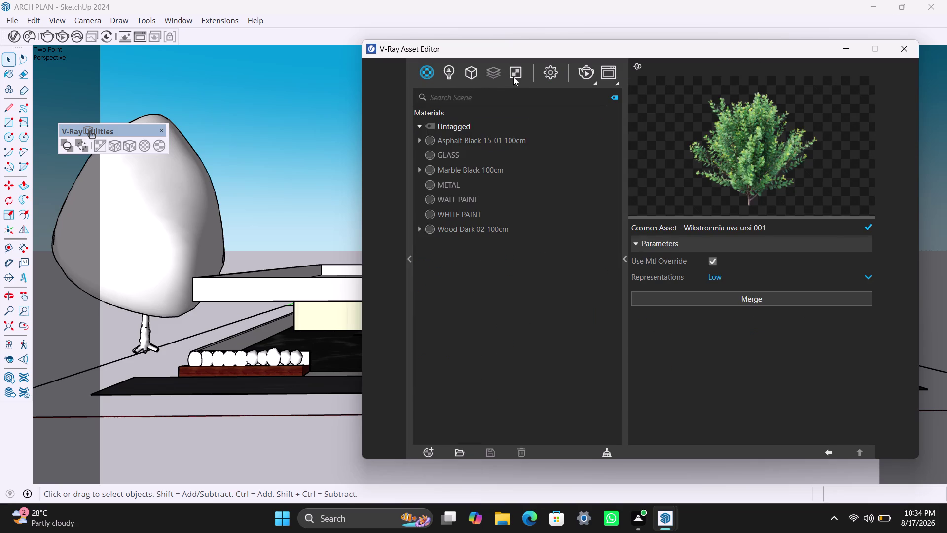
Switch the Asset Editor to the Lights list and enable the V-Ray Lights toolbar.
click(547, 77)
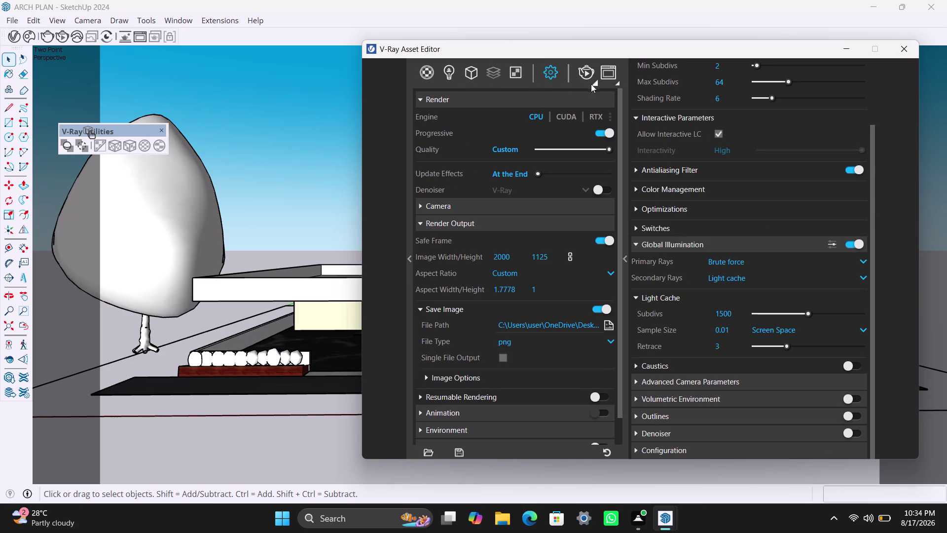
click(443, 70)
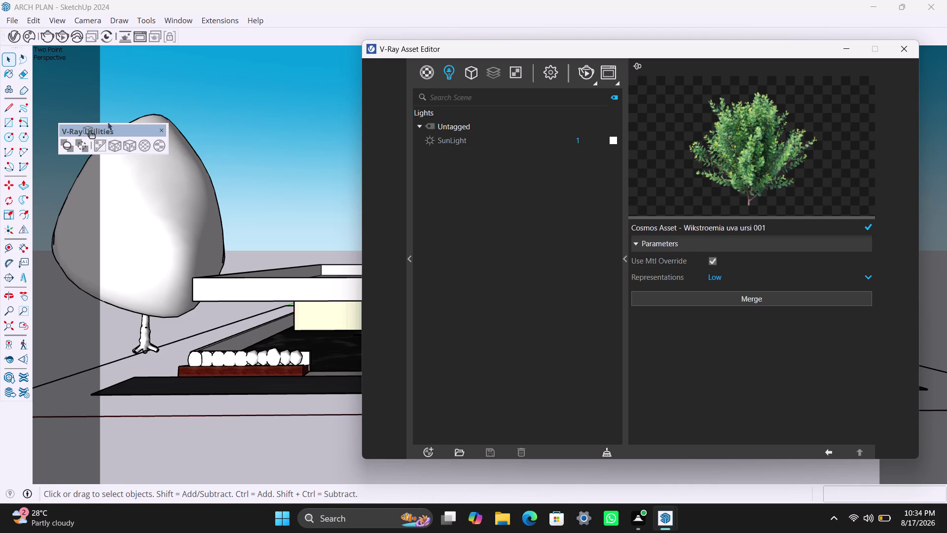
right_click(288, 20)
click(335, 481)
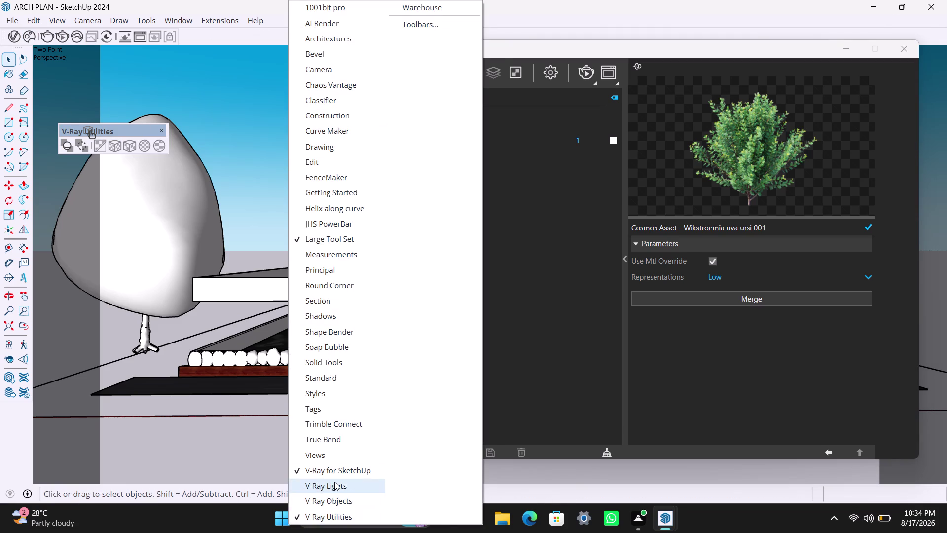
click(134, 115)
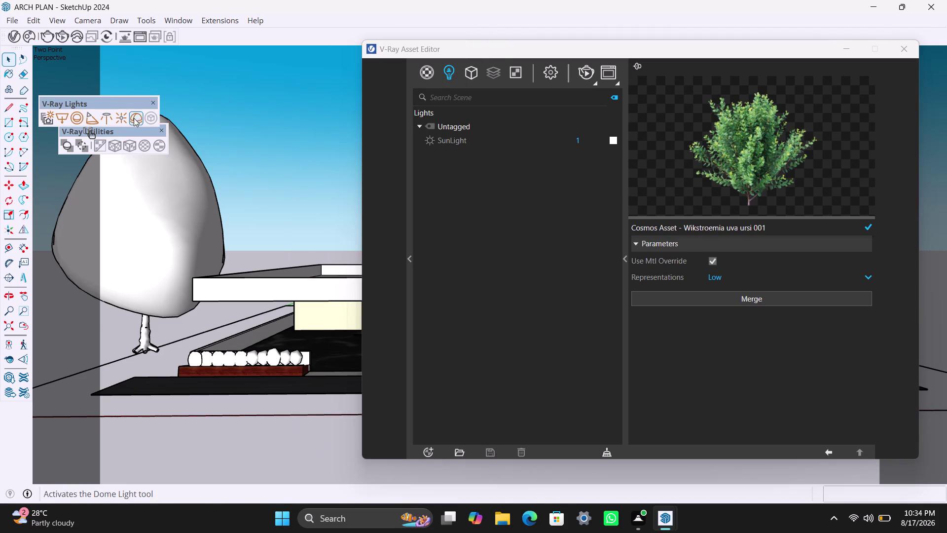
click(157, 356)
Place a Dome Light and move it beside the planter.
click(157, 345)
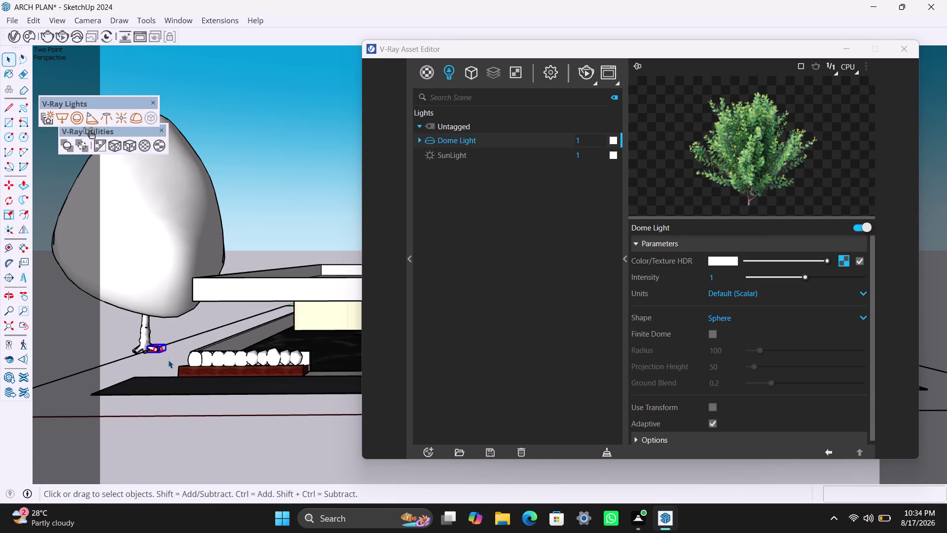
key(m)
click(158, 350)
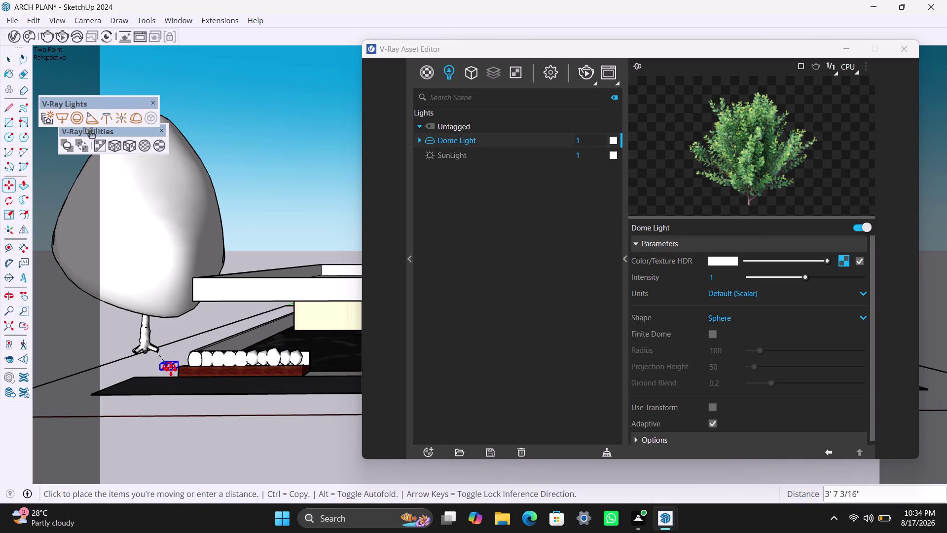
click(167, 374)
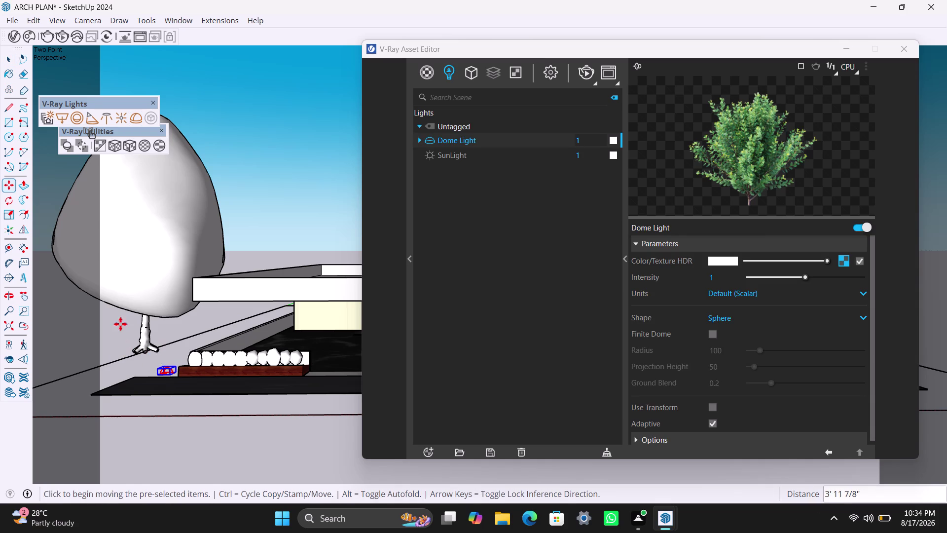
Scale the dome light by dragging its grips, then deselect it.
key(s)
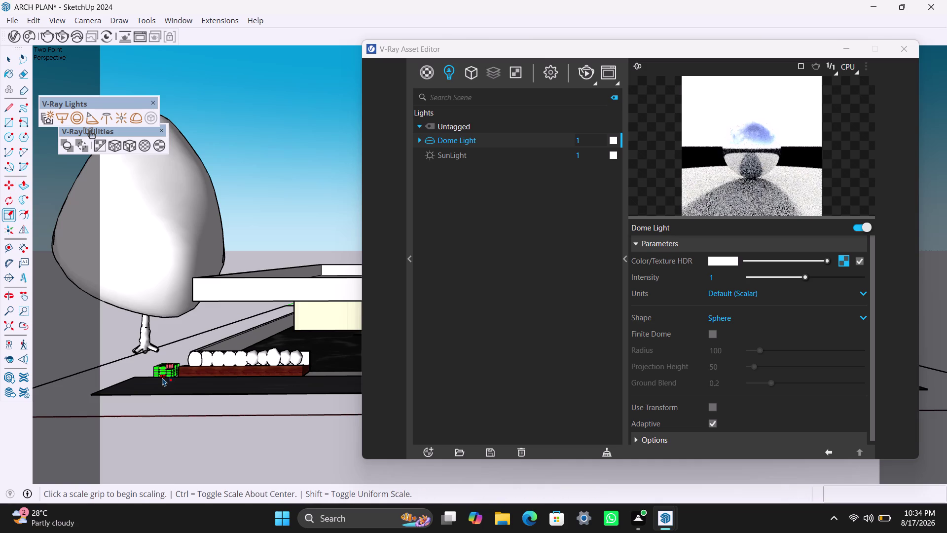
scroll(up, 3)
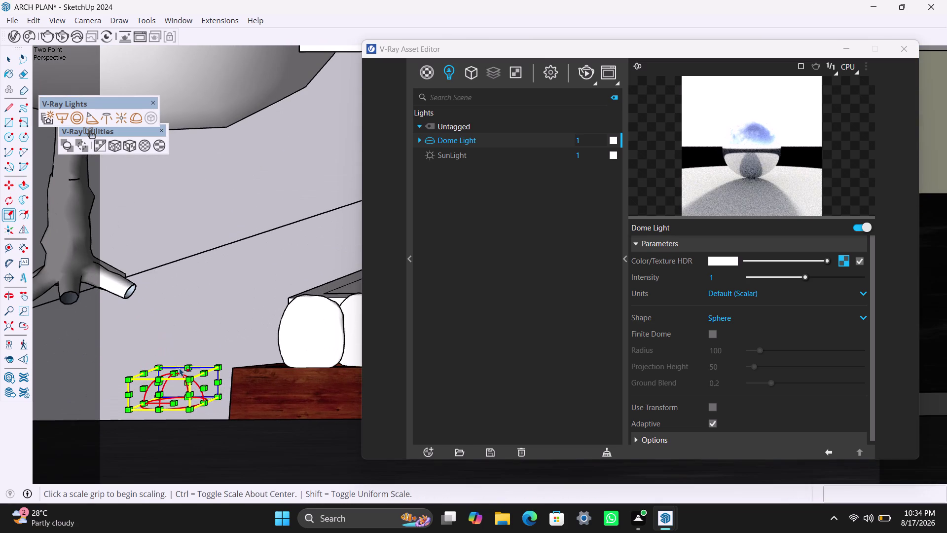
drag(177, 369, 196, 312)
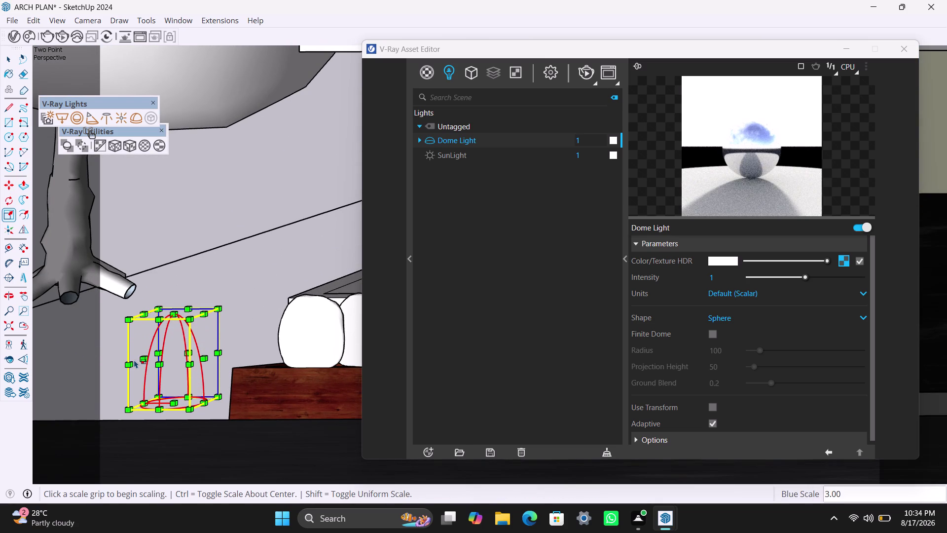
drag(142, 360, 23, 331)
drag(131, 310, 136, 297)
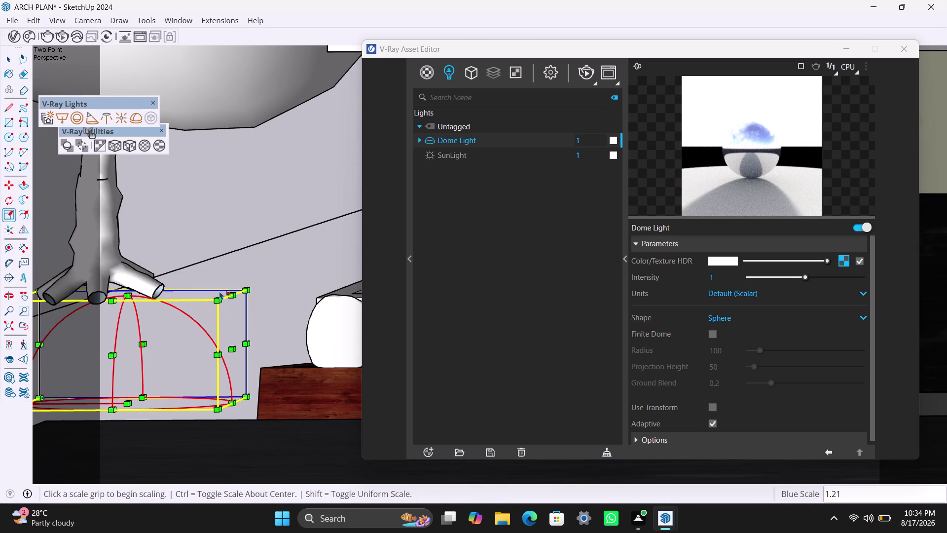
click(242, 213)
key(space)
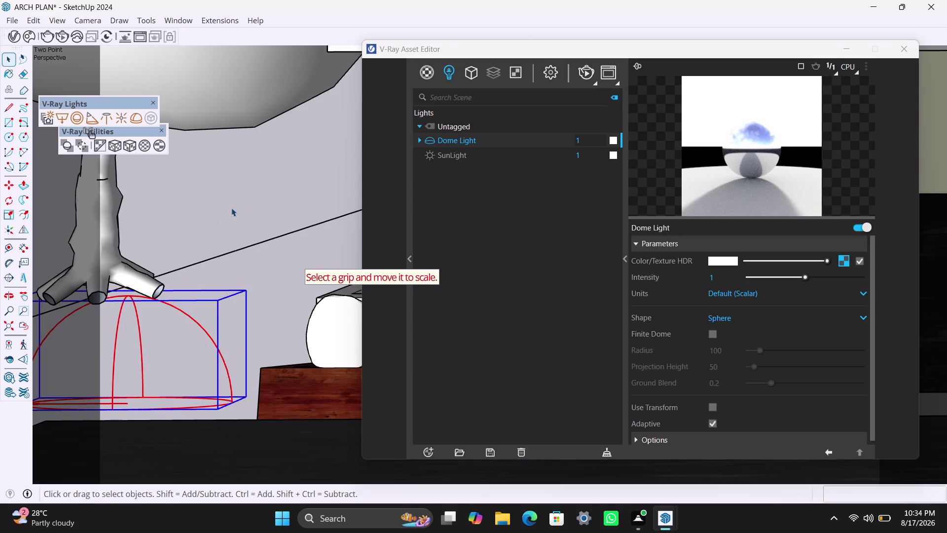
scroll(down, 3)
click(235, 201)
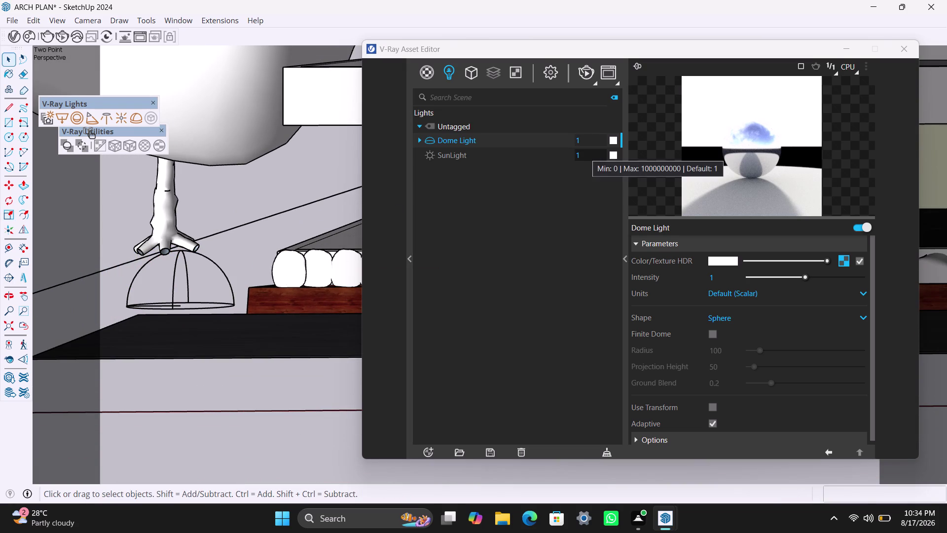
Review the SunLight settings, then bring up the Dome Light's parameters.
click(466, 156)
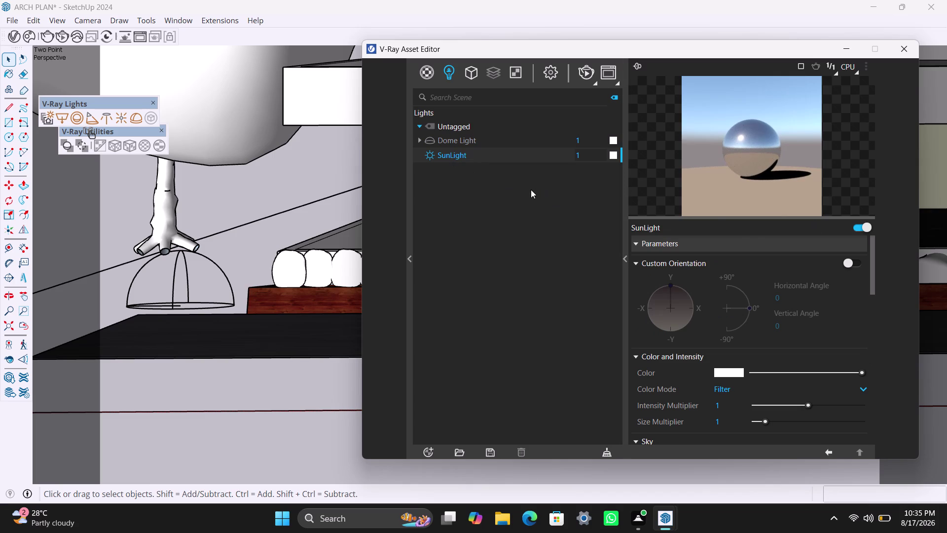
scroll(up, 3)
click(650, 230)
scroll(down, 3)
scroll(down, 3)
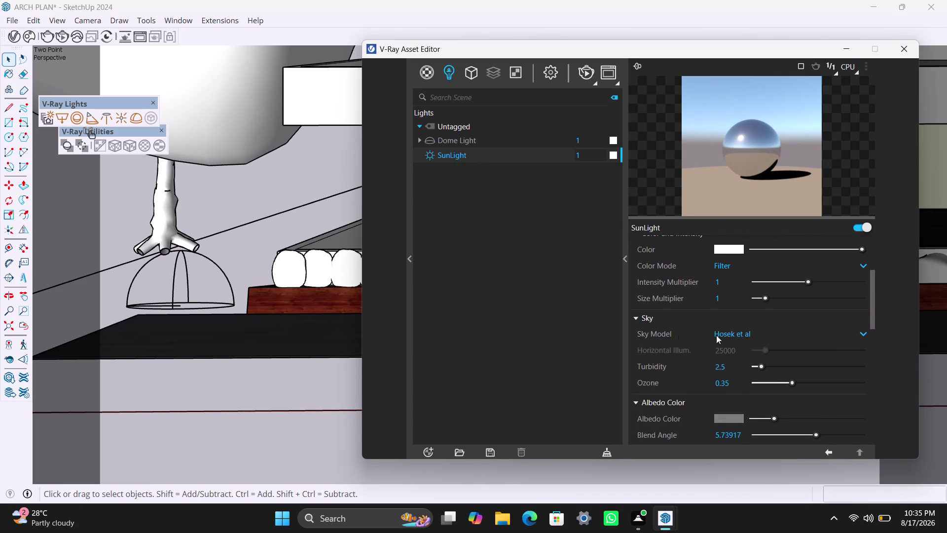
scroll(up, 3)
scroll(up, 3)
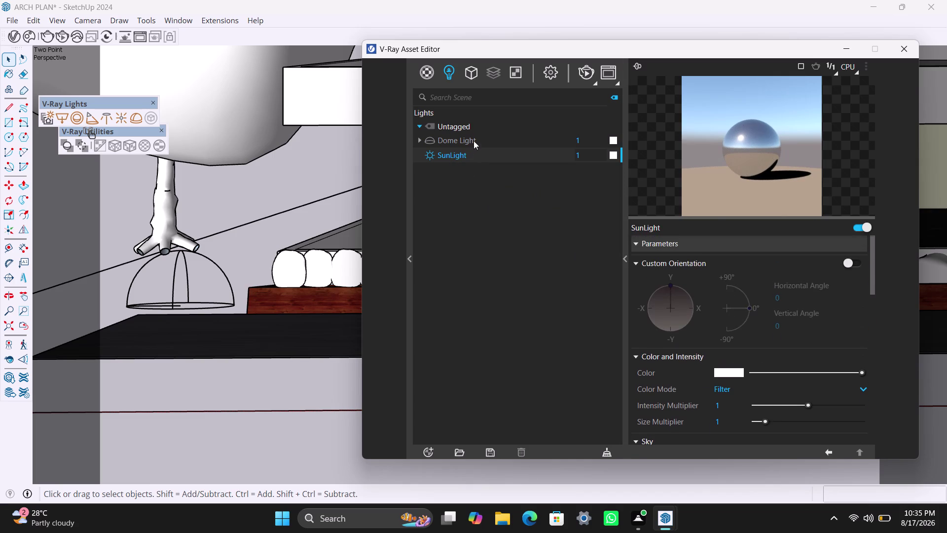
click(487, 138)
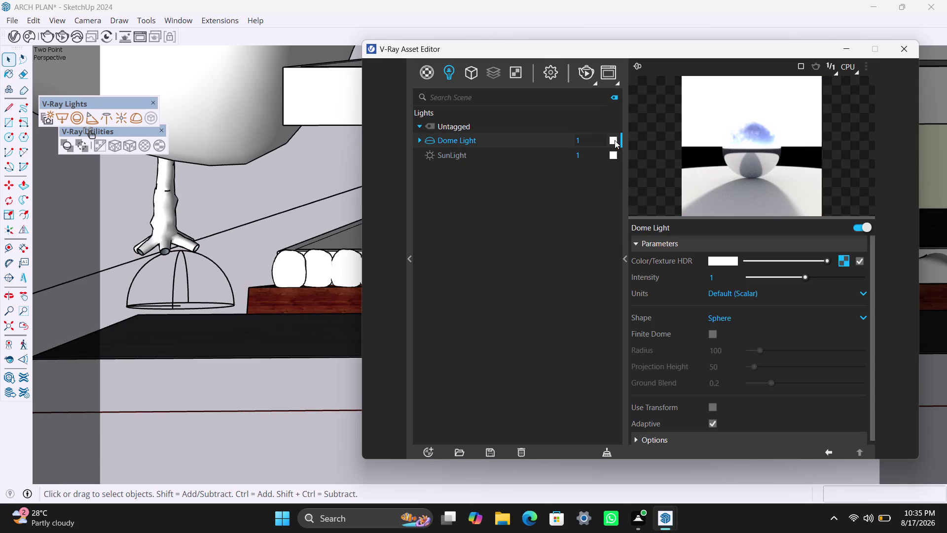
Browse Downloads, Desktop and internship folders for a dome texture, then cancel.
click(846, 265)
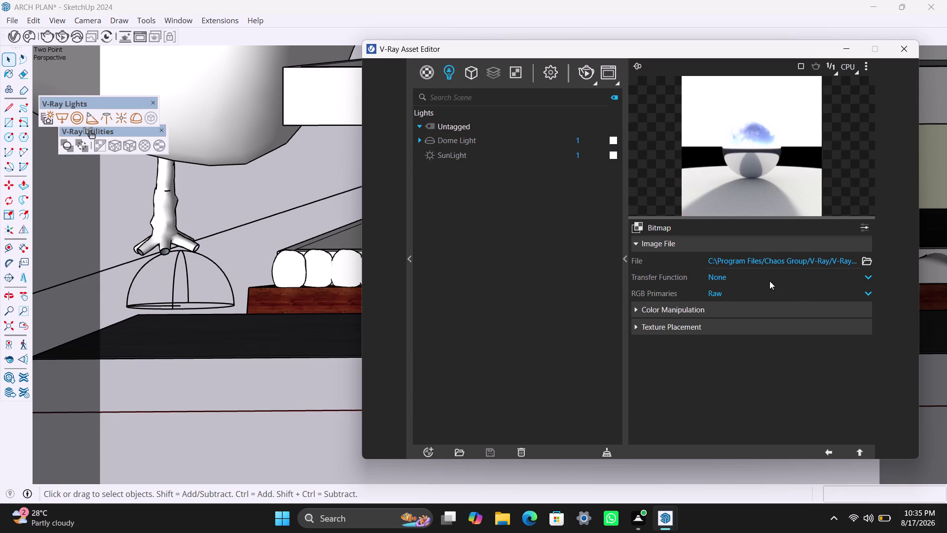
click(866, 262)
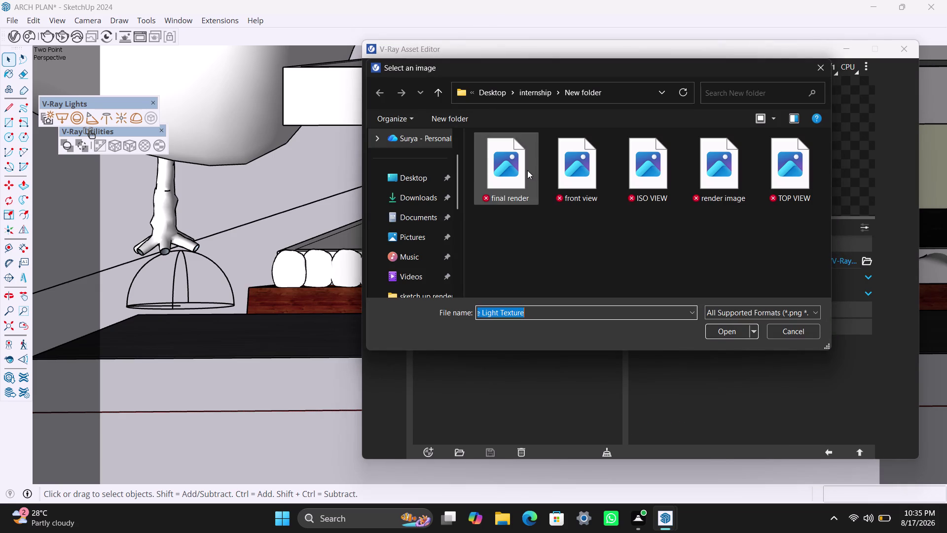
double_click(422, 199)
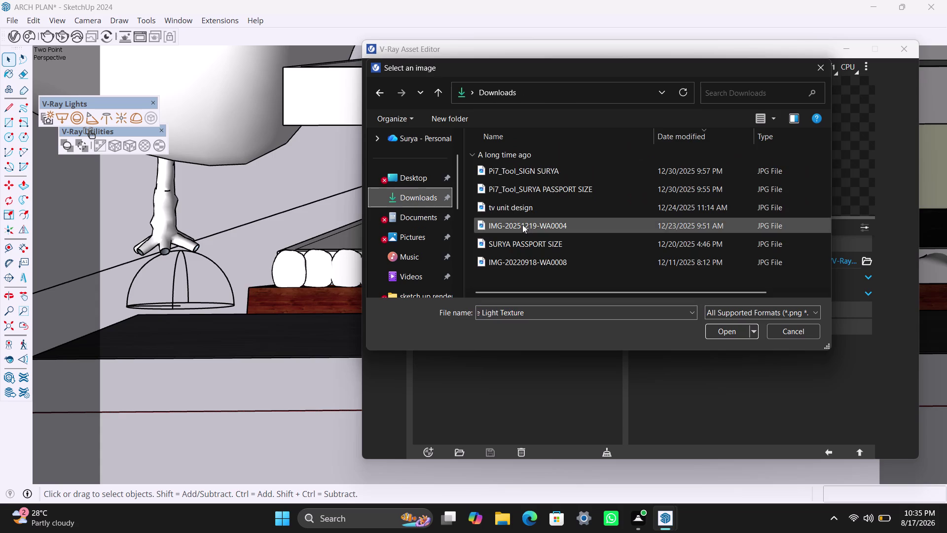
double_click(421, 180)
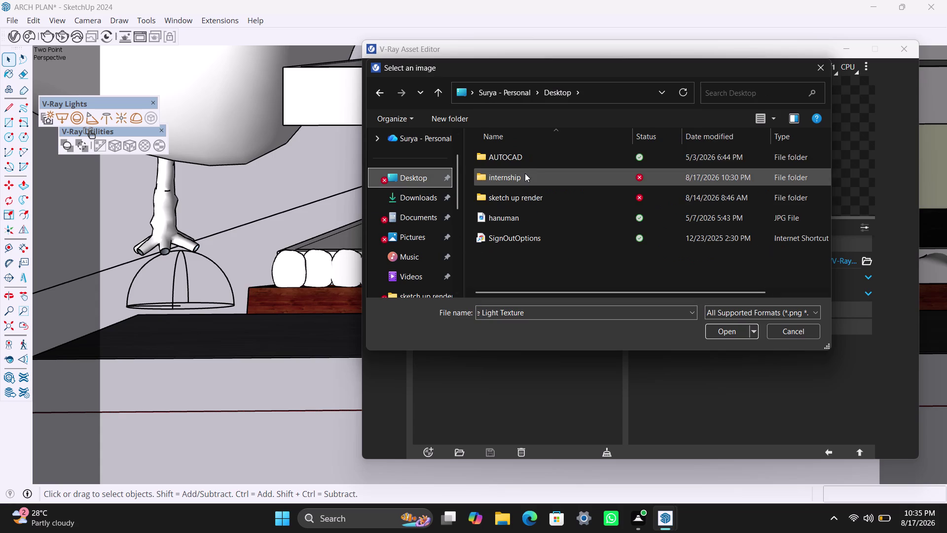
double_click(523, 196)
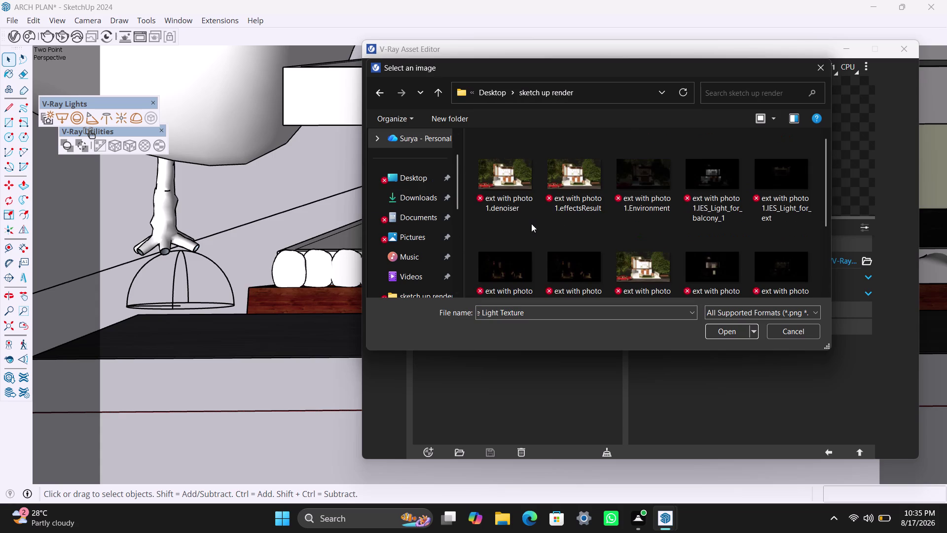
scroll(down, 3)
scroll(down, 3)
scroll(up, 3)
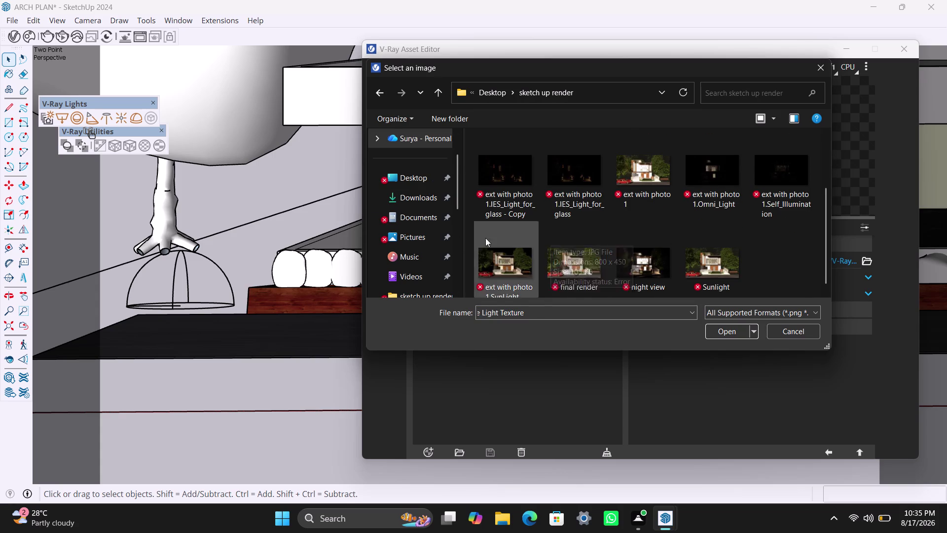
double_click(423, 183)
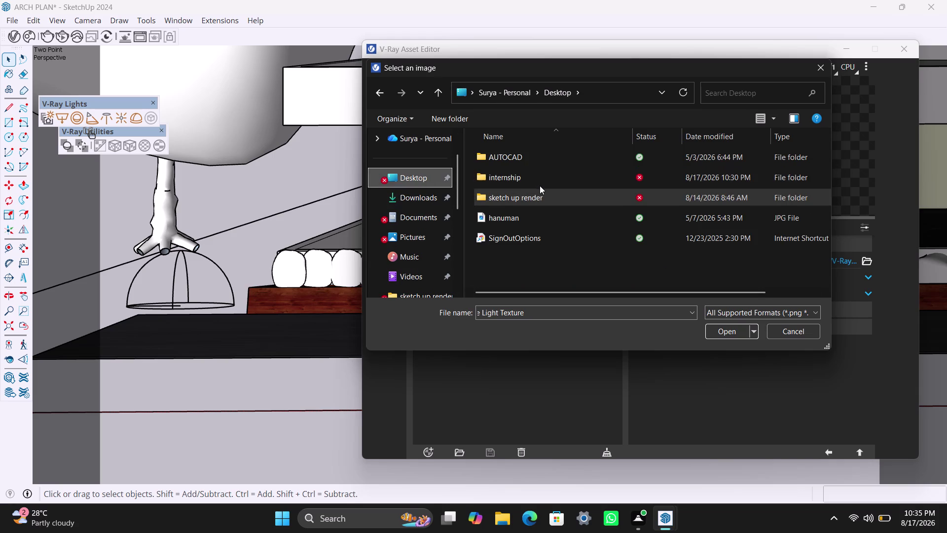
double_click(534, 178)
scroll(down, 3)
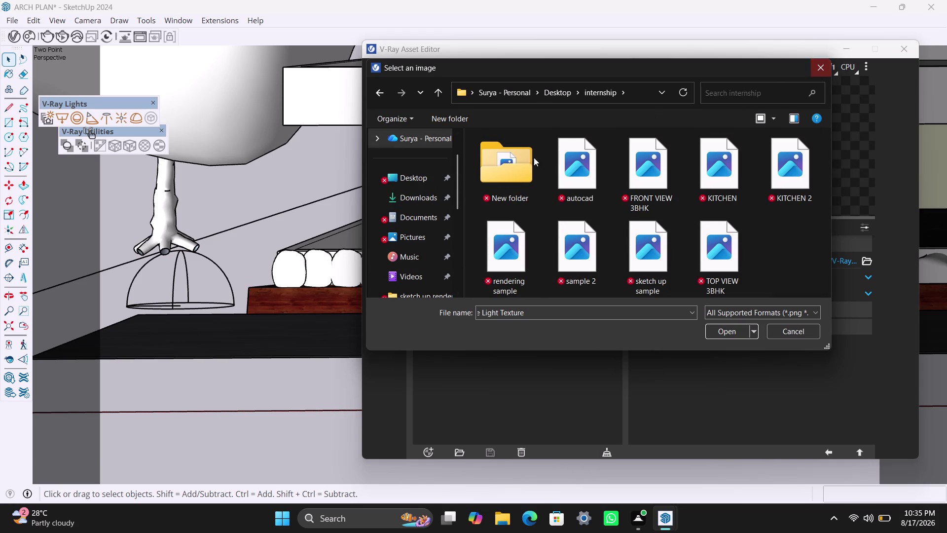
double_click(416, 204)
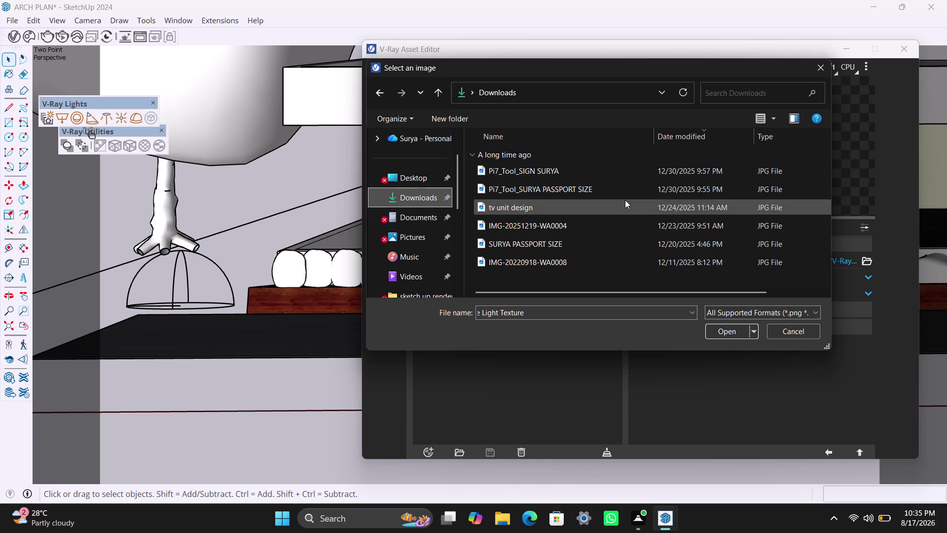
click(819, 73)
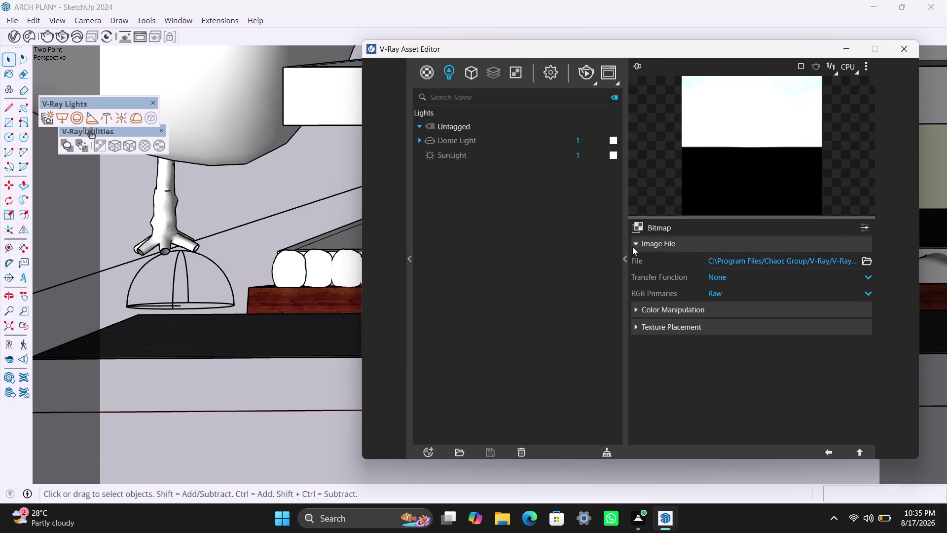
Reopen the dome texture file picker and browse into the sketch up render folder.
click(643, 229)
click(674, 244)
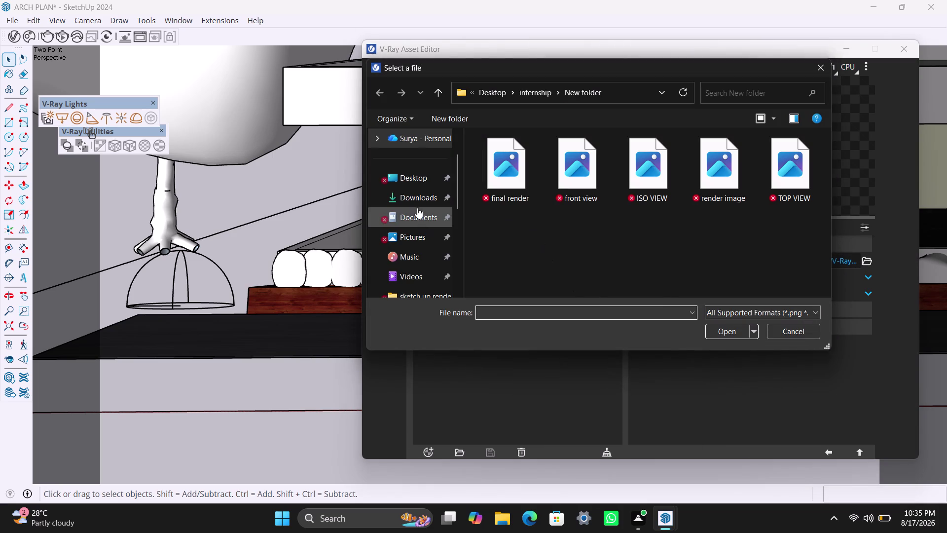
double_click(416, 202)
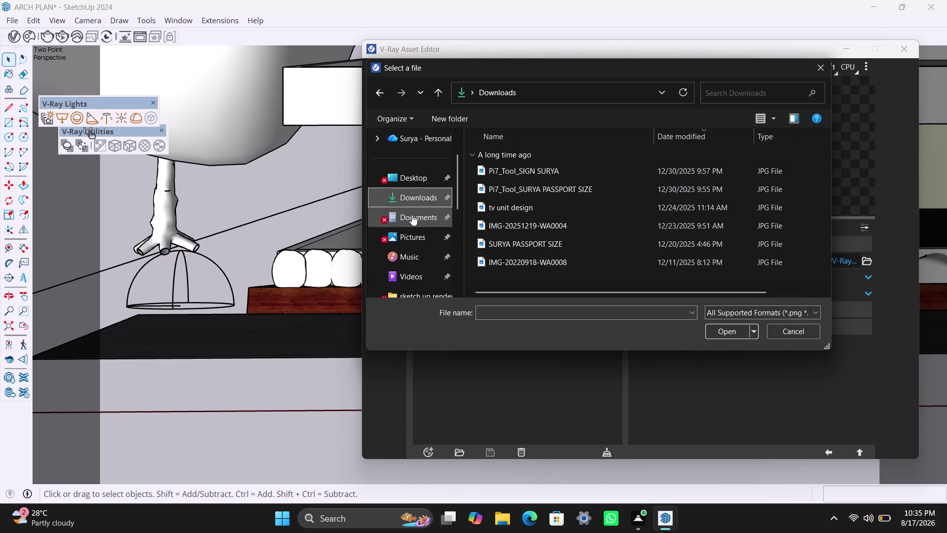
double_click(414, 180)
double_click(503, 195)
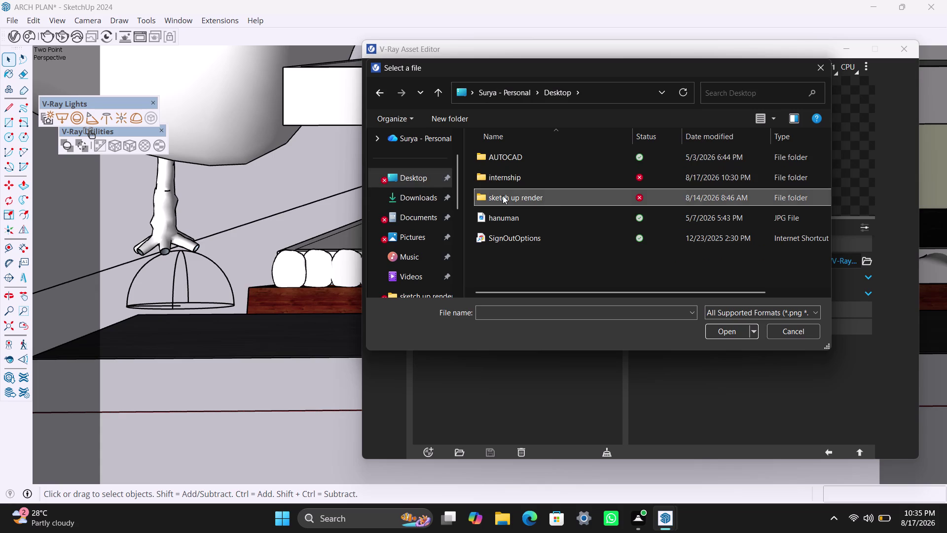
scroll(down, 3)
scroll(down, 3)
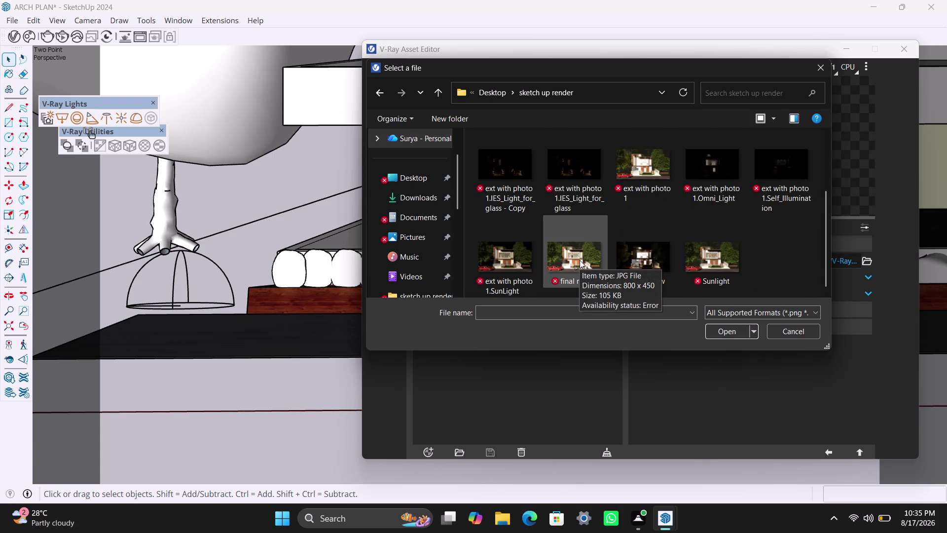
scroll(up, 3)
scroll(up, 3)
scroll(down, 3)
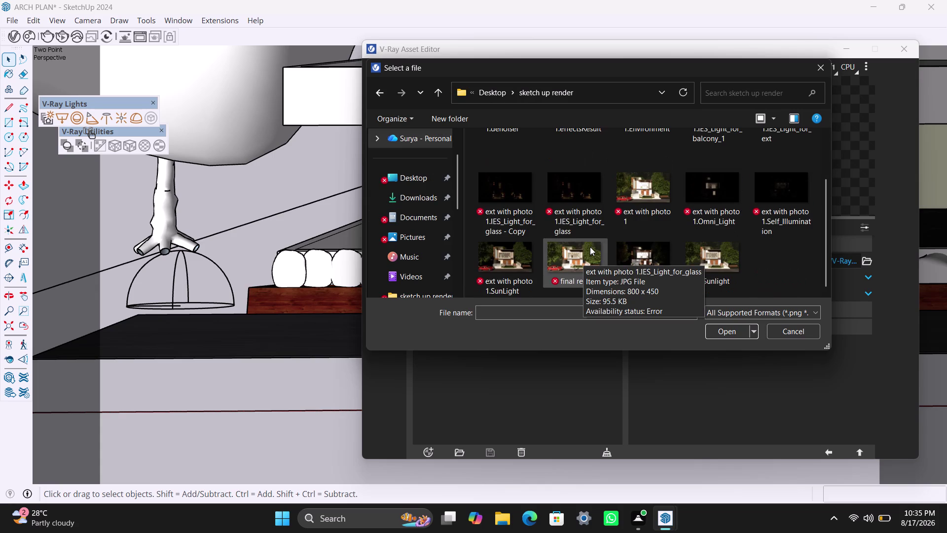
scroll(down, 3)
scroll(up, 3)
scroll(down, 3)
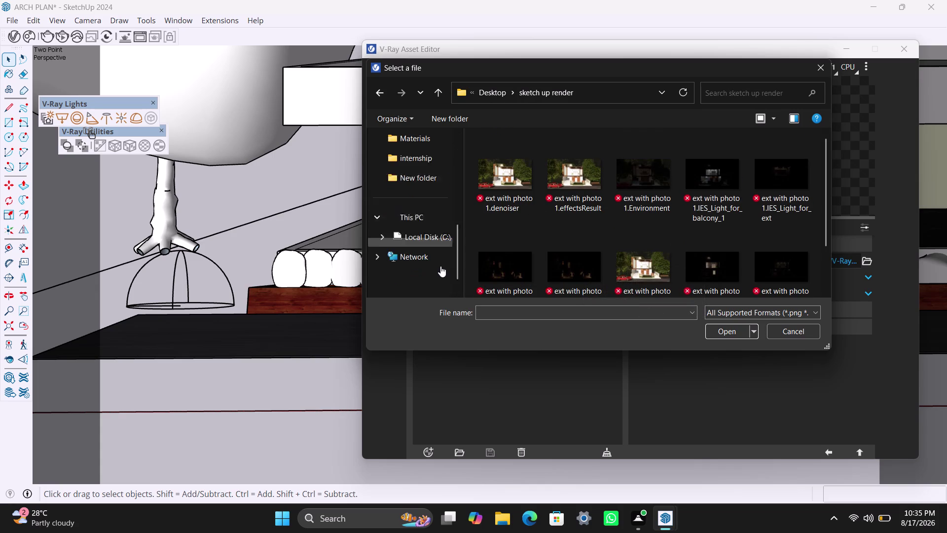
scroll(up, 3)
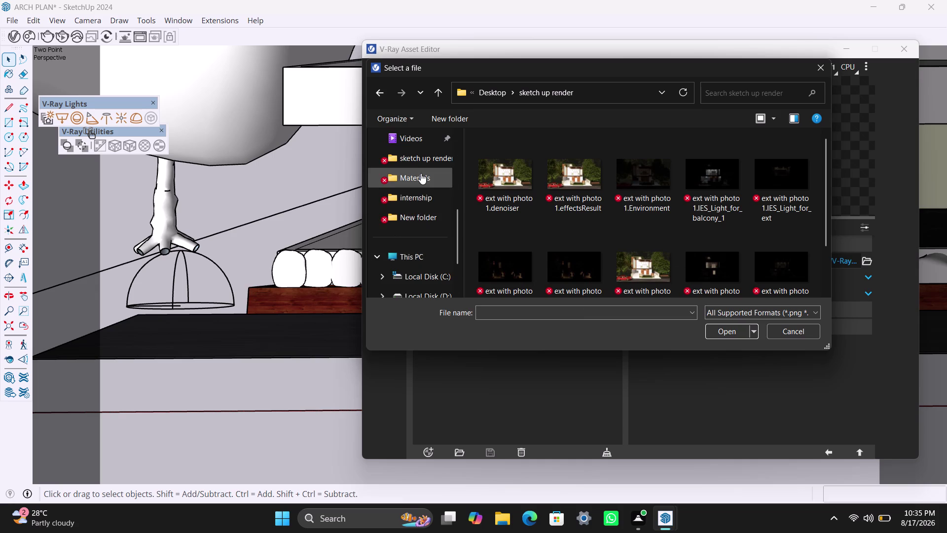
Load charlottenbrunn_park_2k.exr from the Materials folder as the dome texture.
double_click(421, 173)
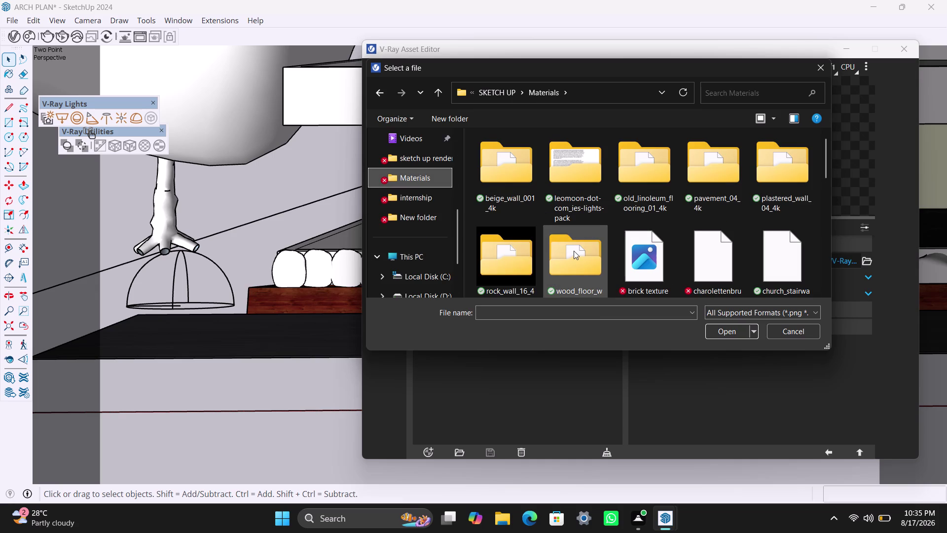
scroll(down, 3)
scroll(down, 3)
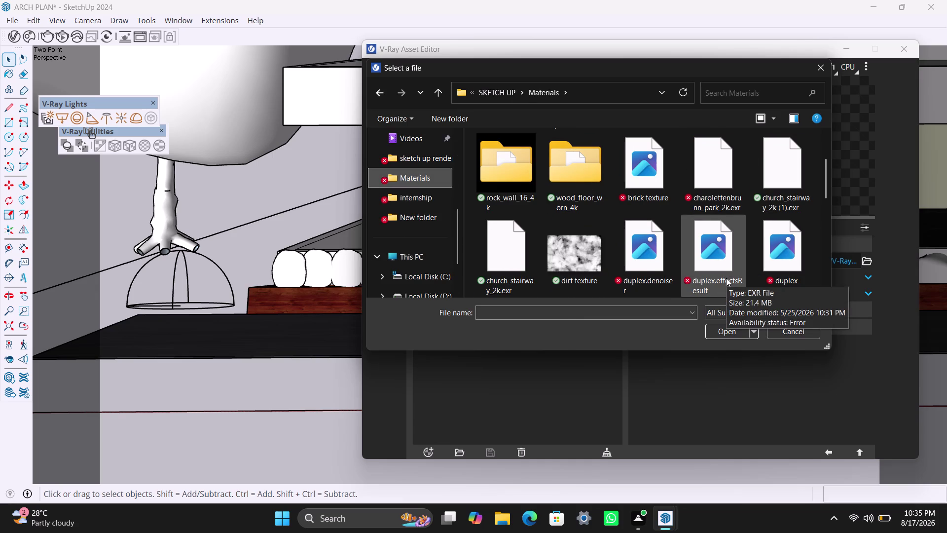
scroll(down, 3)
scroll(down, 3)
scroll(up, 3)
scroll(up, 3)
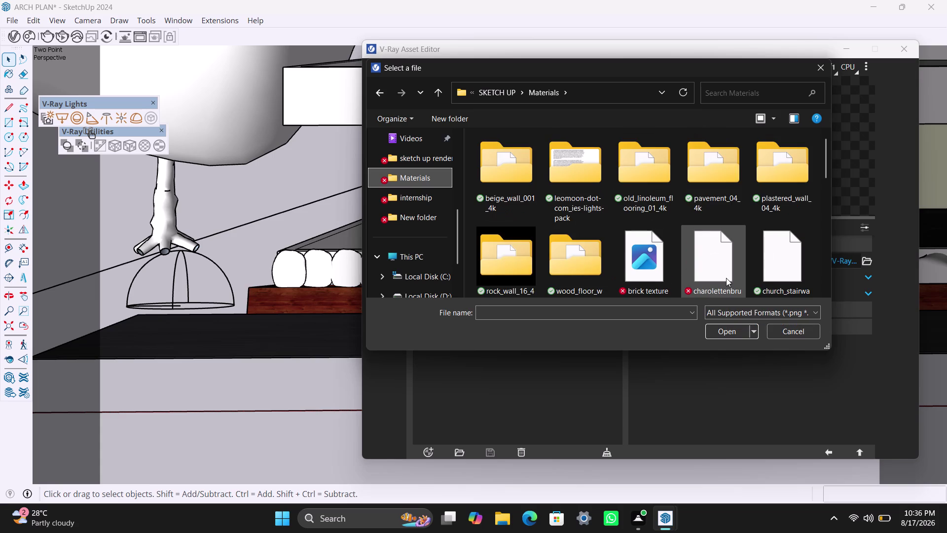
scroll(down, 3)
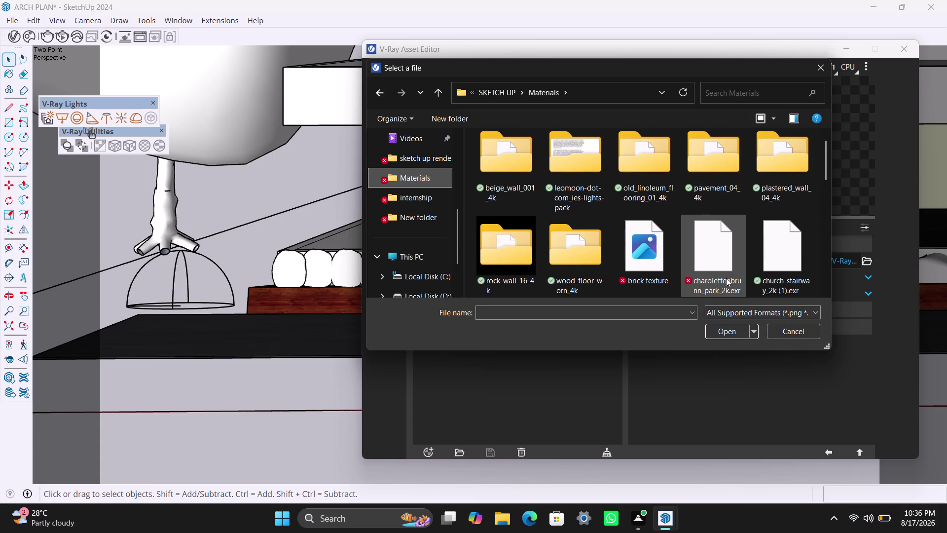
click(714, 258)
click(719, 329)
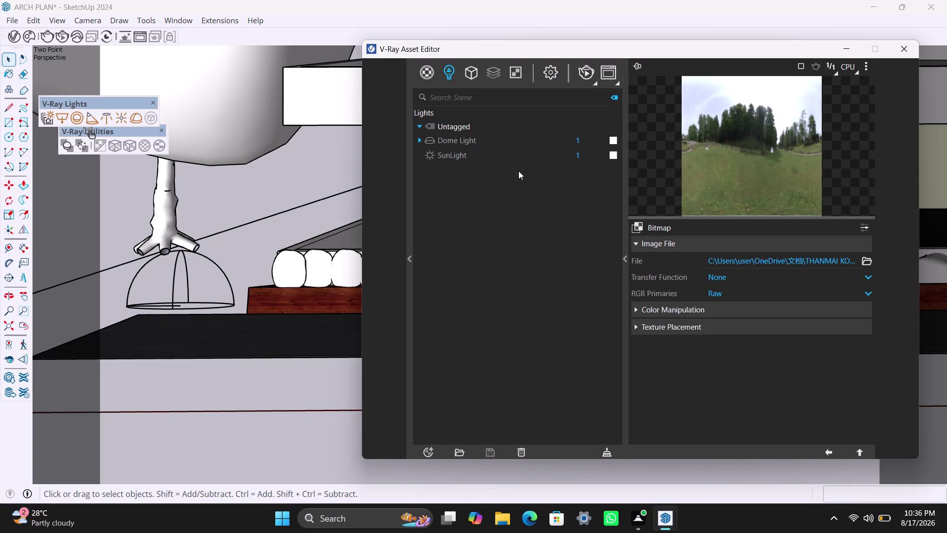
Render the house, then expand Environment in the render settings.
click(587, 73)
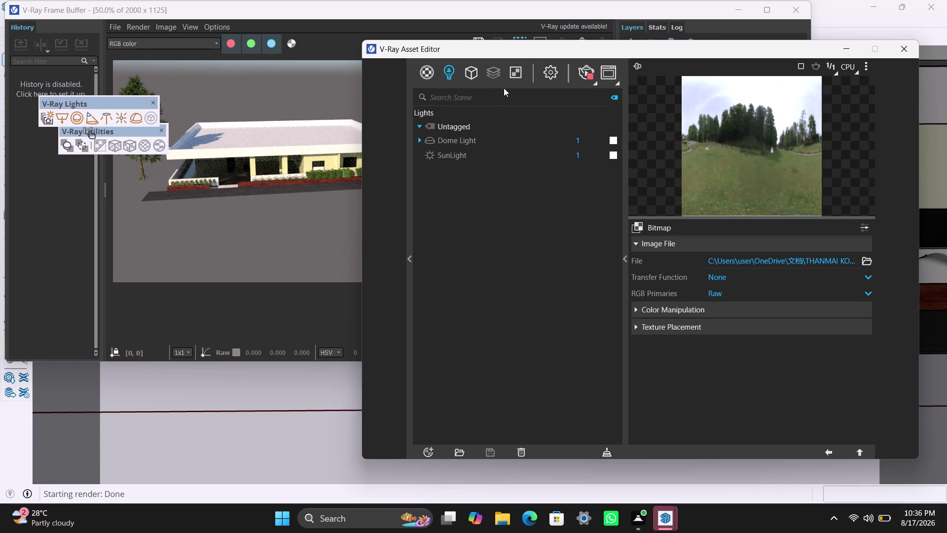
click(546, 72)
scroll(down, 3)
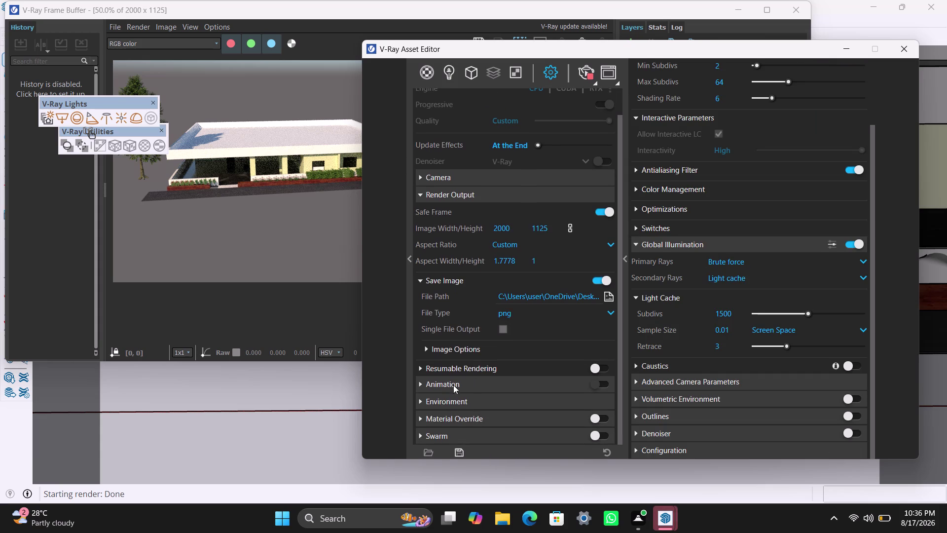
click(418, 398)
scroll(down, 3)
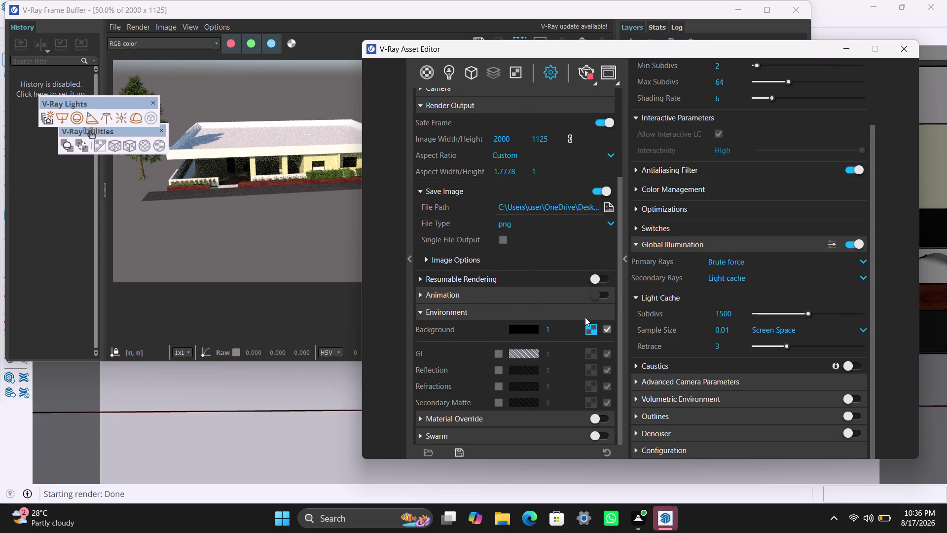
Enable the GI environment override with Reflection and Refraction off, and open the sky texture types.
click(602, 355)
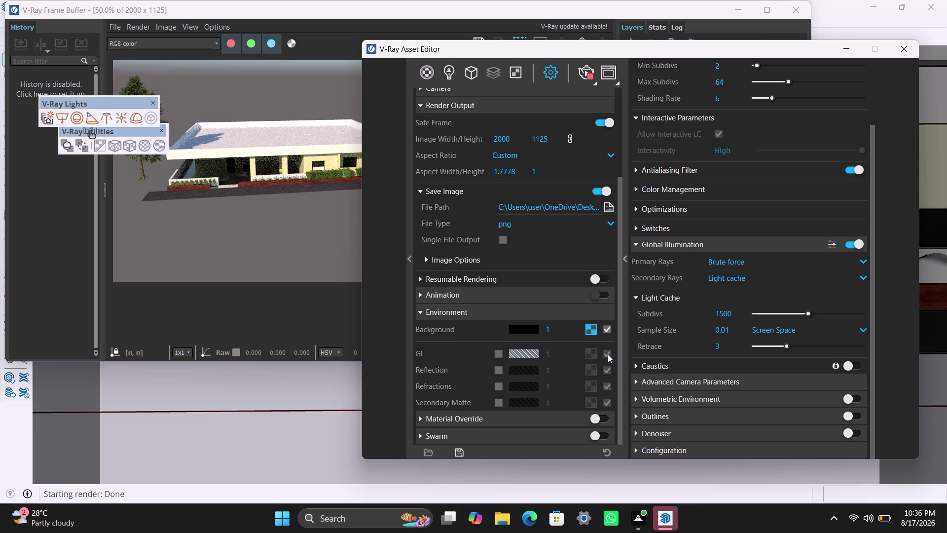
click(607, 354)
click(499, 355)
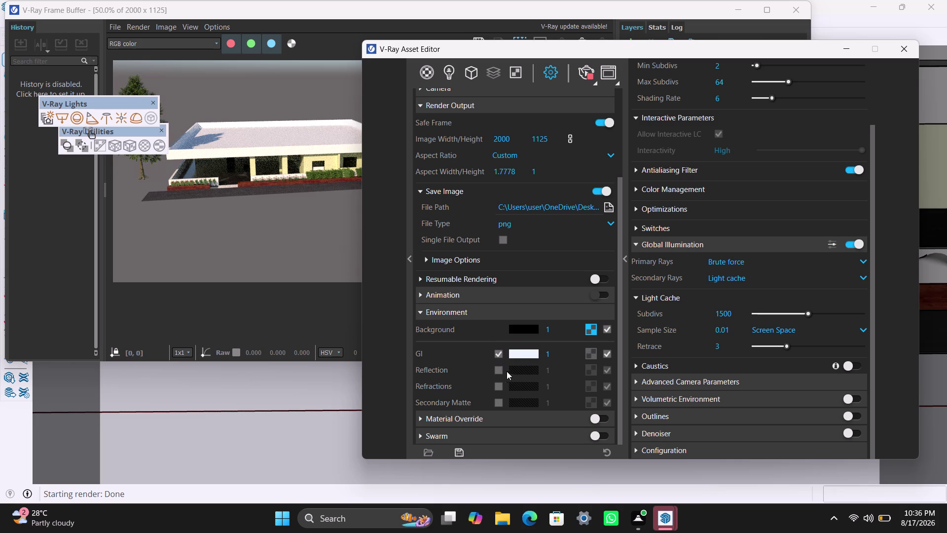
click(499, 370)
click(500, 385)
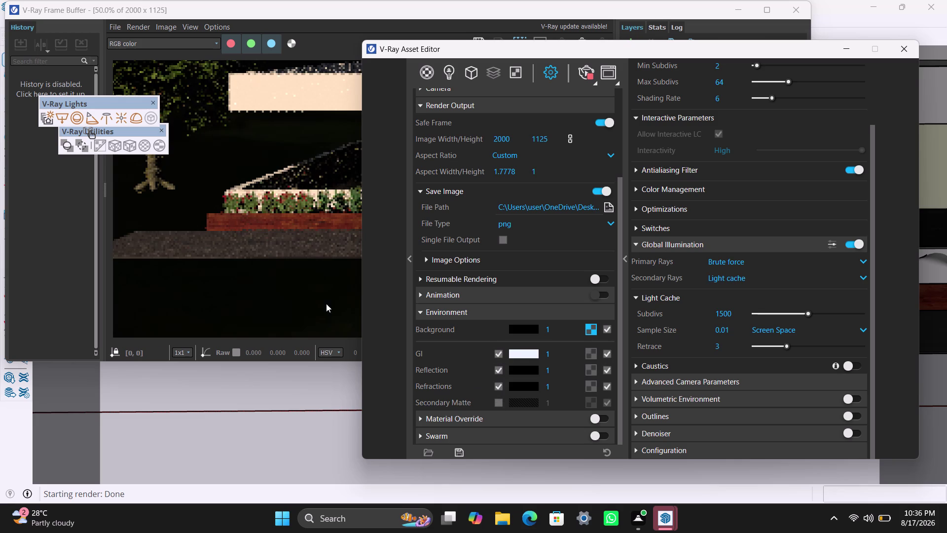
scroll(down, 3)
scroll(up, 3)
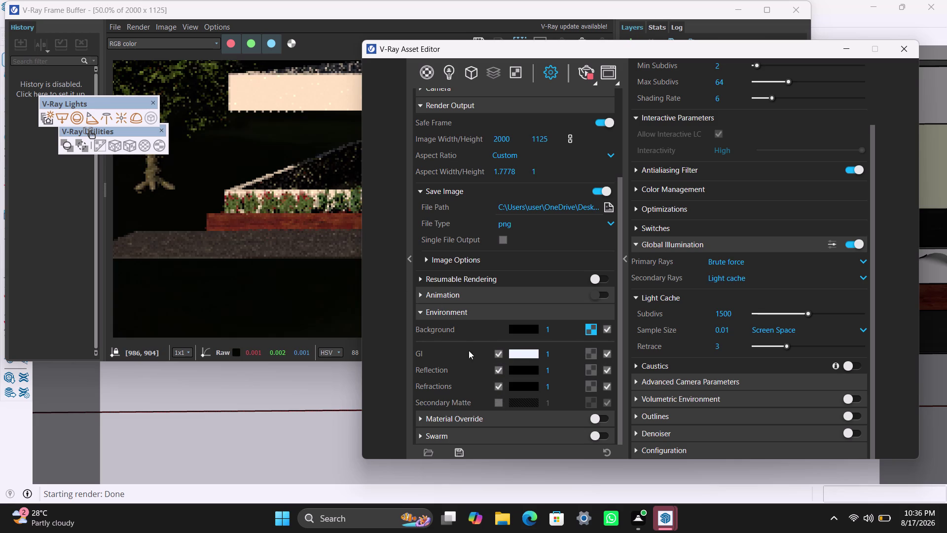
click(495, 383)
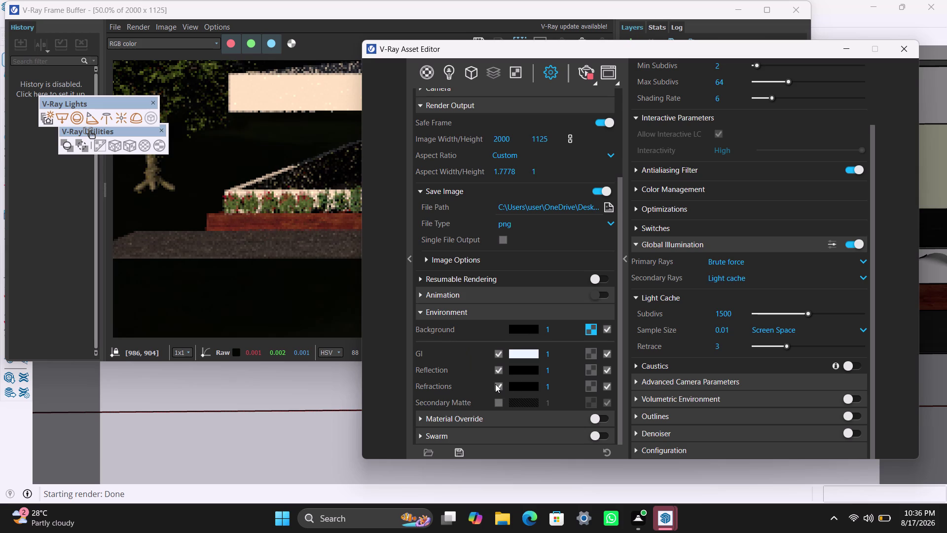
click(497, 368)
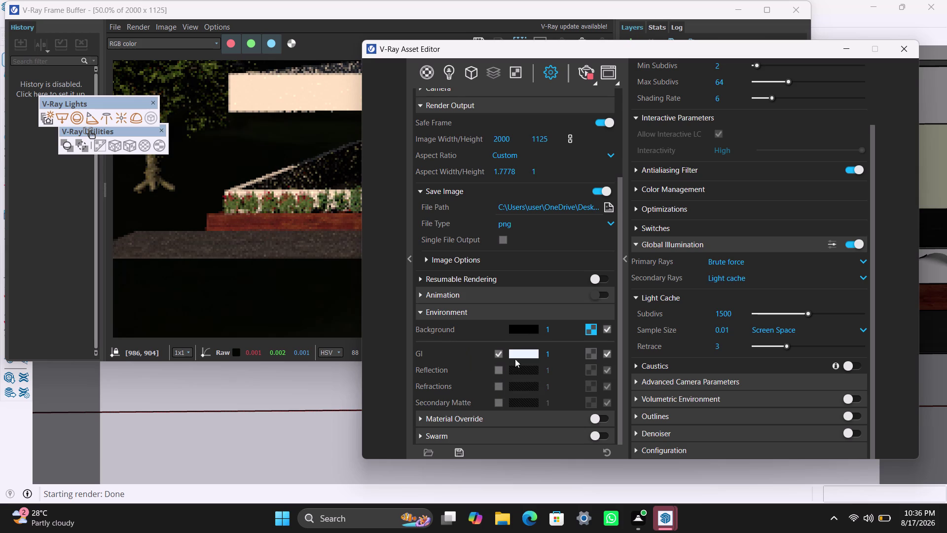
click(595, 328)
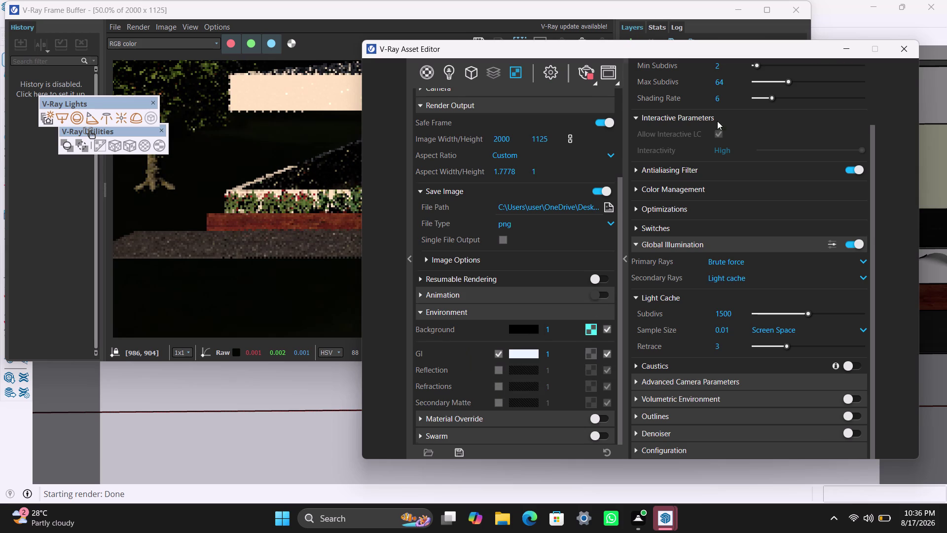
click(640, 228)
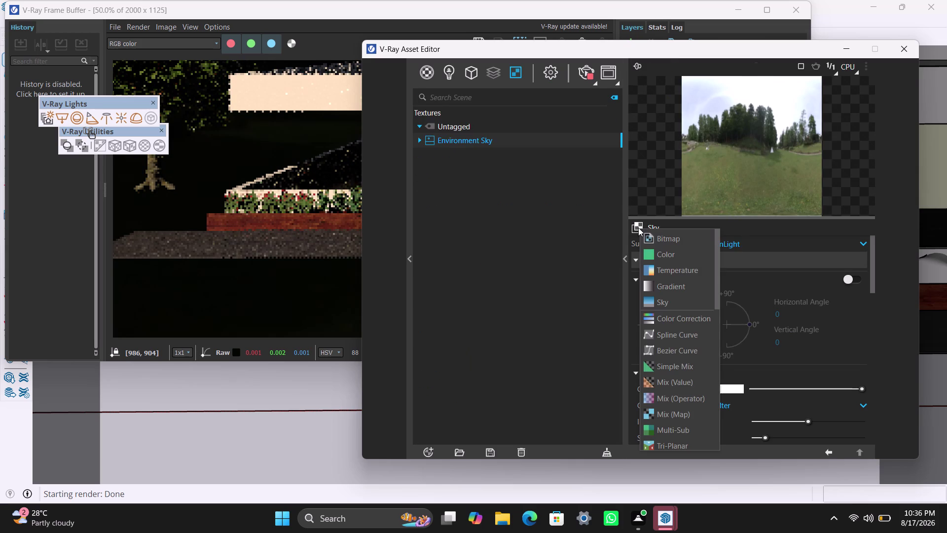
Make the environment texture a Bitmap of charlottenbrunn_park_2k.exr.
click(656, 242)
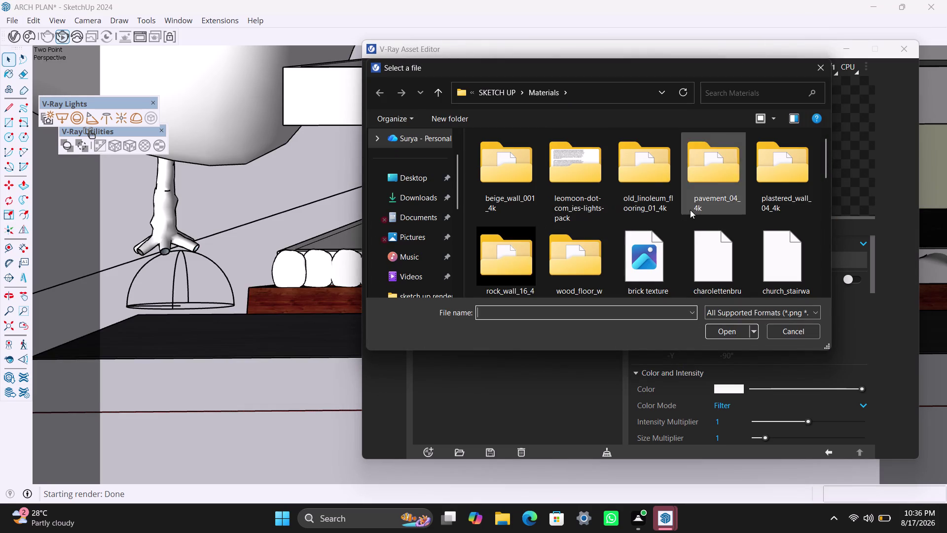
click(728, 278)
click(723, 331)
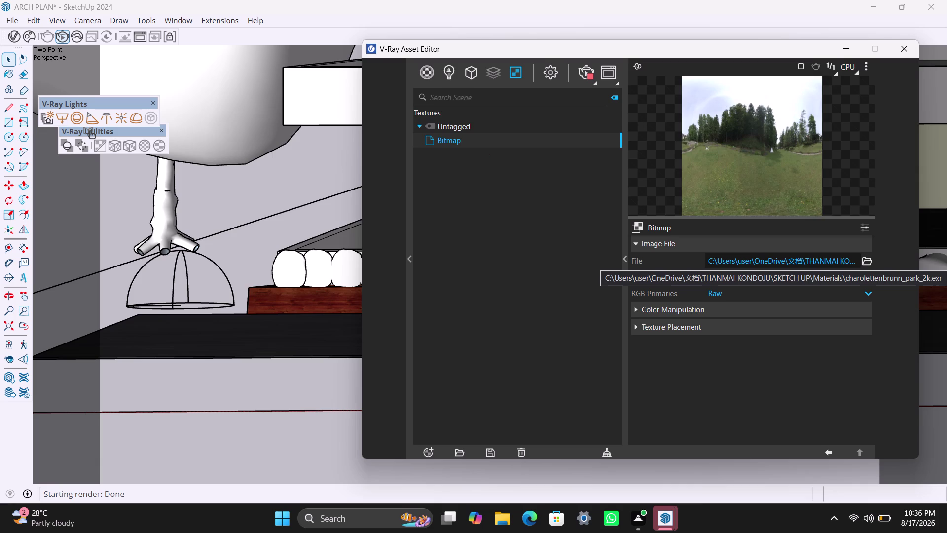
Start a fresh V-Ray render using the park HDR environment.
click(588, 73)
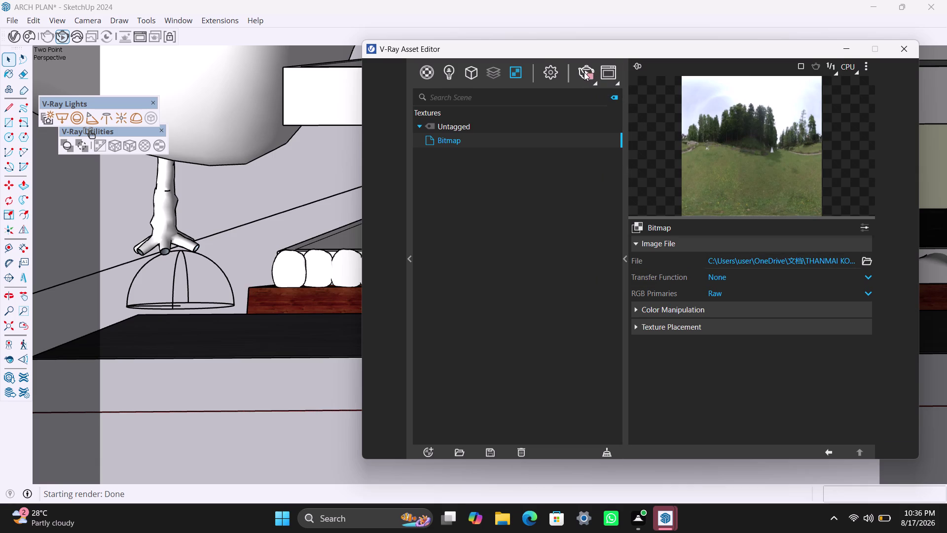
click(584, 70)
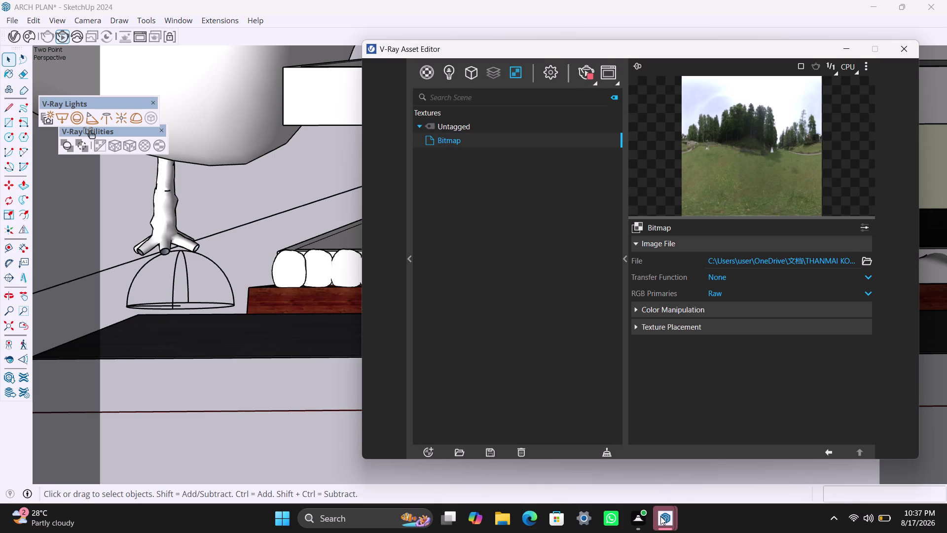
click(769, 452)
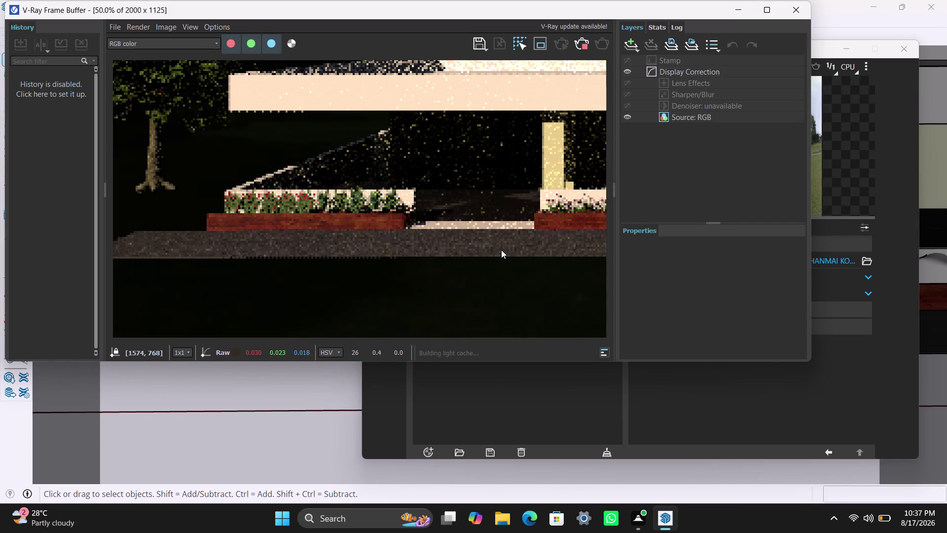
Zoom in and out of the render in the V-Ray Frame Buffer.
scroll(down, 3)
scroll(down, 3)
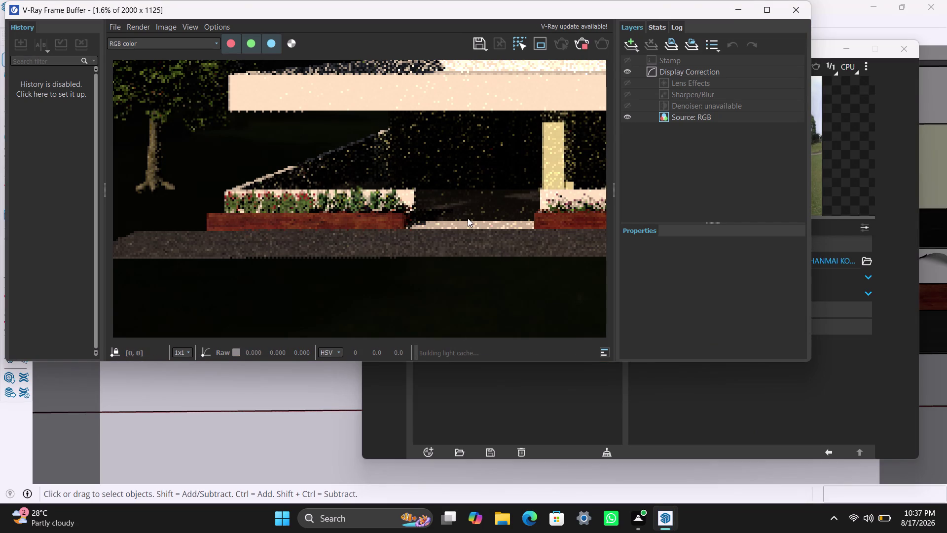
scroll(down, 3)
scroll(down, 3)
scroll(up, 3)
scroll(up, 3)
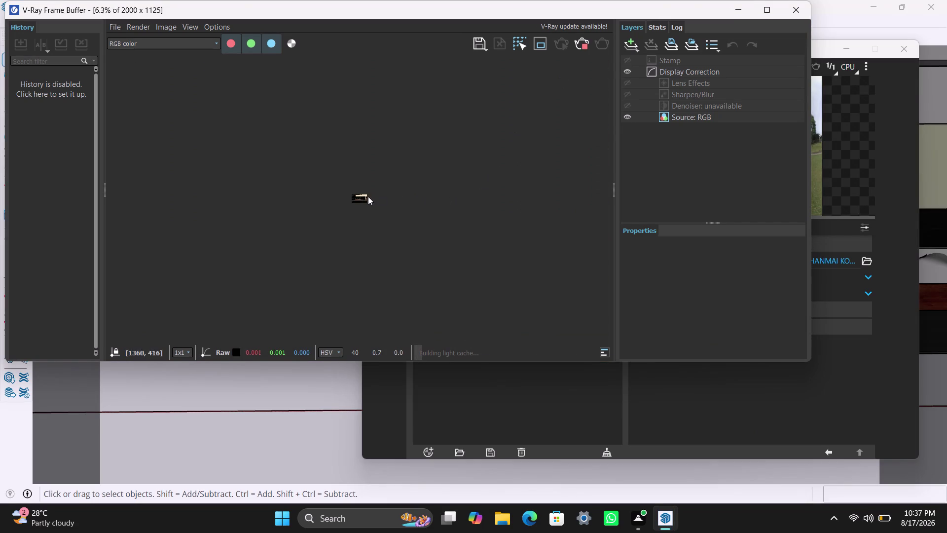
scroll(up, 3)
scroll(up, 3)
scroll(down, 3)
scroll(down, 3)
scroll(down, 3)
scroll(up, 3)
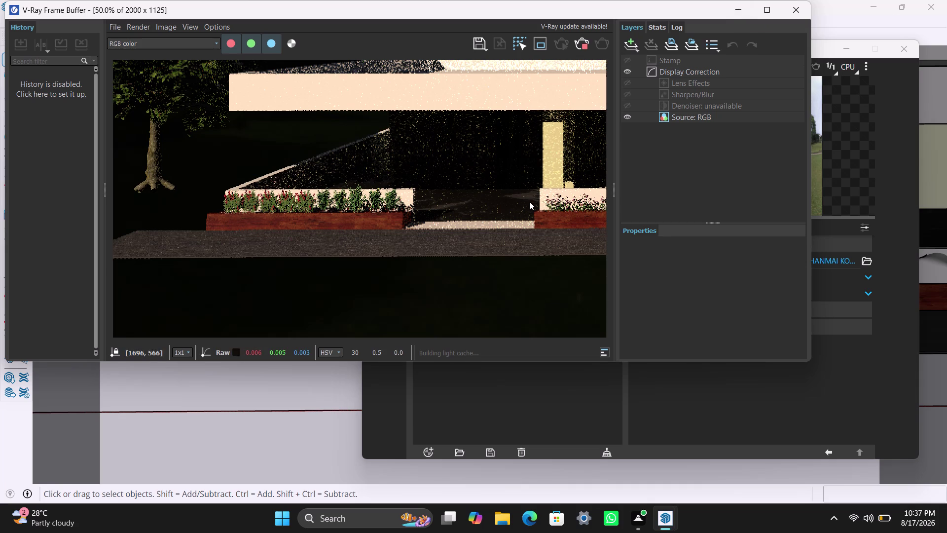
scroll(down, 3)
middle_drag(495, 198, 403, 214)
scroll(up, 3)
scroll(down, 3)
middle_drag(426, 201, 413, 204)
Pan across the finished render, then close the Frame Buffer window.
click(588, 46)
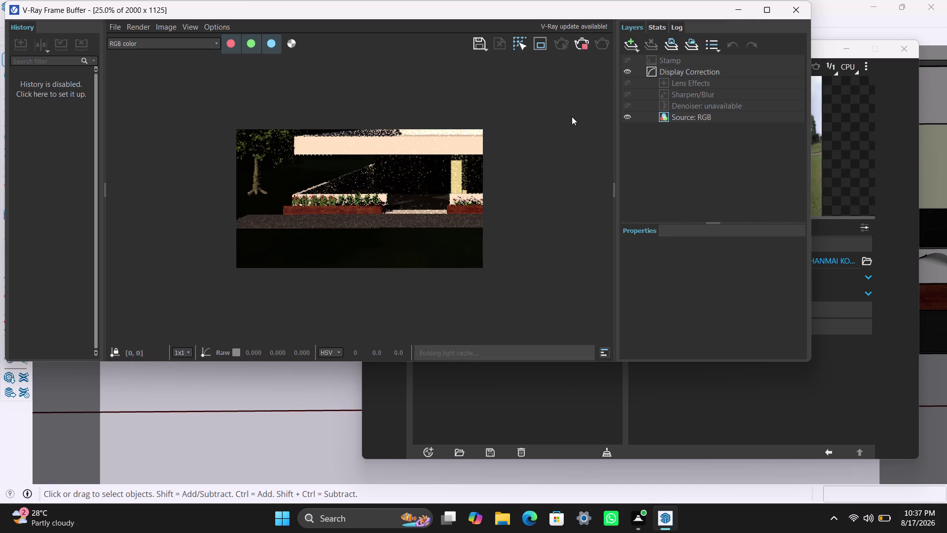
middle_drag(462, 227, 410, 228)
scroll(up, 3)
scroll(down, 3)
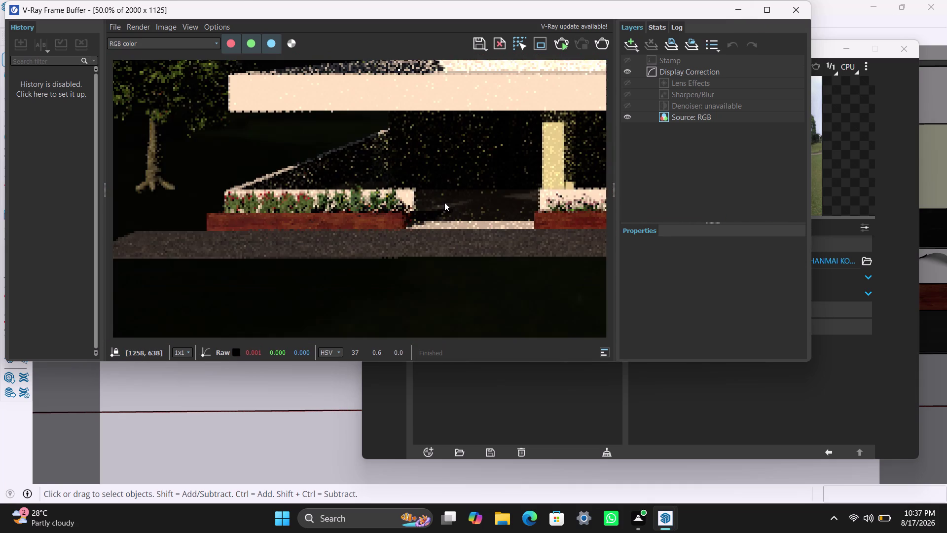
scroll(down, 3)
scroll(up, 3)
middle_drag(421, 212, 390, 218)
scroll(down, 3)
scroll(up, 3)
middle_drag(428, 204, 403, 207)
middle_drag(402, 207, 381, 209)
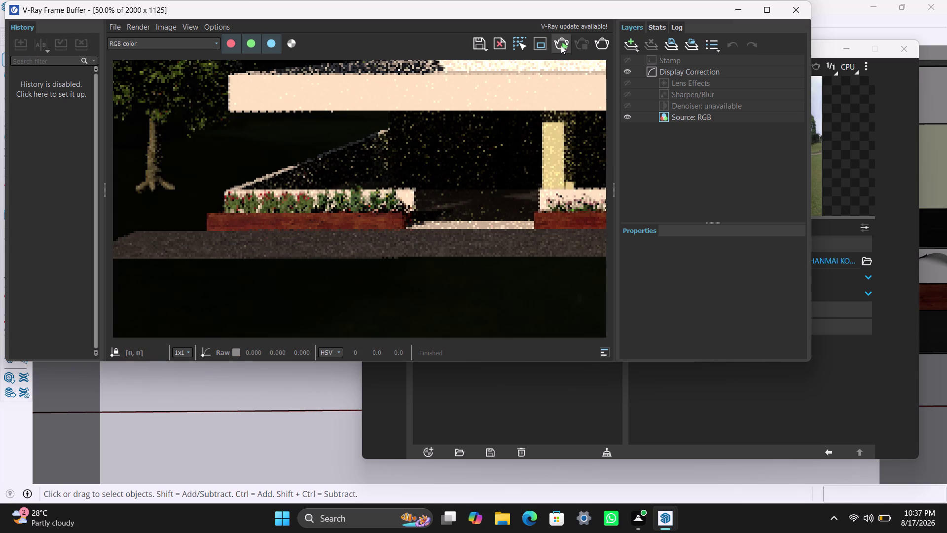
click(735, 11)
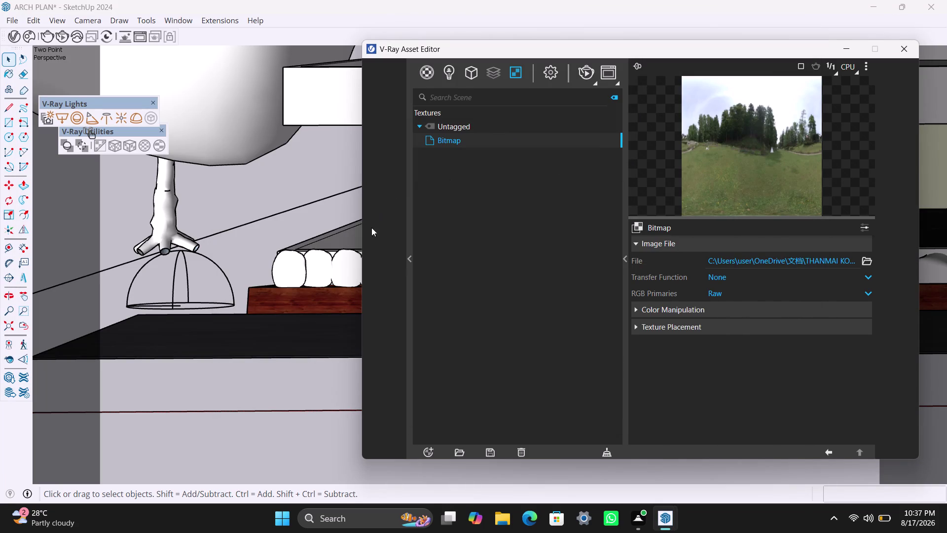
Orbit around to the front of the house and launch a new V-Ray render.
scroll(down, 3)
scroll(down, 3)
scroll(down, 3)
middle_drag(320, 243, 308, 242)
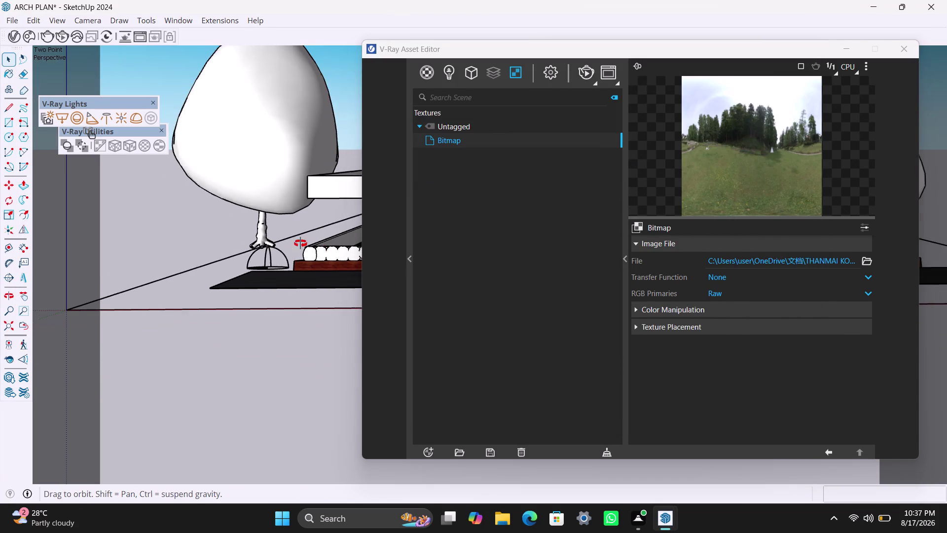
middle_drag(308, 243, 348, 260)
scroll(down, 3)
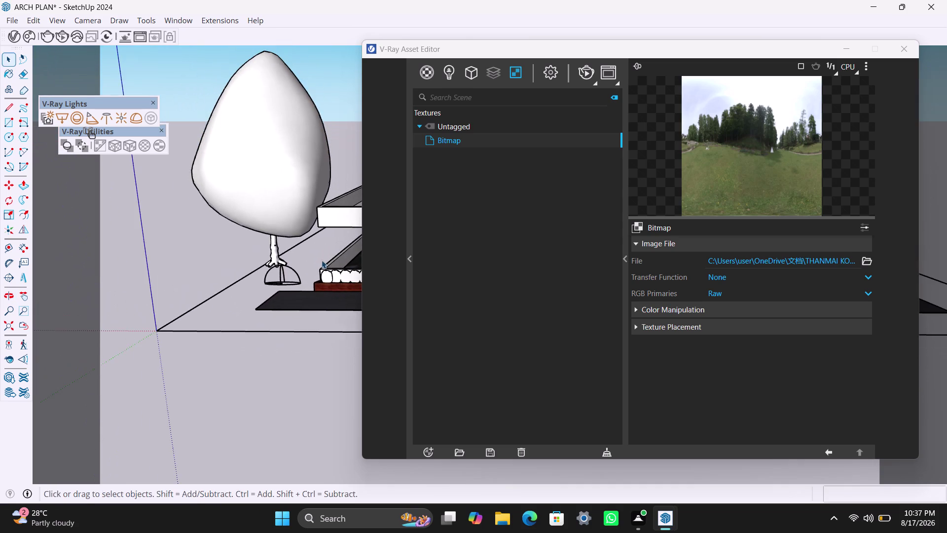
middle_drag(320, 259, 156, 311)
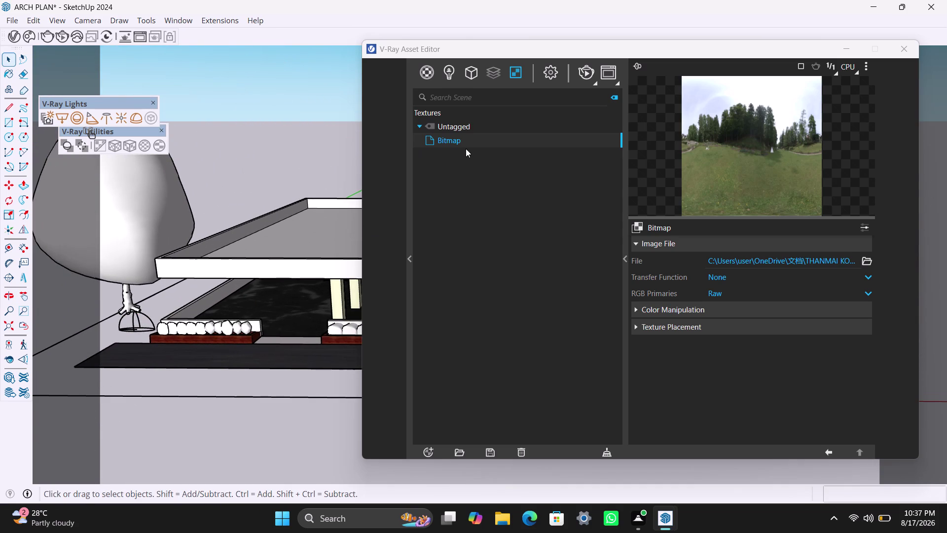
click(584, 73)
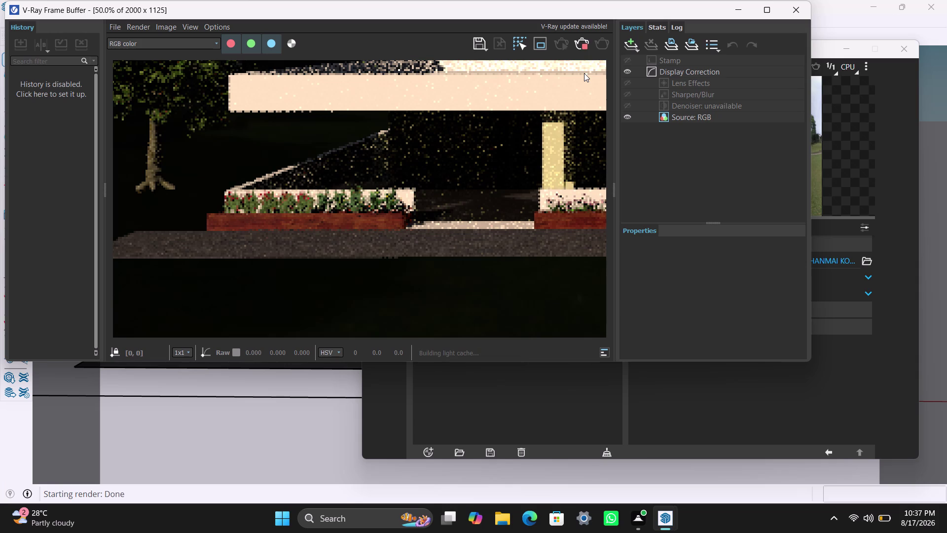
Maximize the V-Ray Frame Buffer so the render fills the screen.
scroll(down, 3)
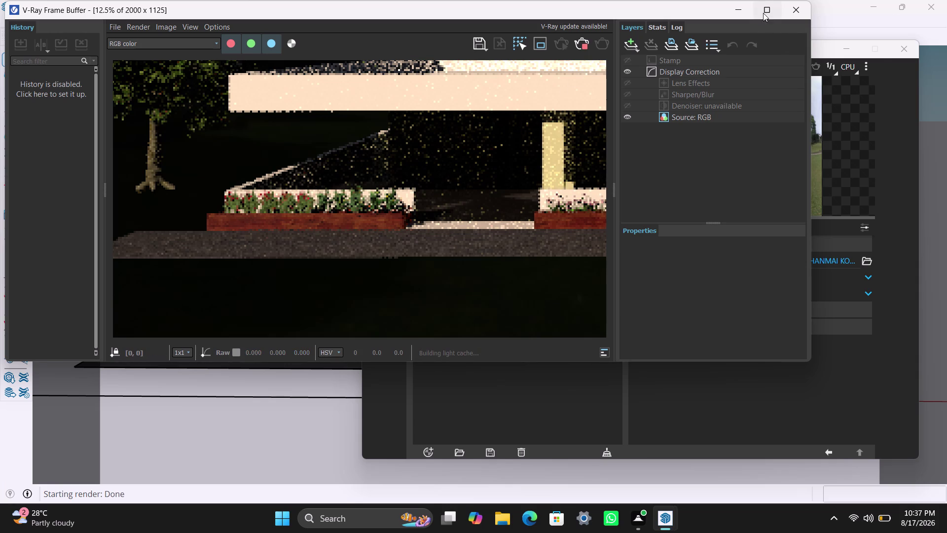
click(763, 12)
scroll(down, 3)
scroll(up, 3)
middle_drag(517, 234, 552, 255)
scroll(up, 3)
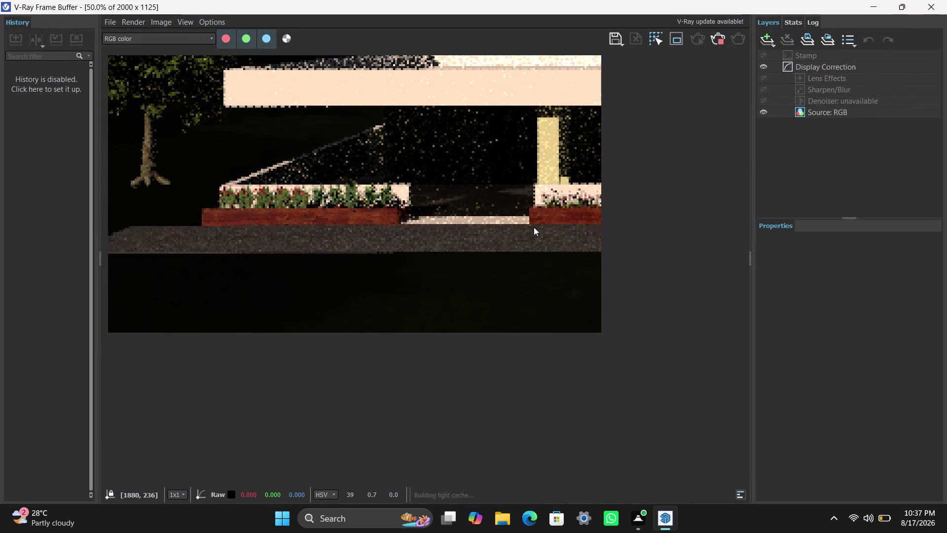
Zoom in and out on the roof edge of the rendered house.
scroll(down, 3)
scroll(down, 3)
scroll(up, 3)
scroll(down, 3)
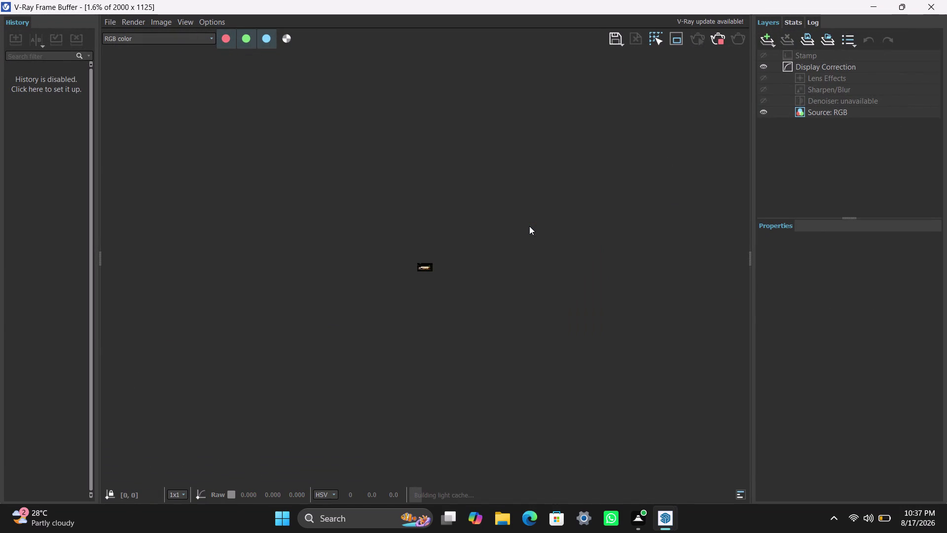
scroll(up, 3)
scroll(up, 3)
scroll(up, 3)
scroll(down, 3)
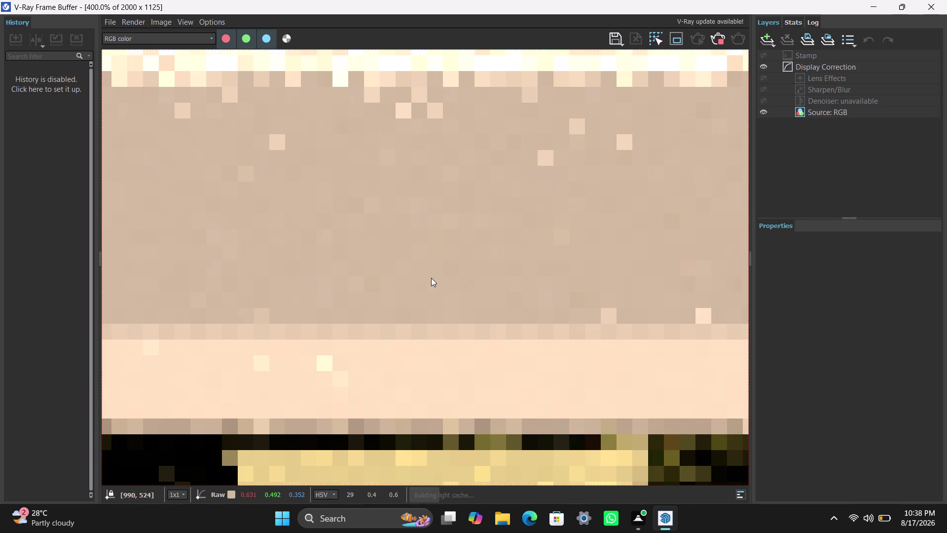
scroll(down, 3)
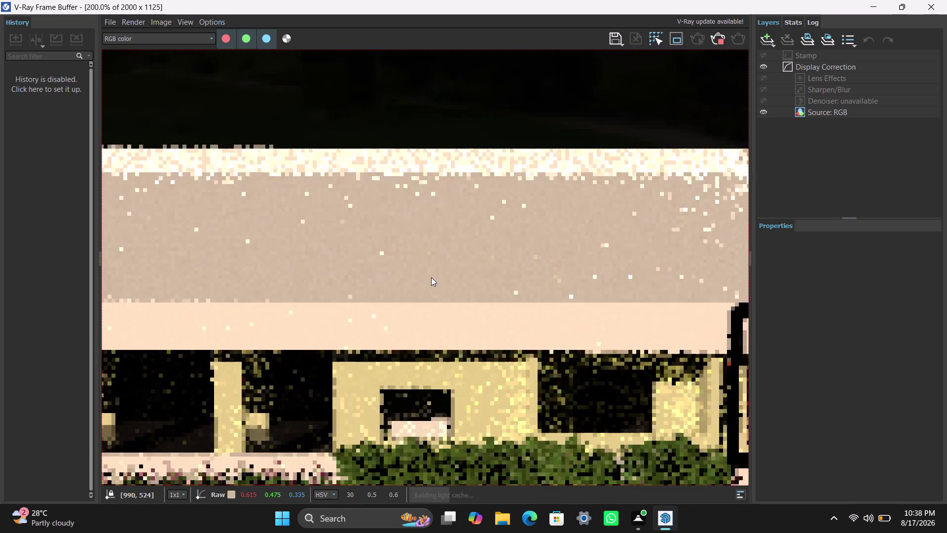